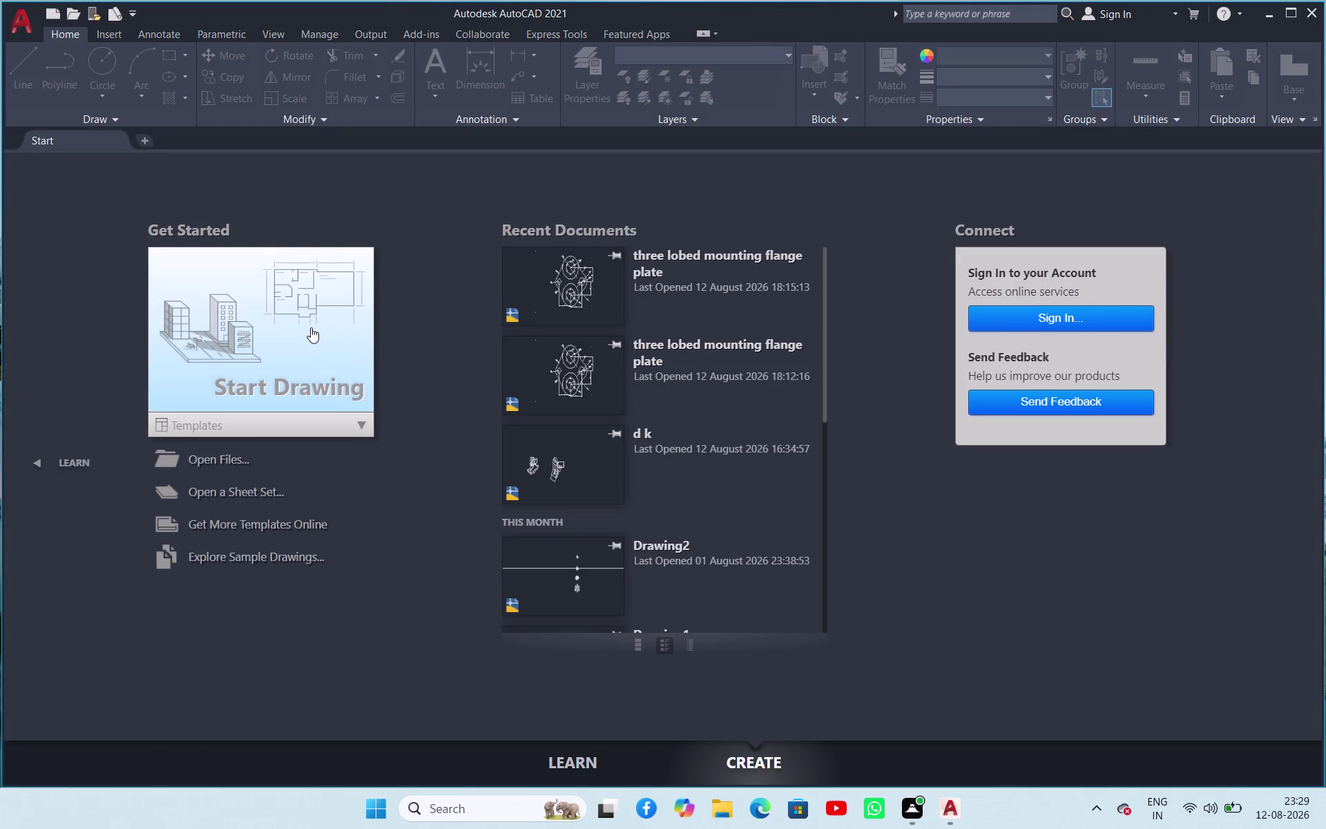
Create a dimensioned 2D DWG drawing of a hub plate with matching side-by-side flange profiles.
Create a new blank drawing, Drawing1, from the Start tab.
double_click(297, 336)
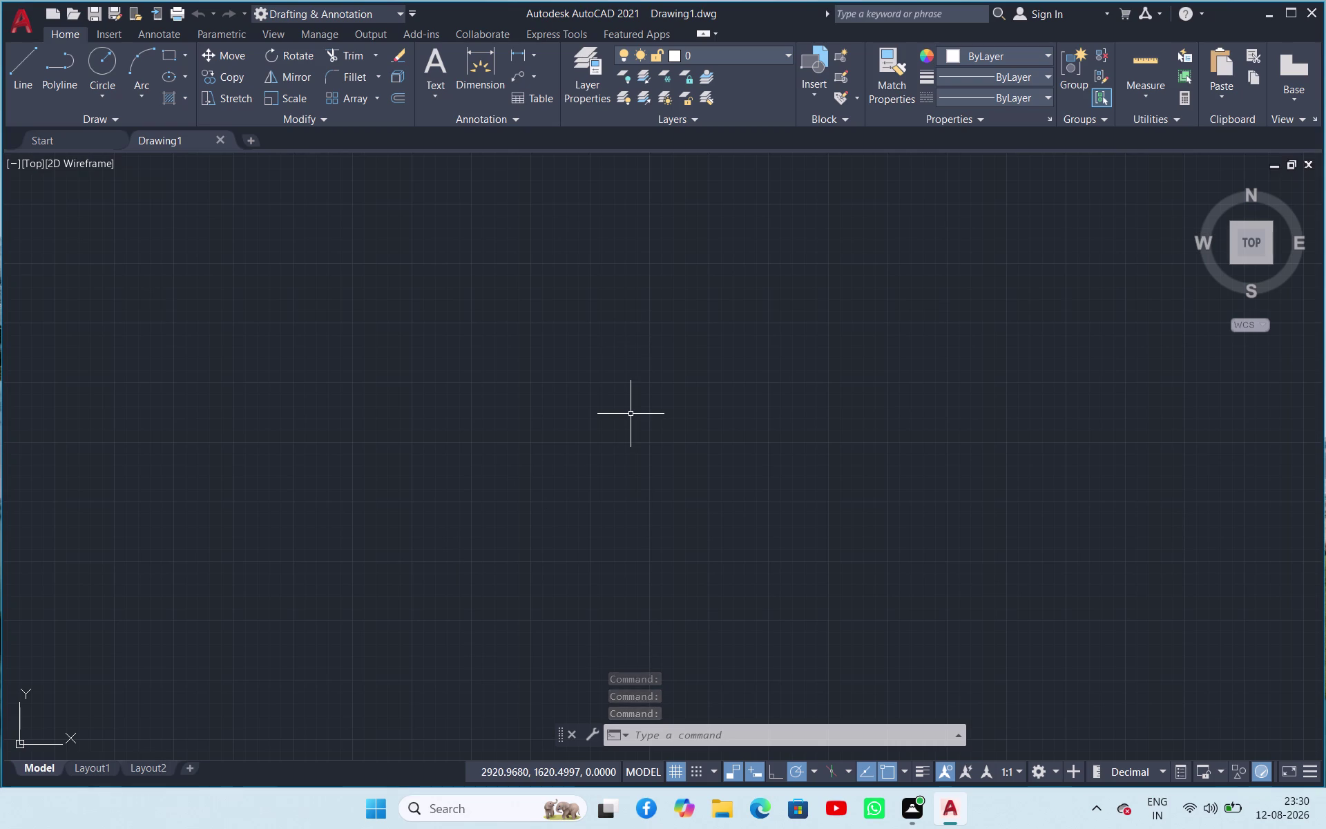
Draw crossing horizontal and vertical construction lines with XLINE.
key(x)
key(l)
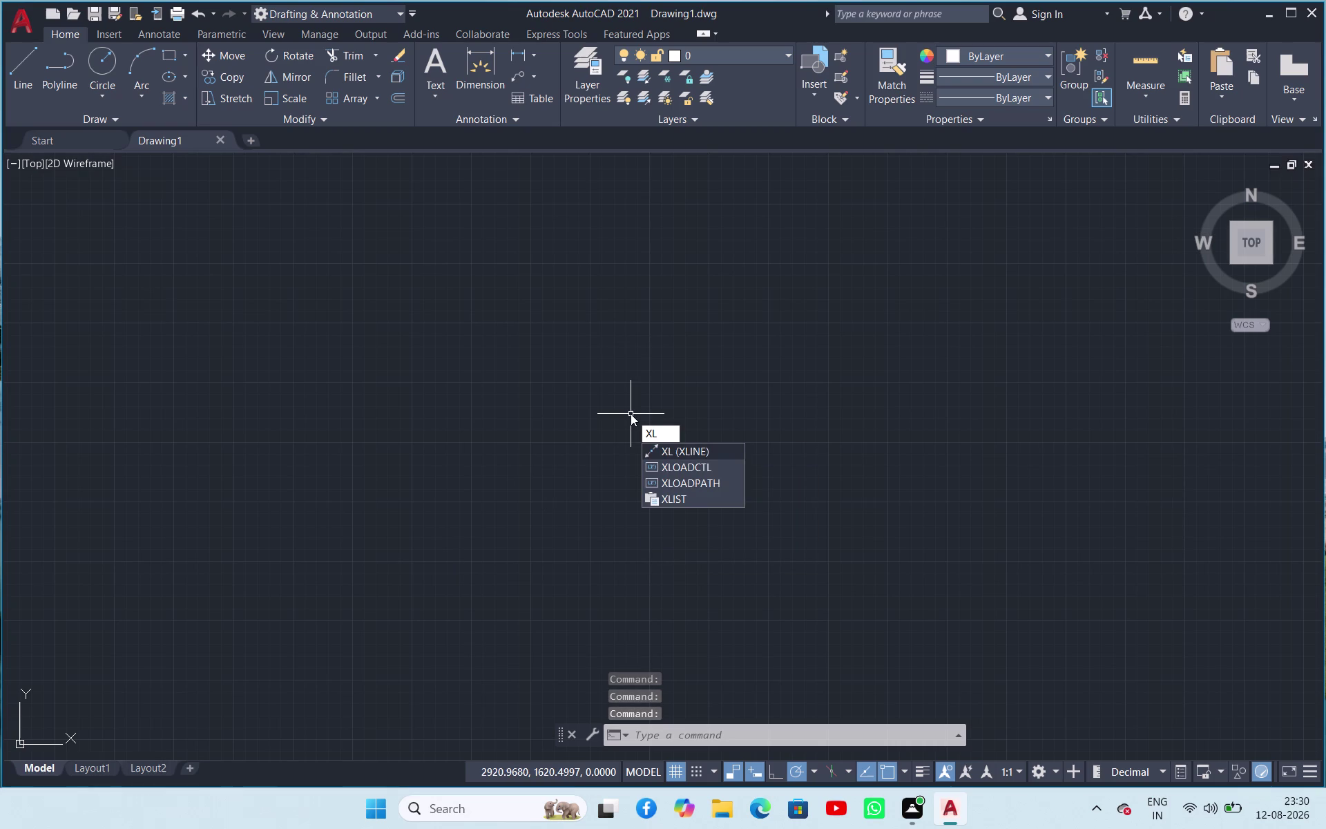
key(space)
click(631, 413)
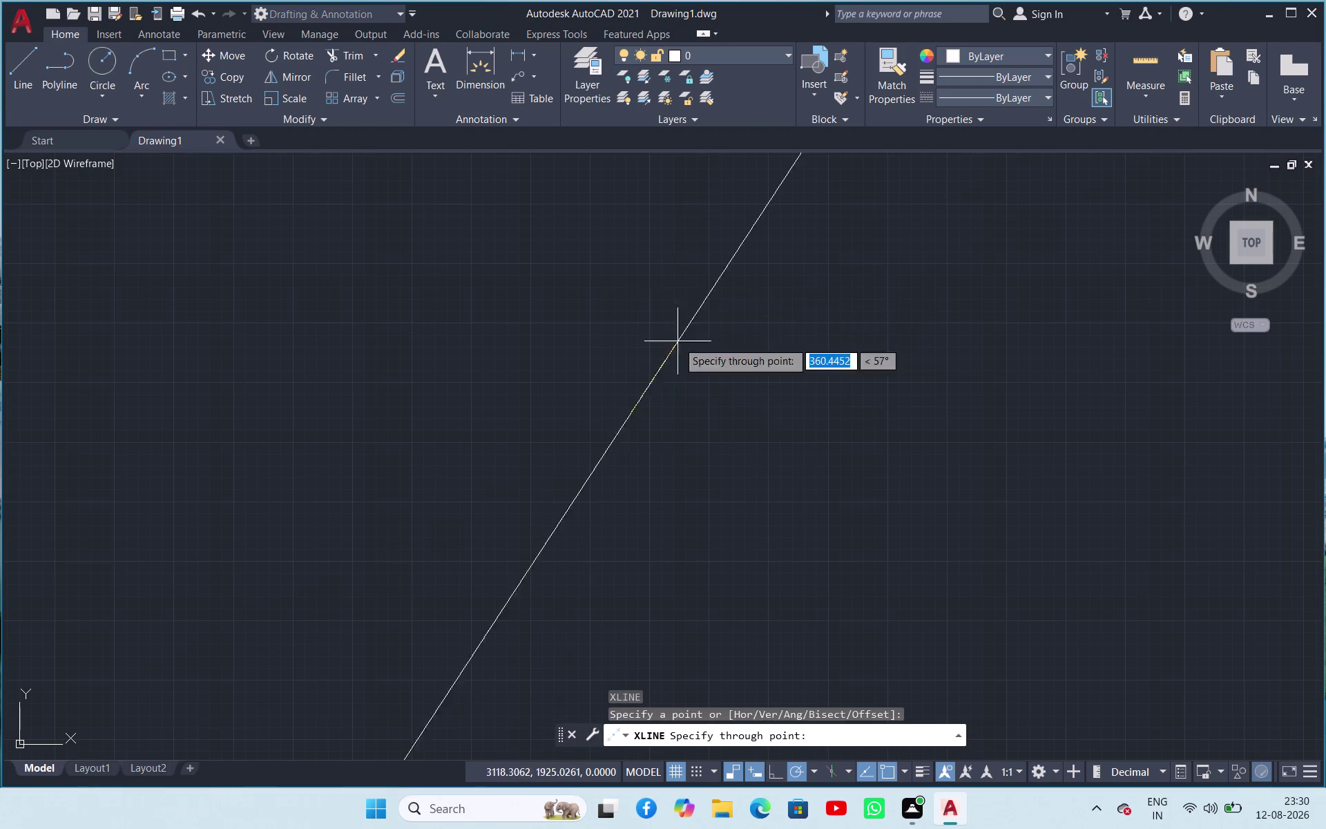
click(773, 778)
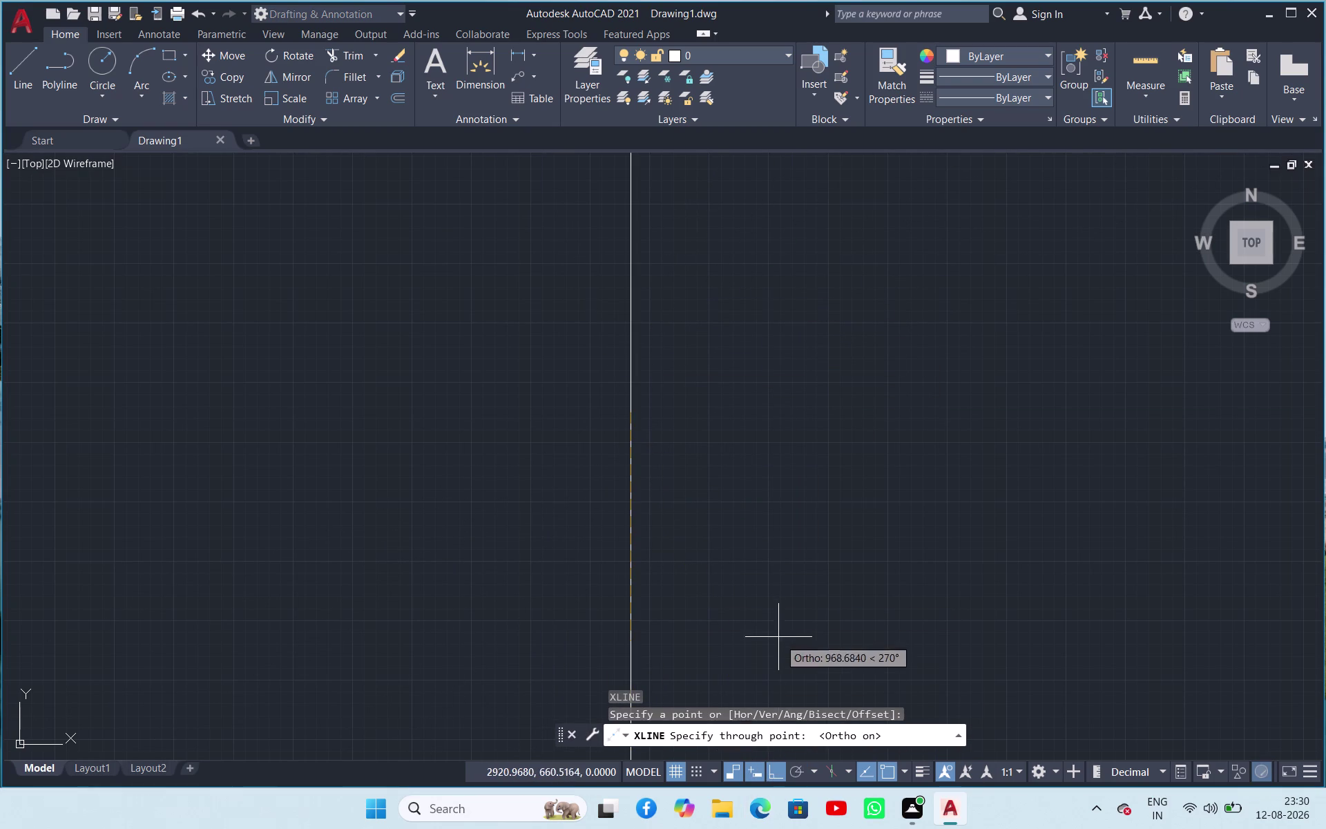
click(762, 586)
click(866, 442)
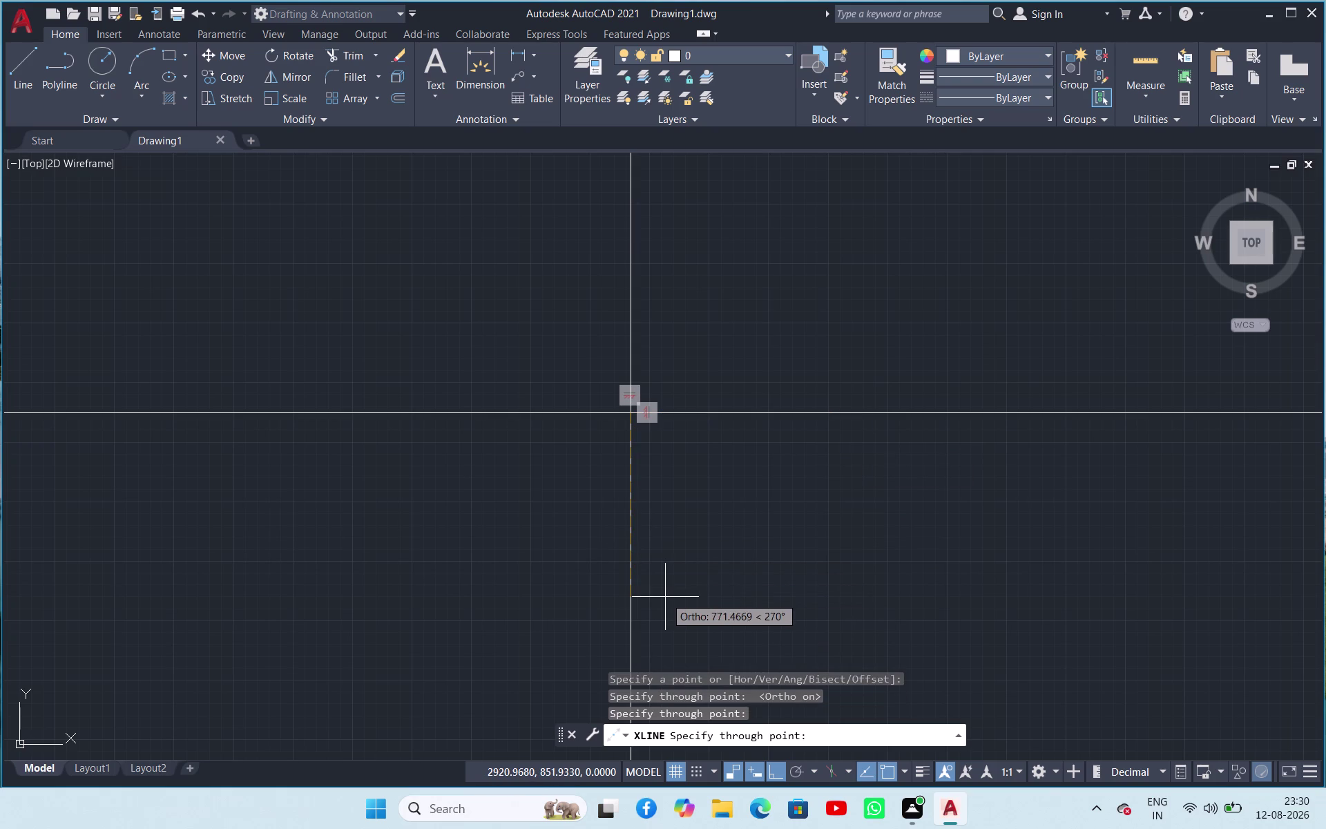
key(Escape)
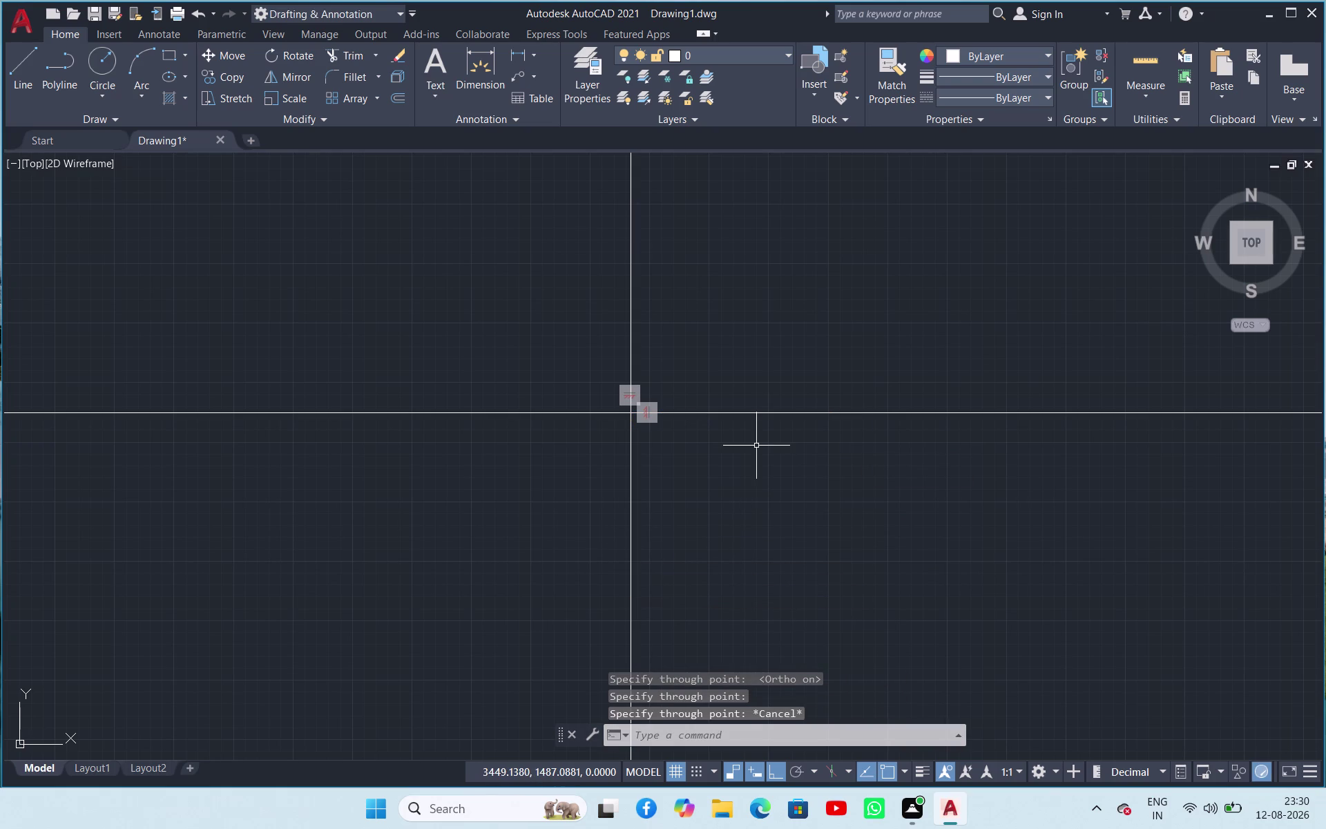
Copy the horizontal construction line 65 units upward.
click(866, 415)
right_click(866, 415)
click(904, 506)
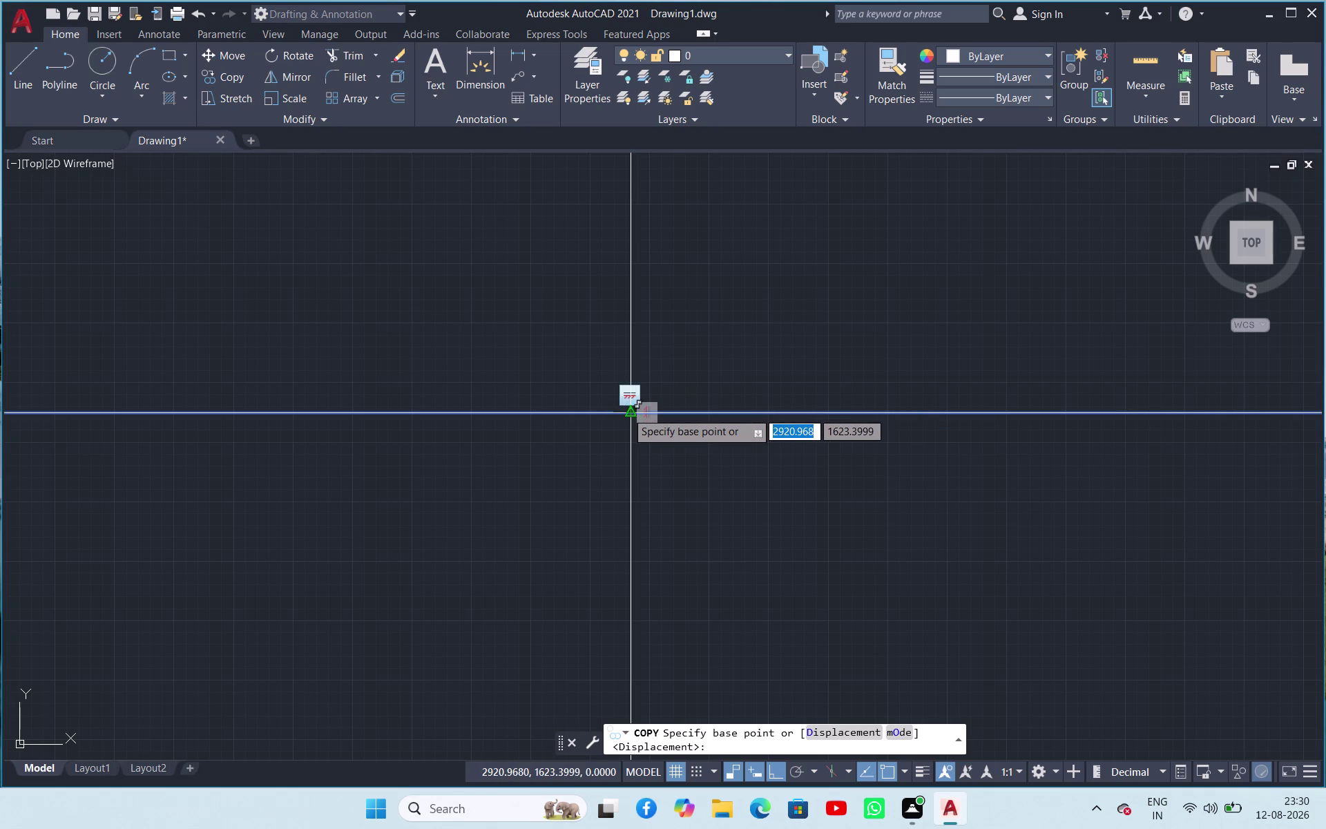
click(633, 415)
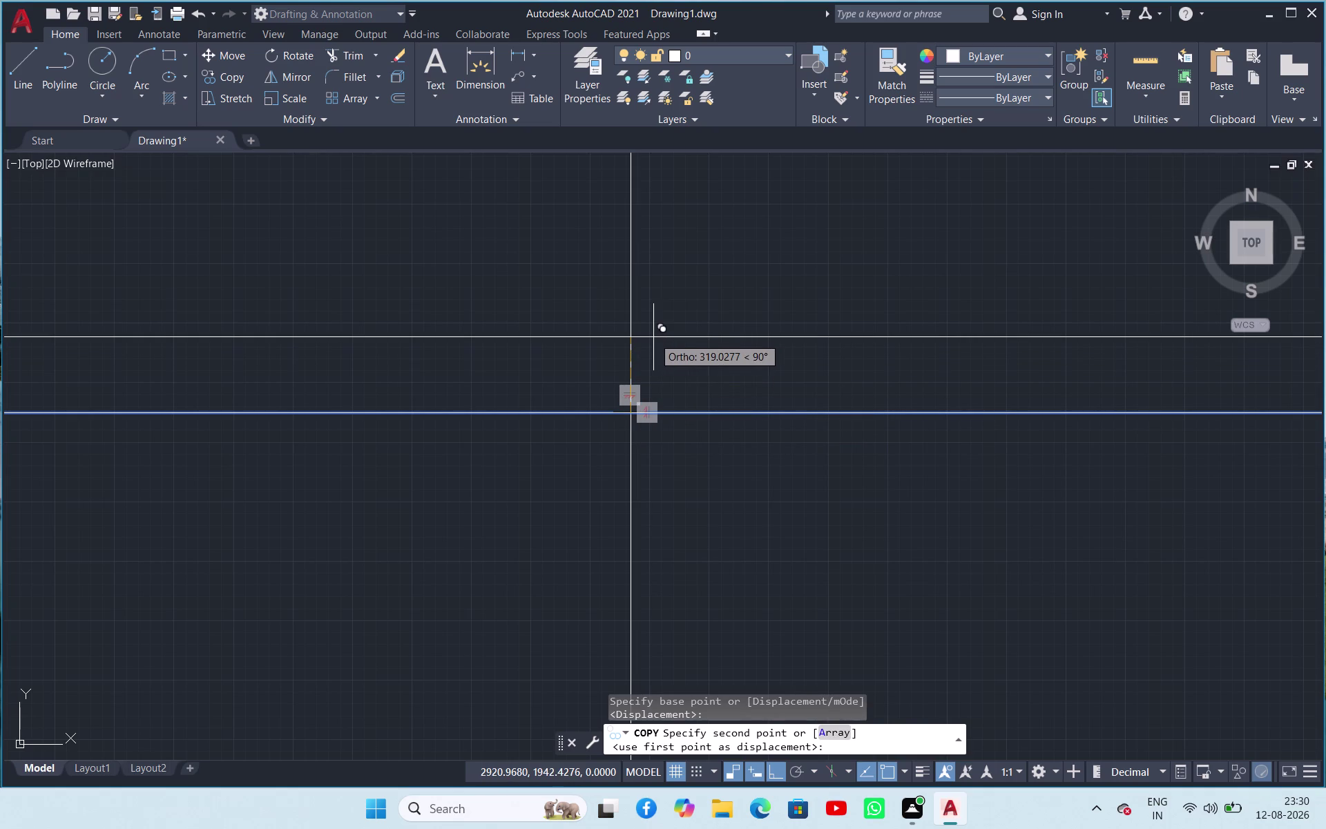
text(65)
key(Return)
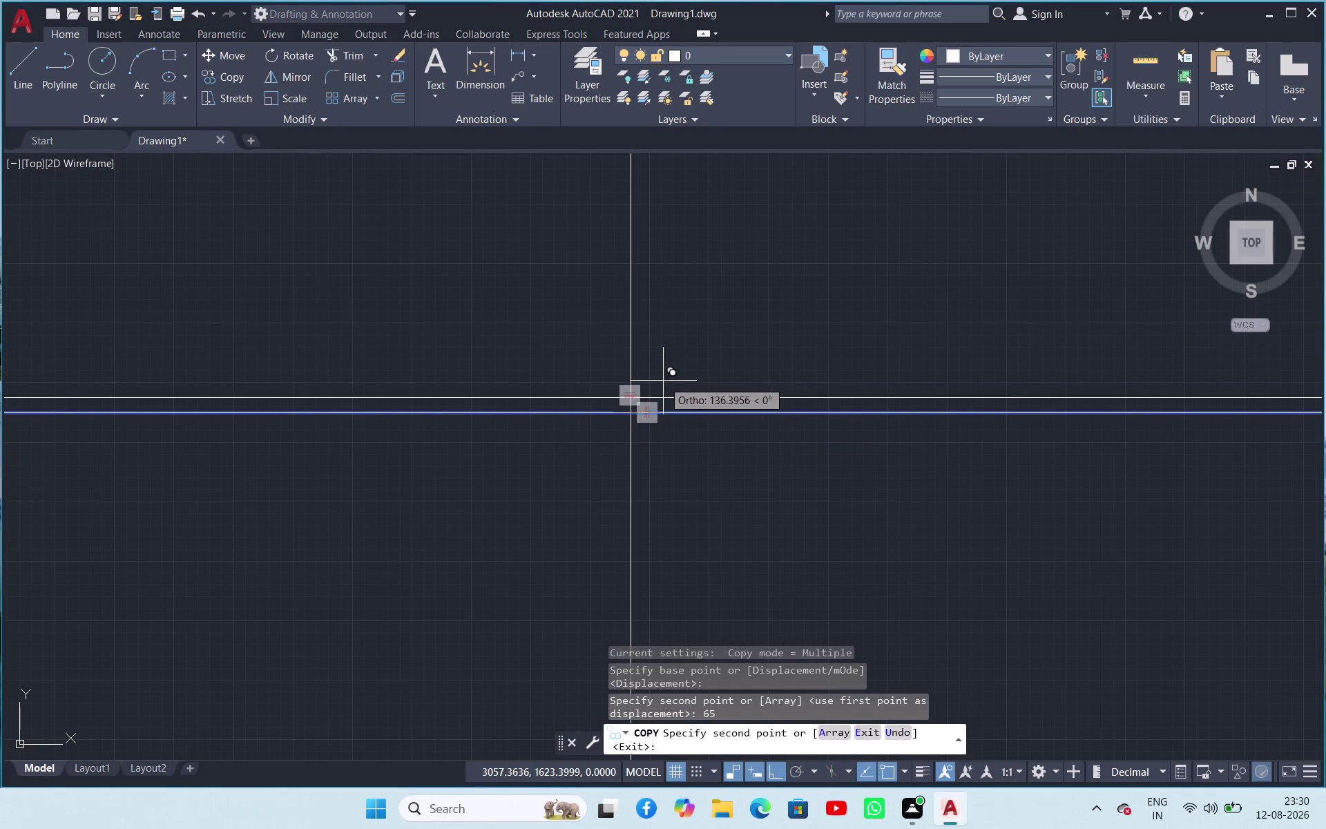
key(Escape)
Copy the vertical construction line 50 units to the right and 50 to the left.
scroll(down, 3)
scroll(up, 3)
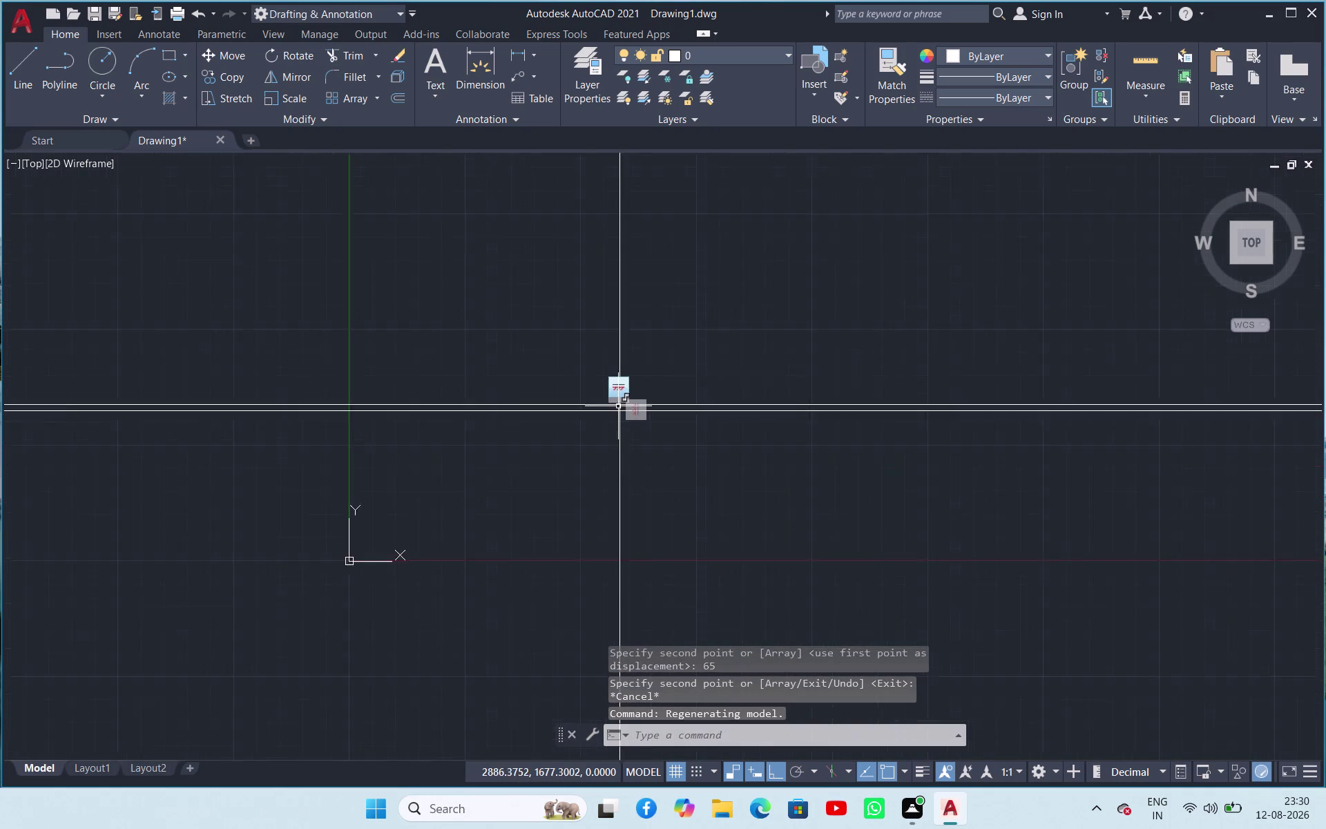
scroll(up, 3)
scroll(up, 3)
scroll(down, 3)
scroll(down, 3)
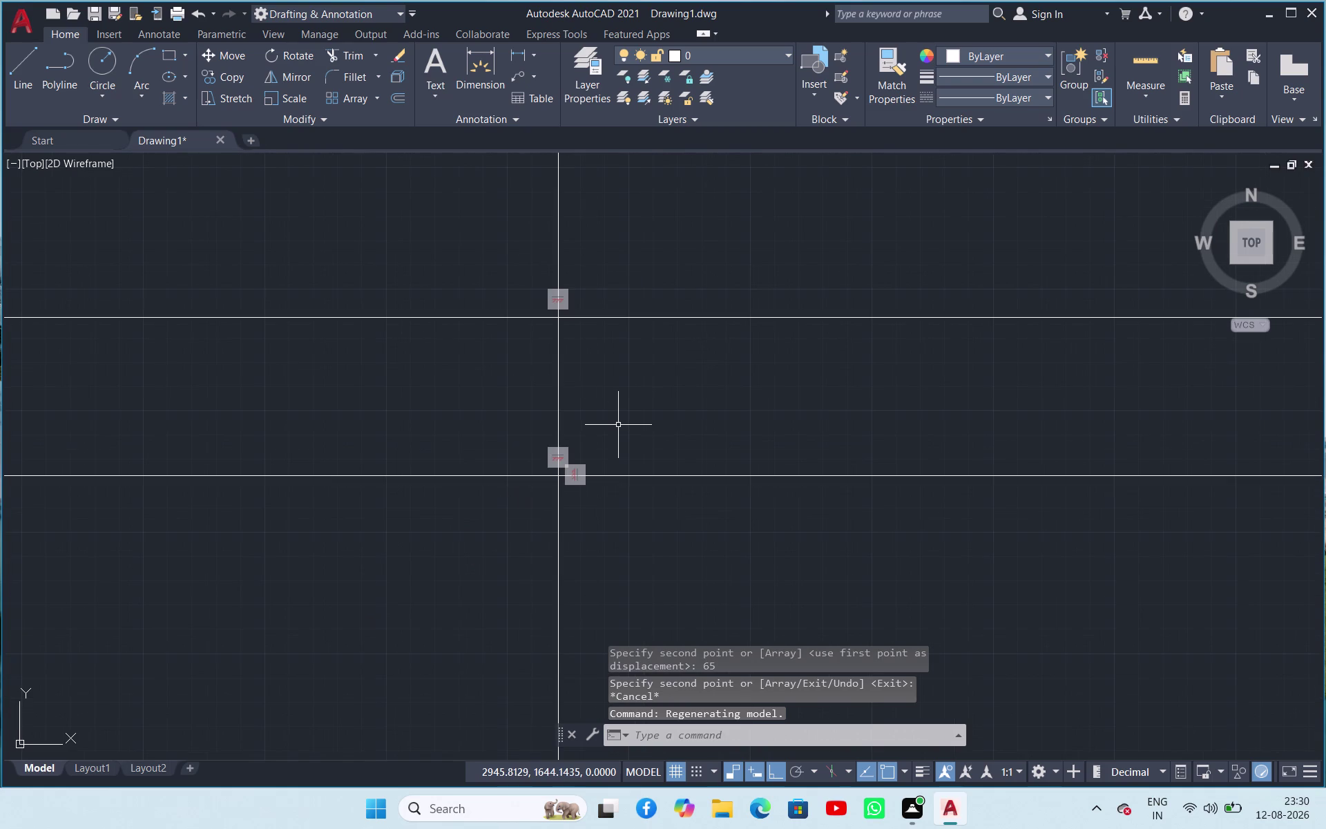
click(559, 387)
right_click(559, 386)
click(599, 508)
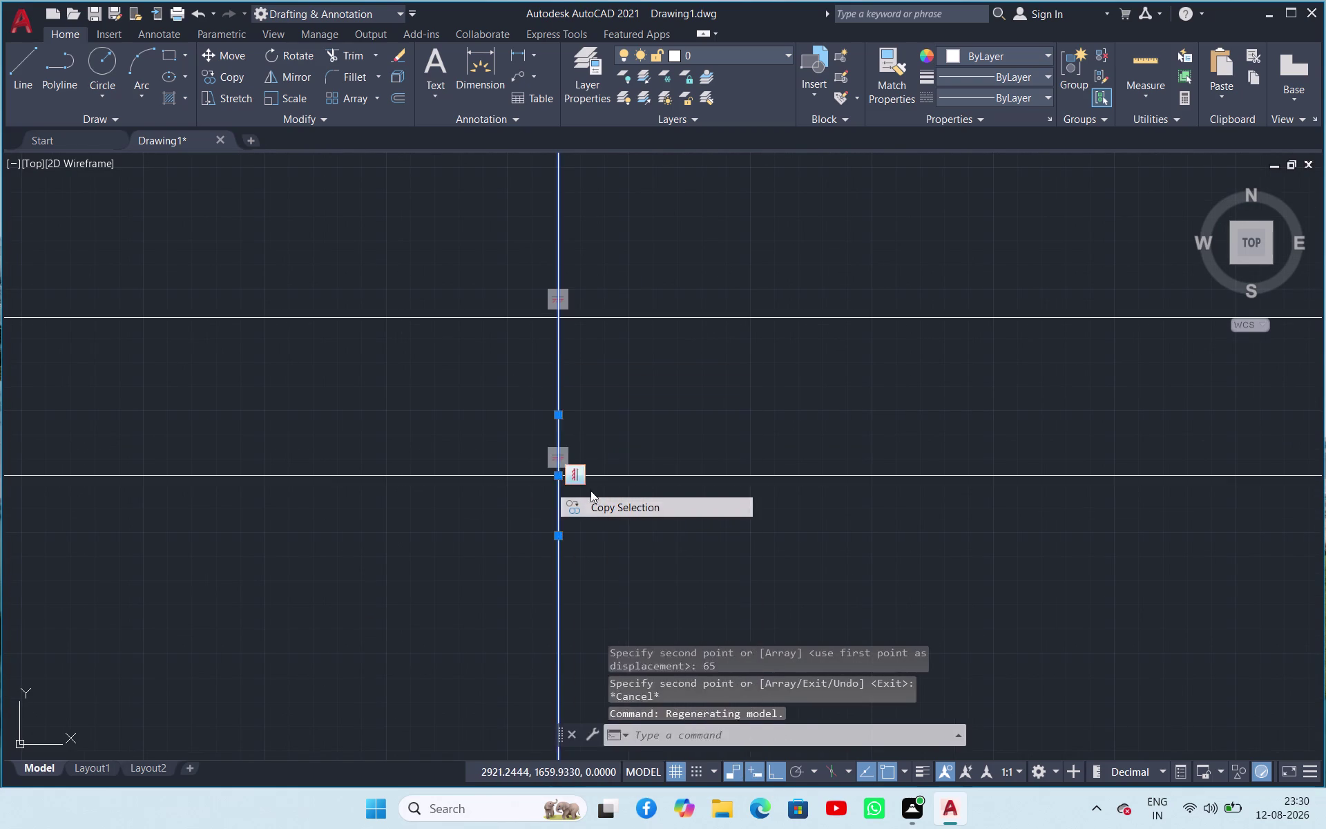
click(553, 475)
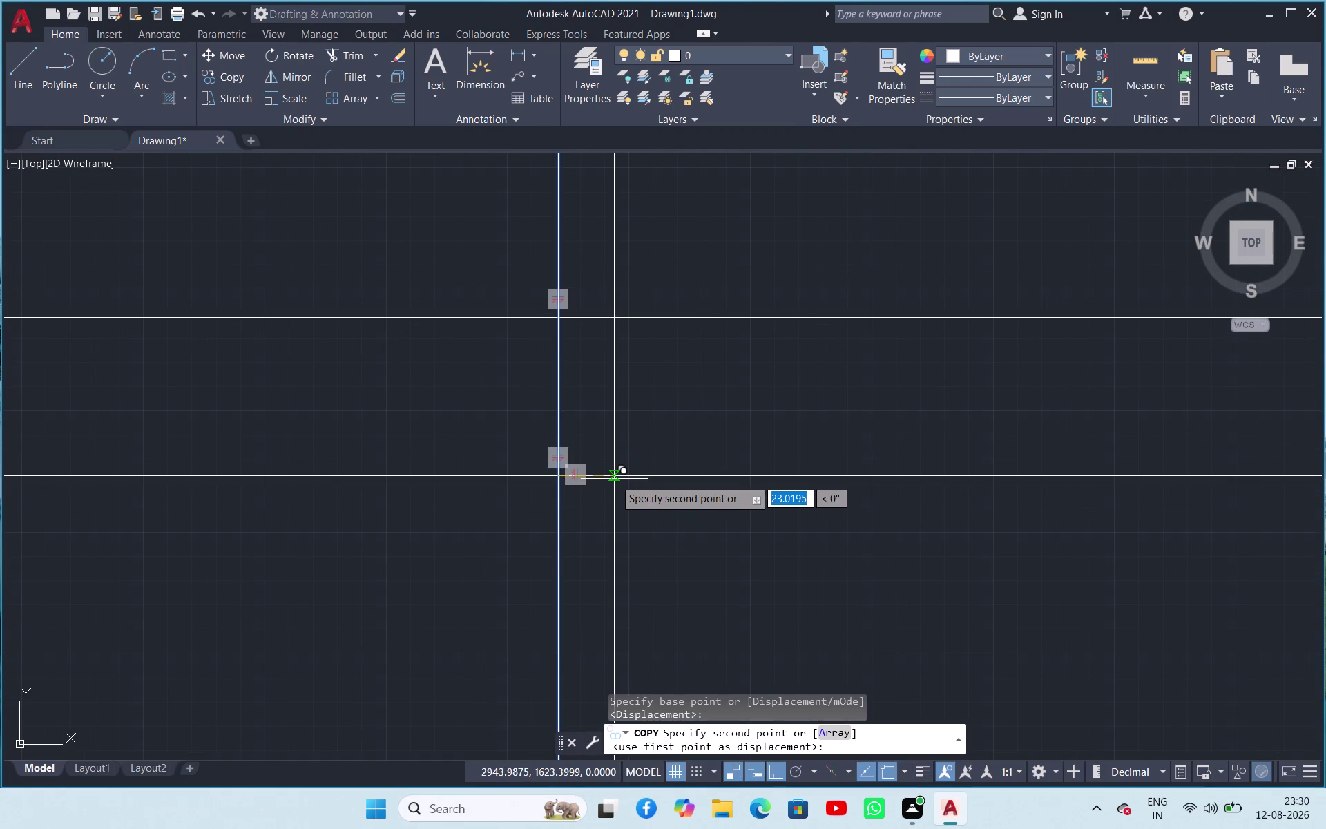
text(50)
key(Return)
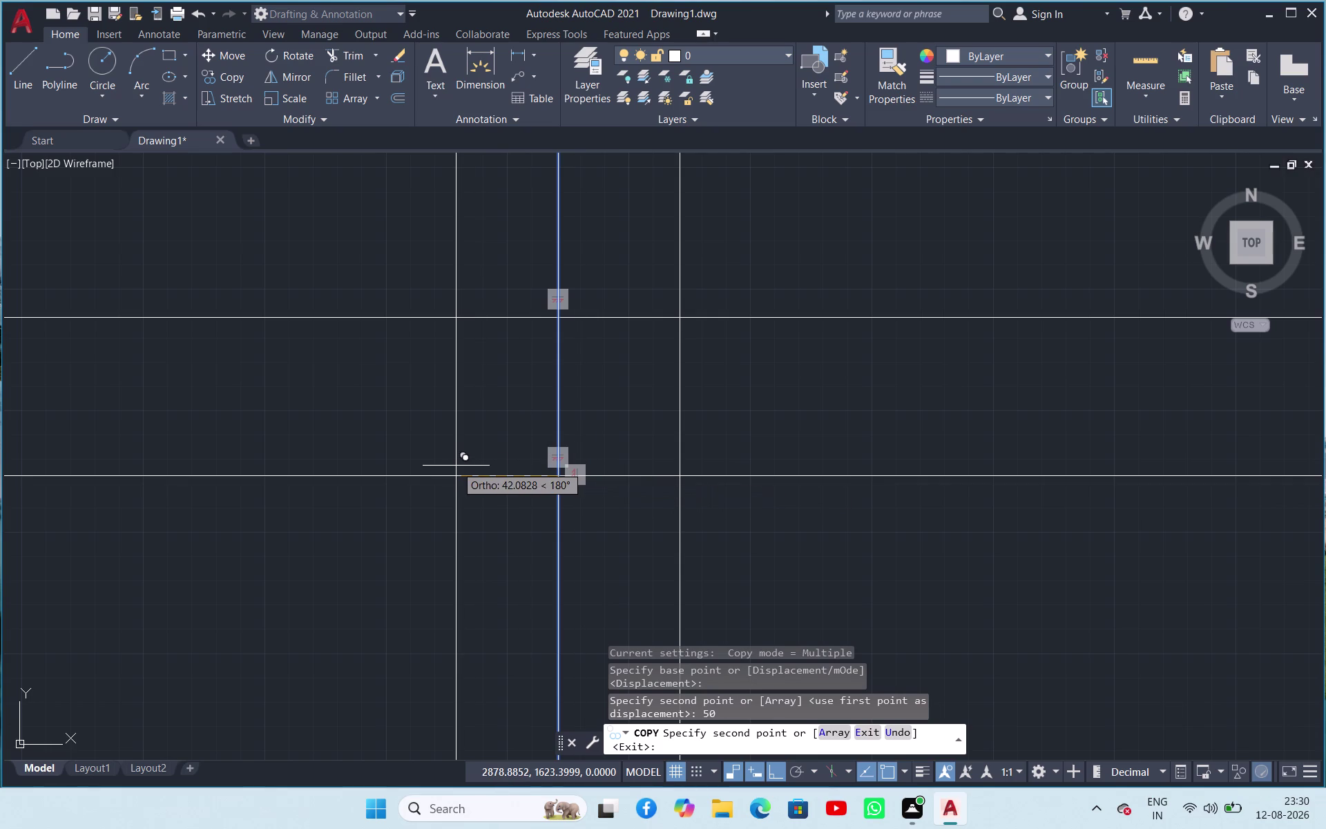
text(50)
key(Return)
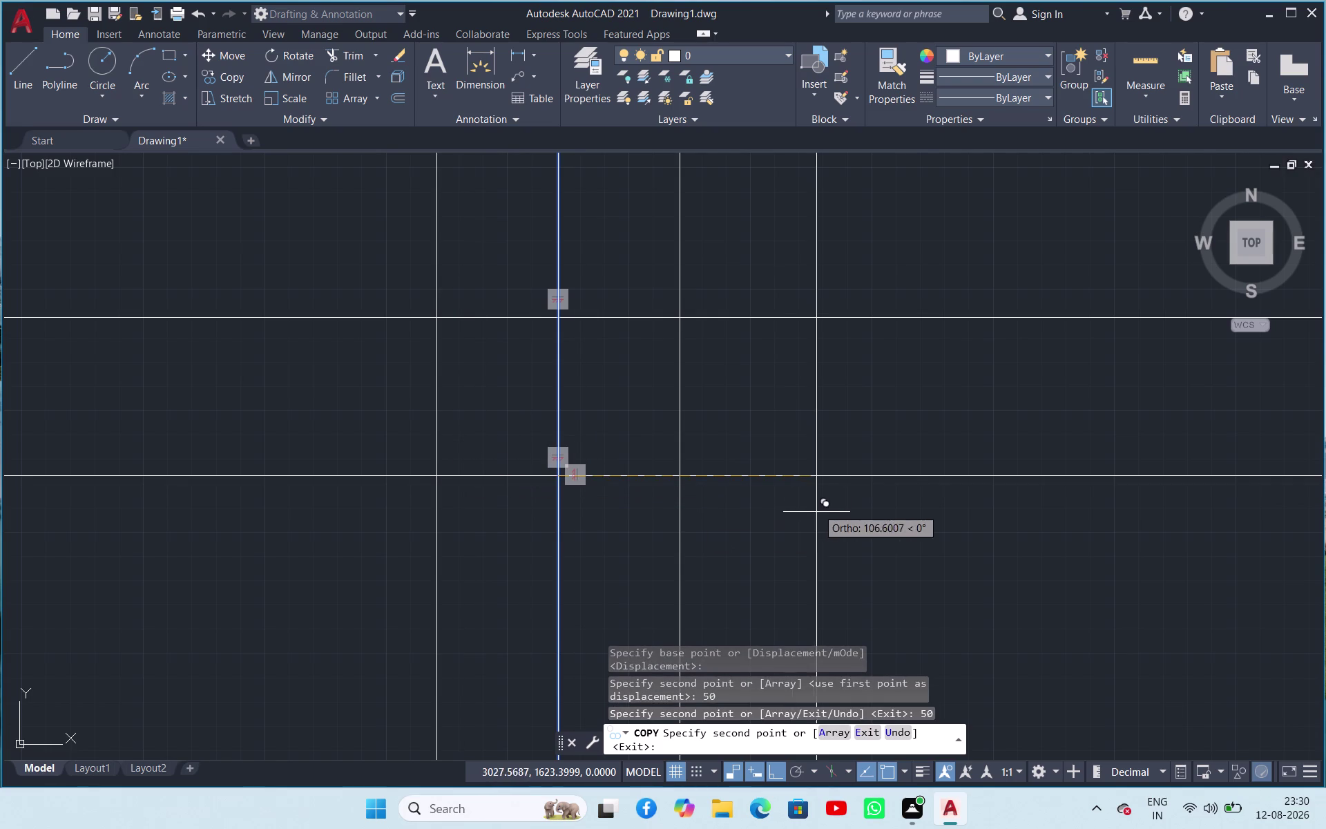
key(Escape)
scroll(down, 3)
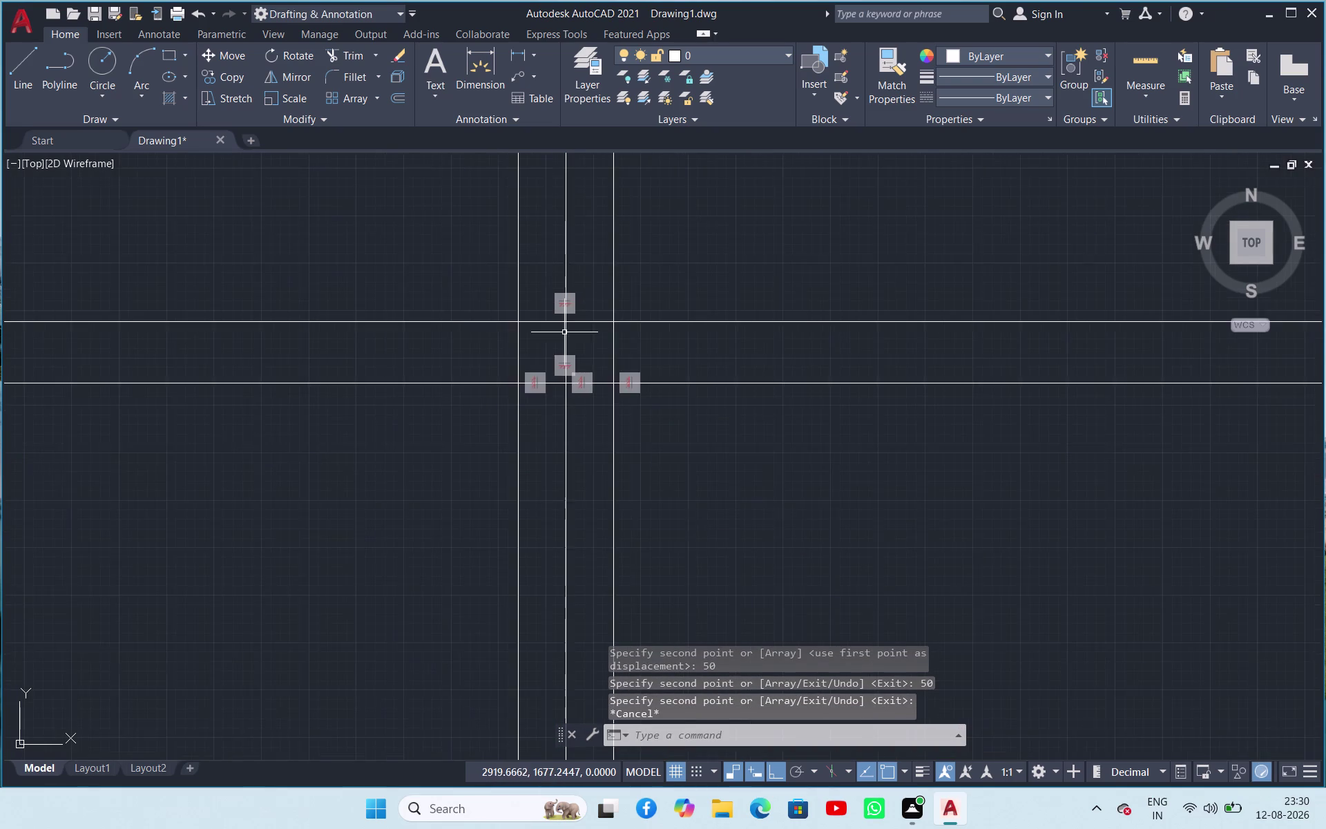
scroll(up, 3)
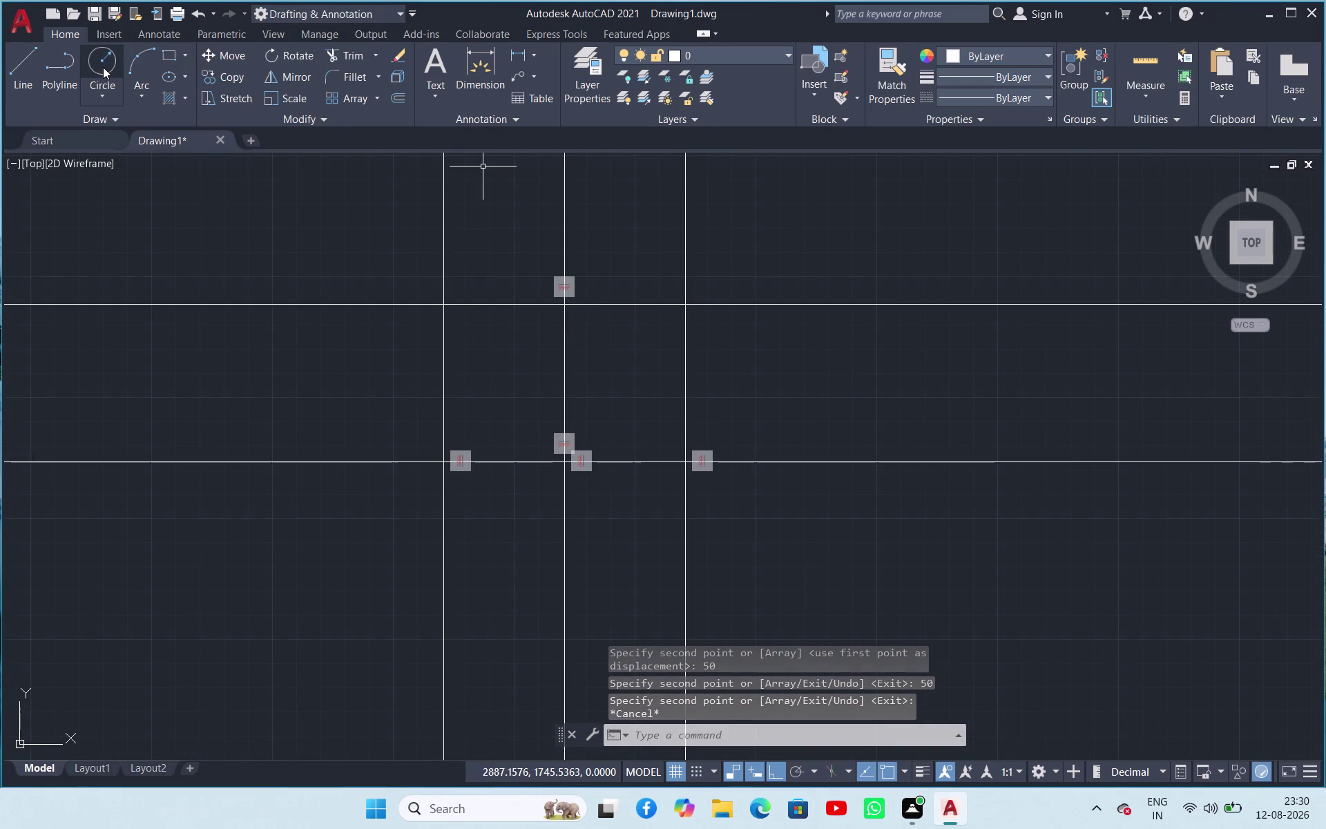
Draw concentric circles of radius 8.5 and 15 at the upper centre-line crossing.
click(103, 67)
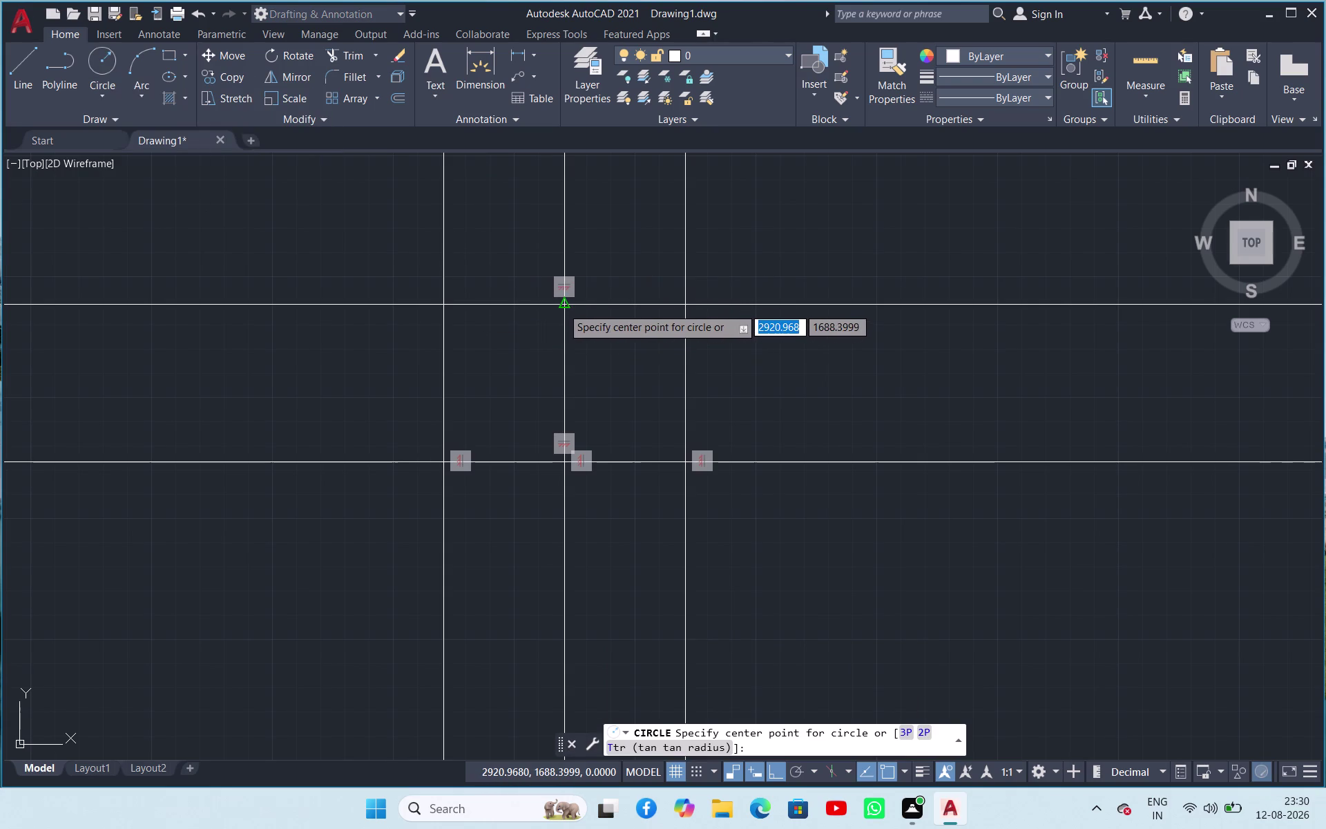
click(562, 307)
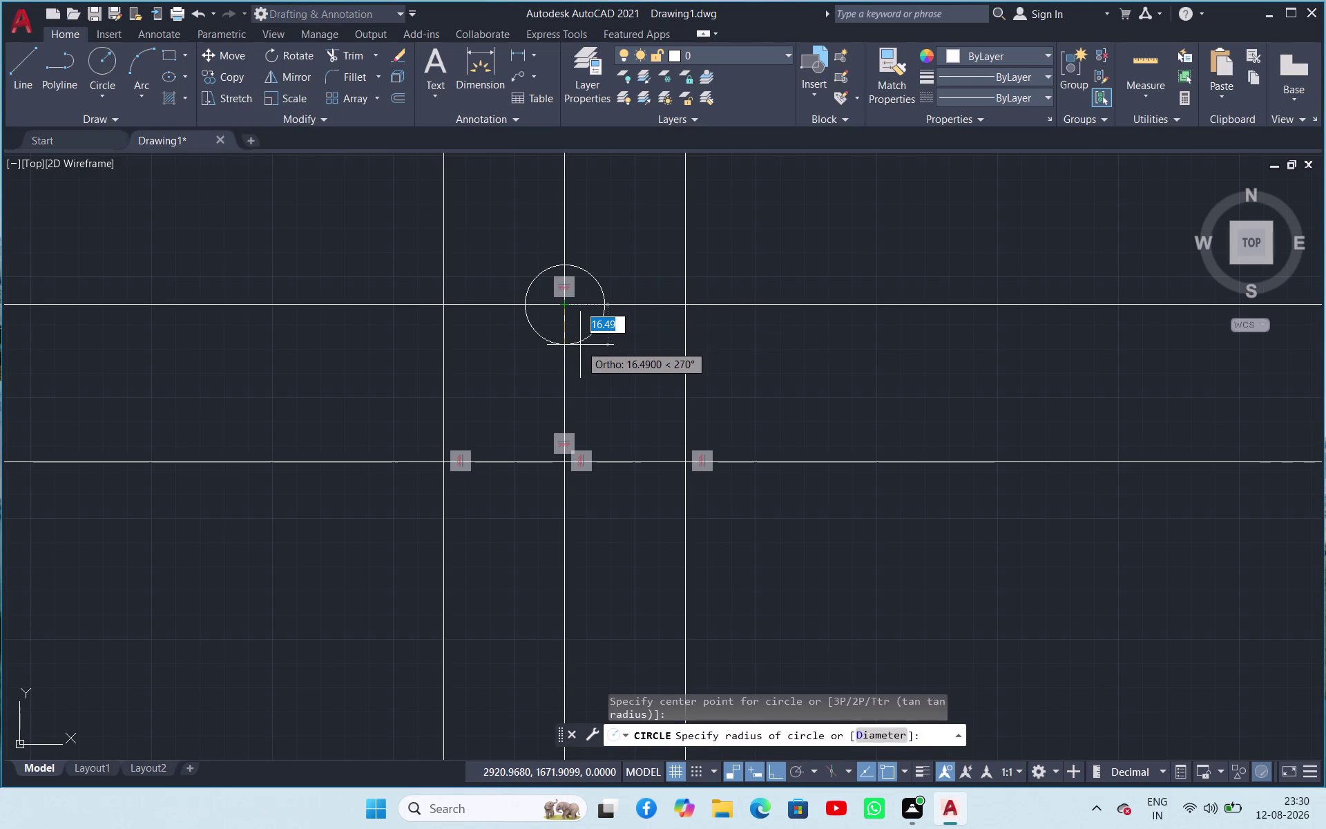
text(85)
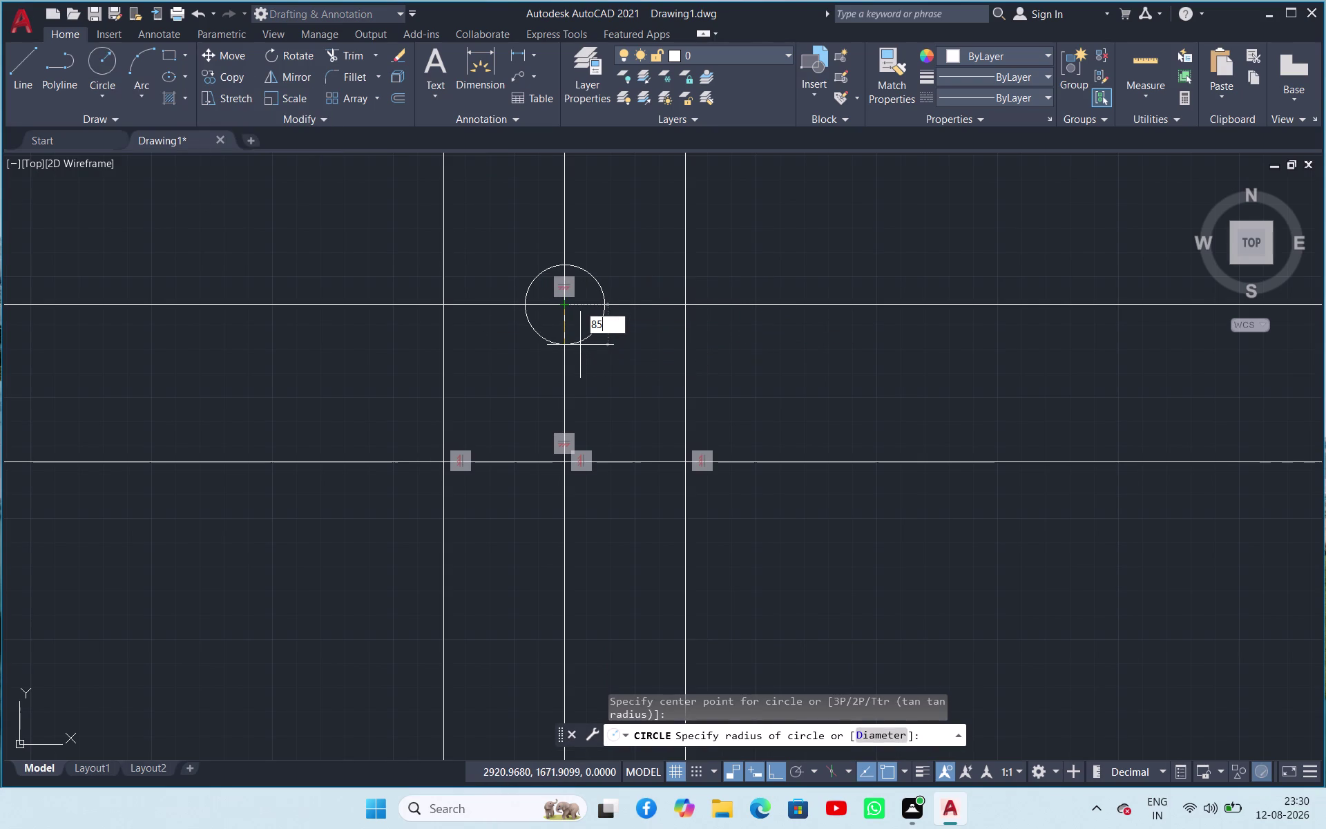
key(BackSpace)
text(.5)
key(Return)
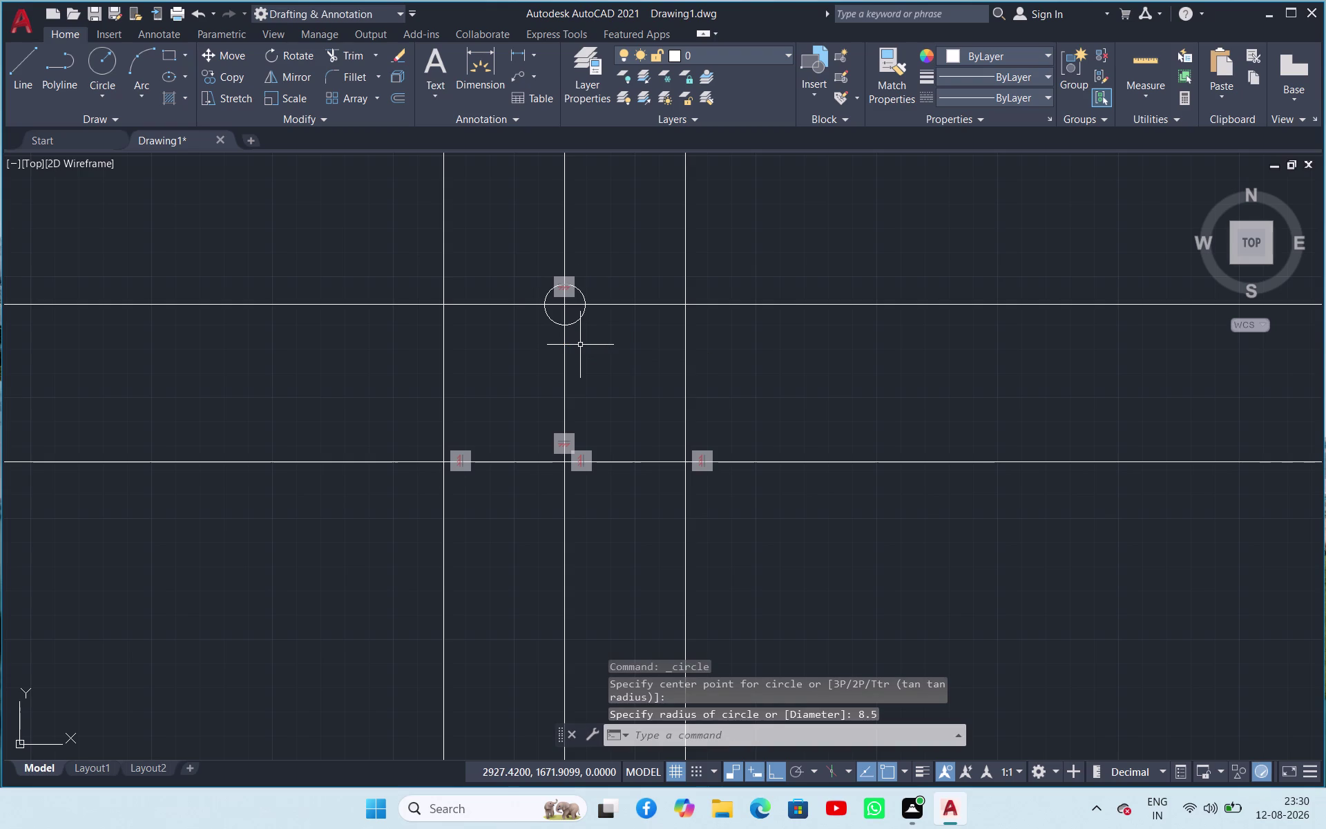
click(99, 58)
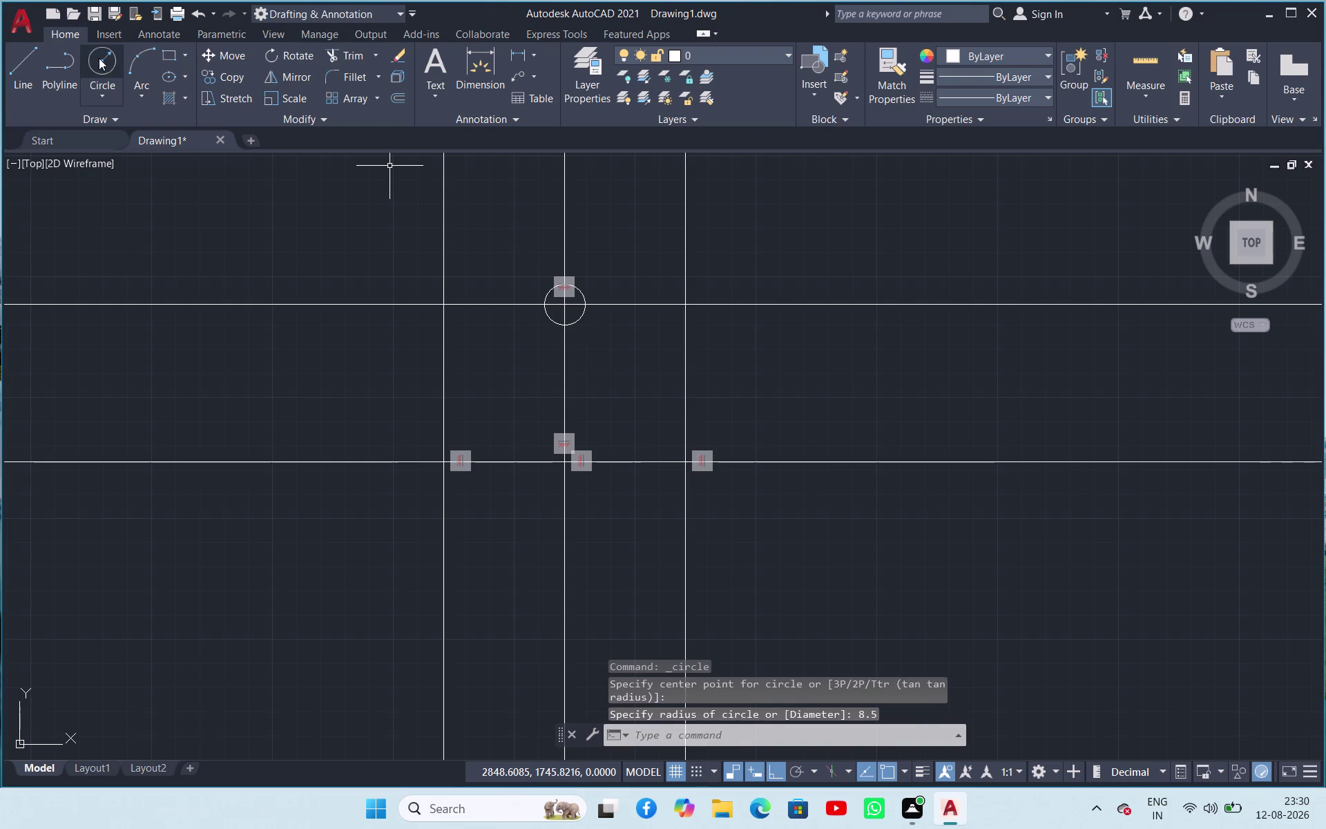
click(565, 306)
text(15)
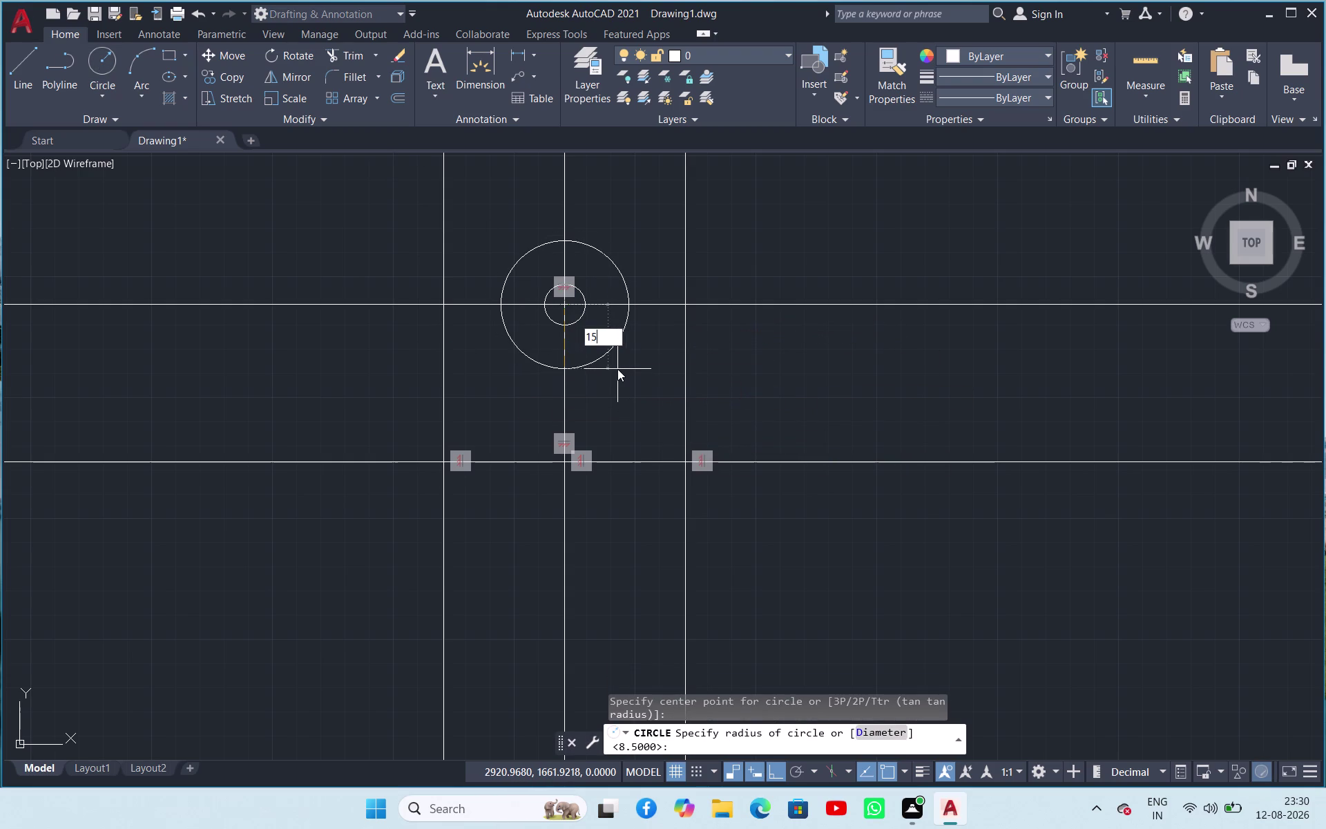
key(Return)
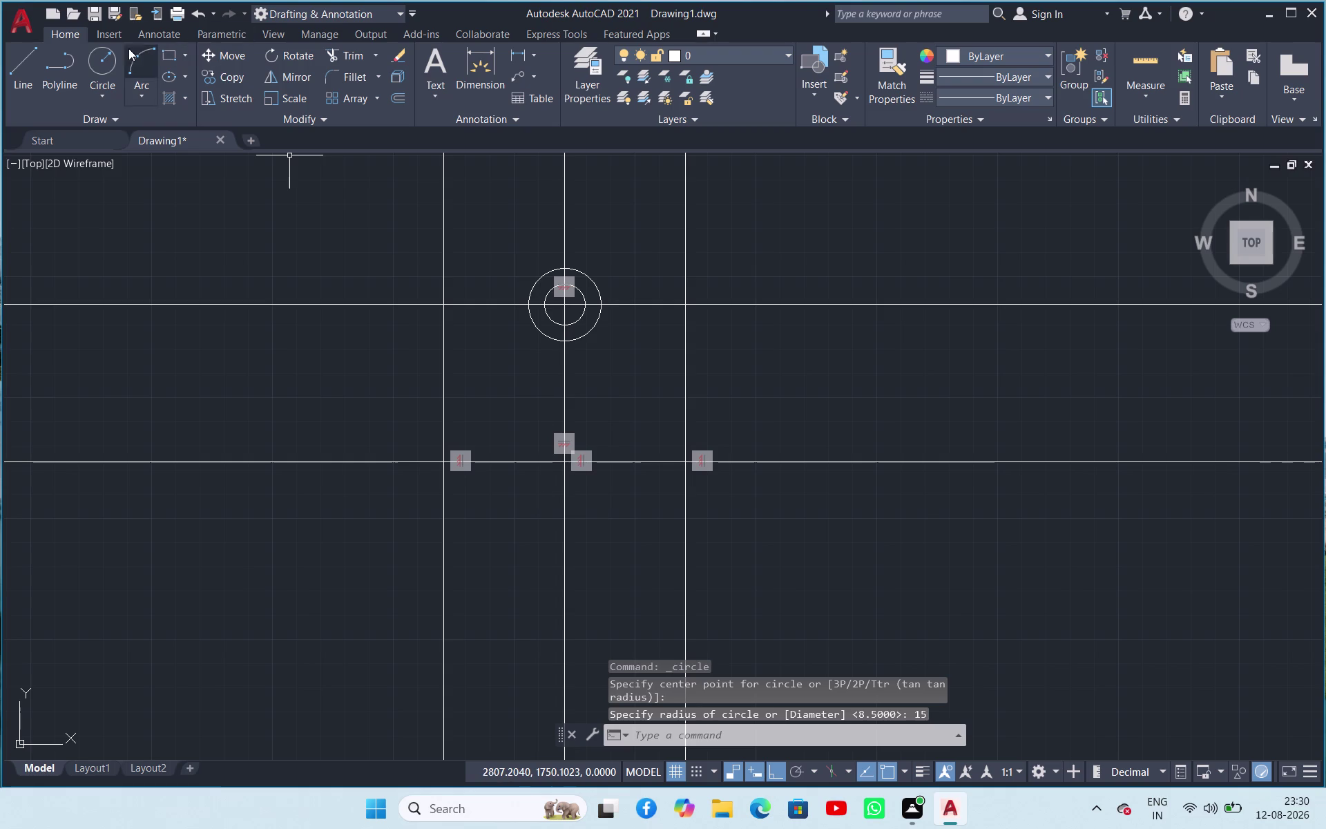
Draw concentric circles of radius 32 and 20 at the lower centre-line crossing.
click(105, 58)
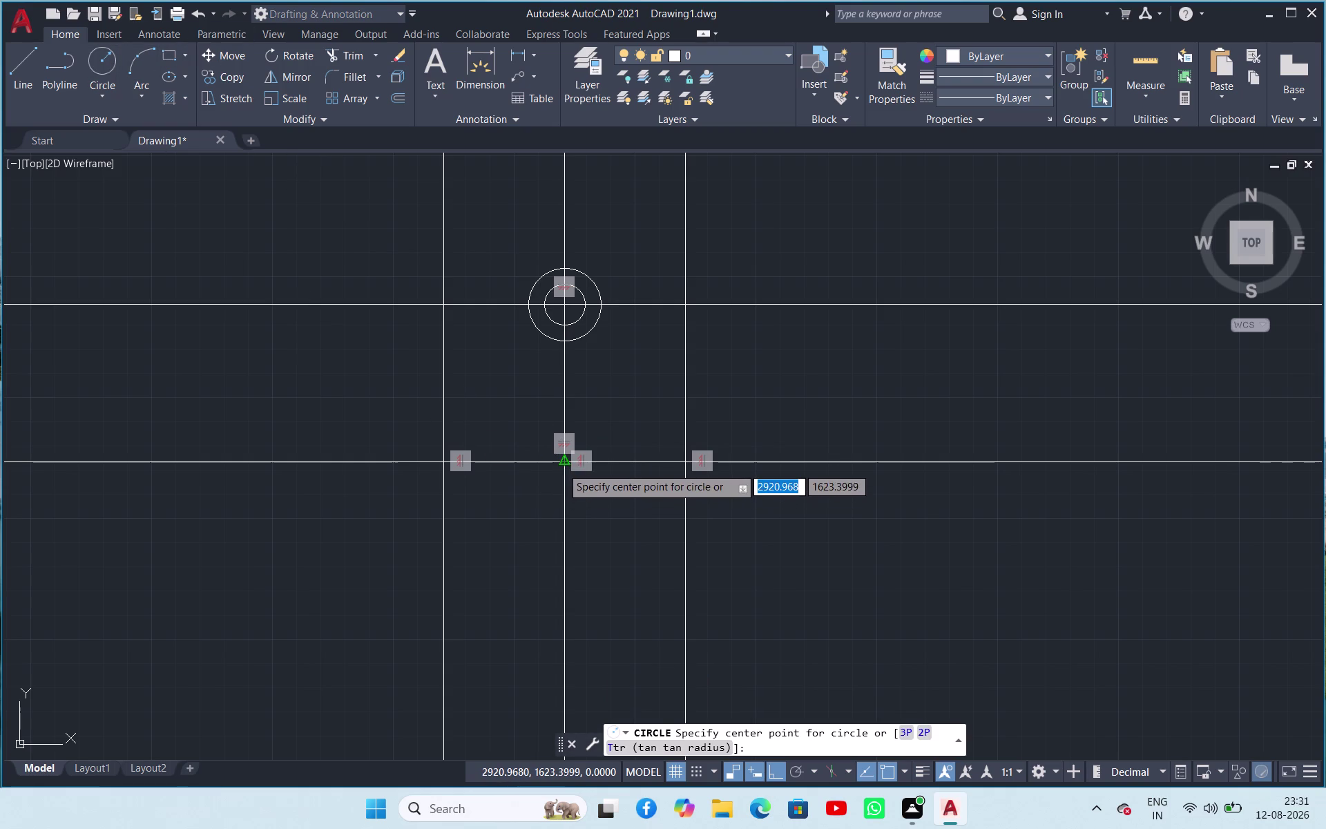
click(562, 467)
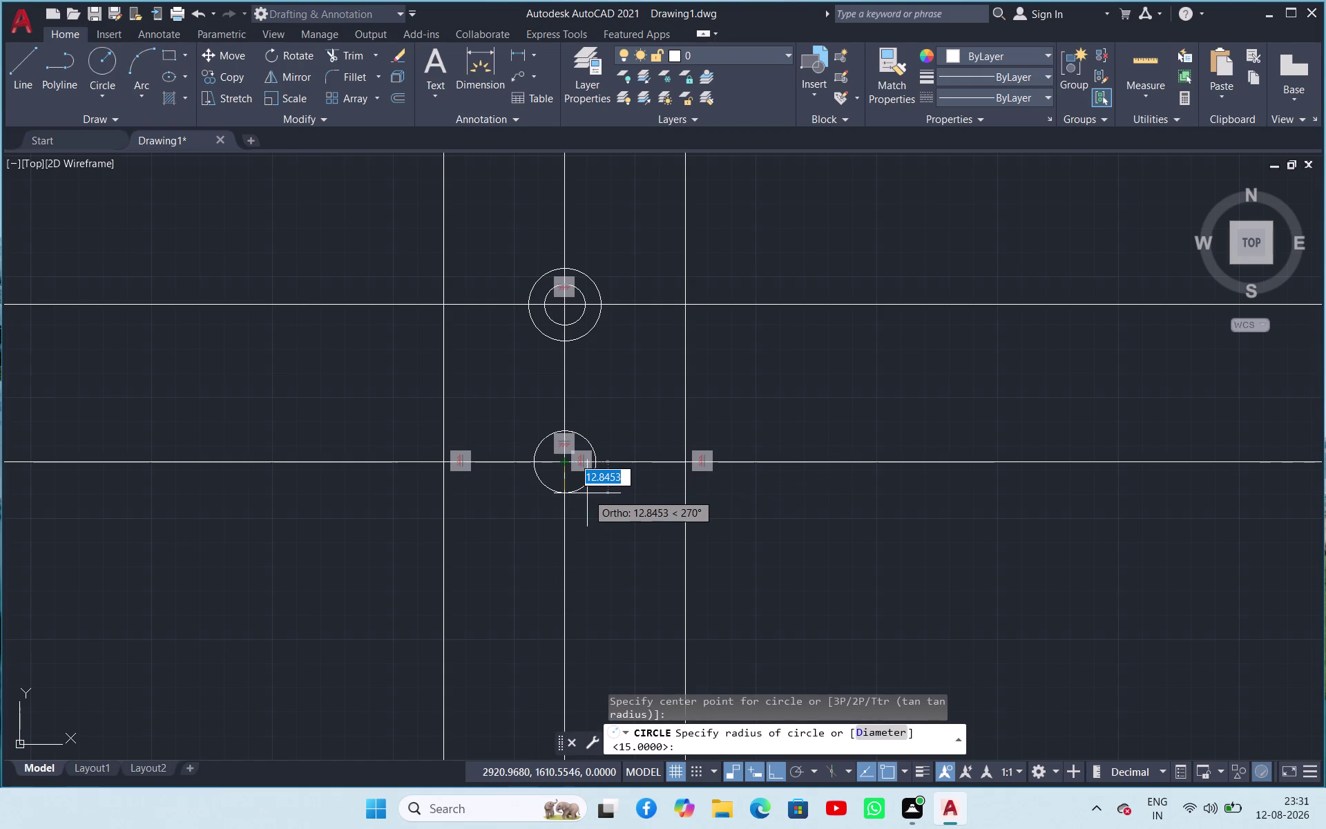
text(32)
key(Return)
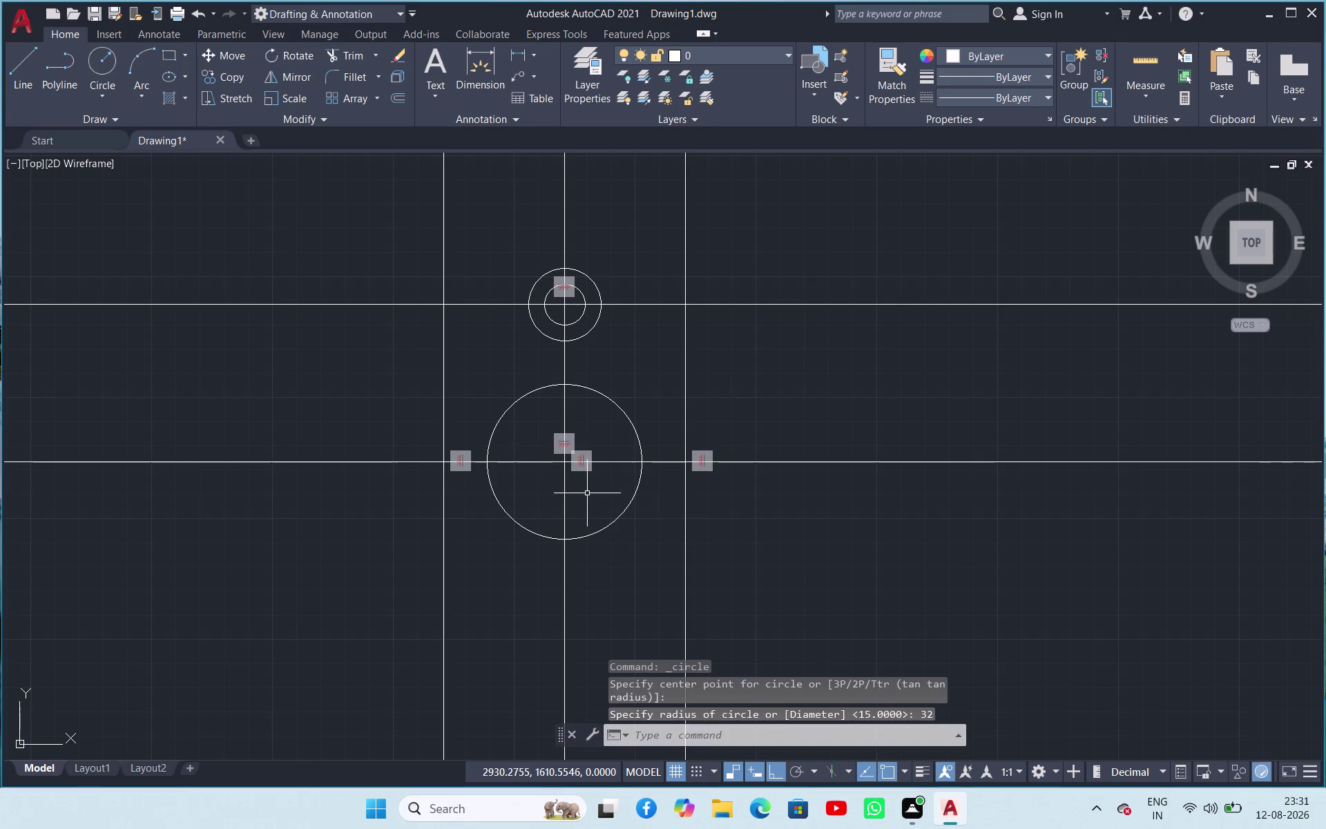
click(114, 70)
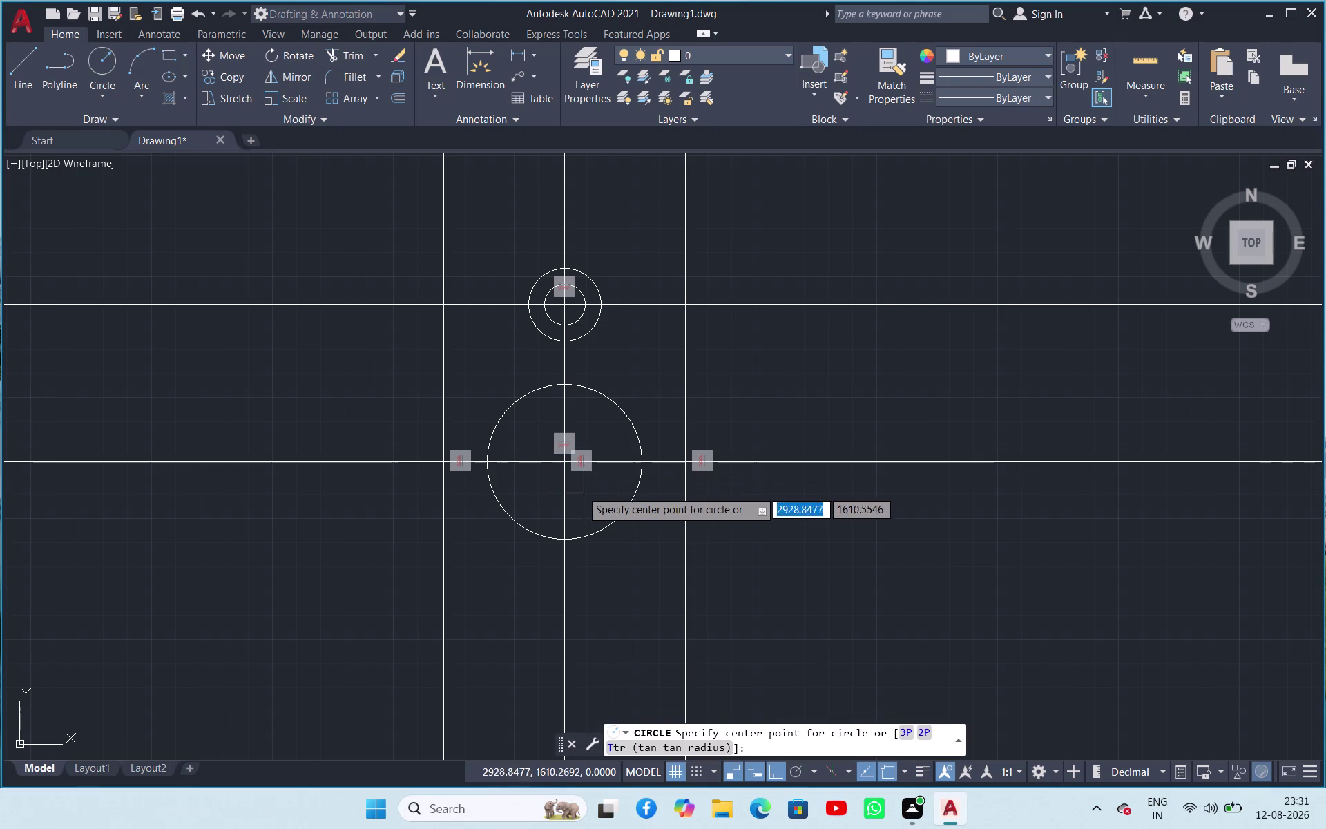
click(563, 465)
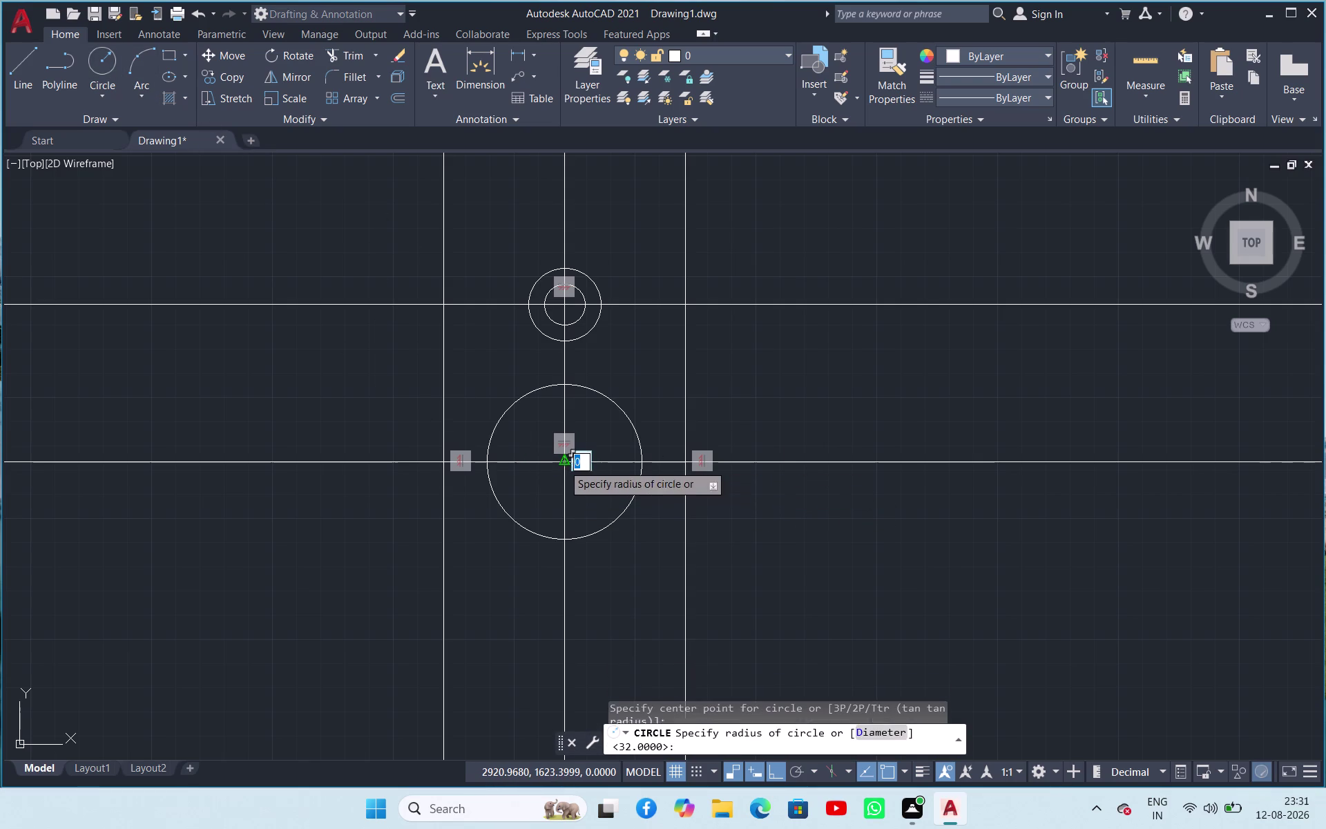
text(20)
key(Return)
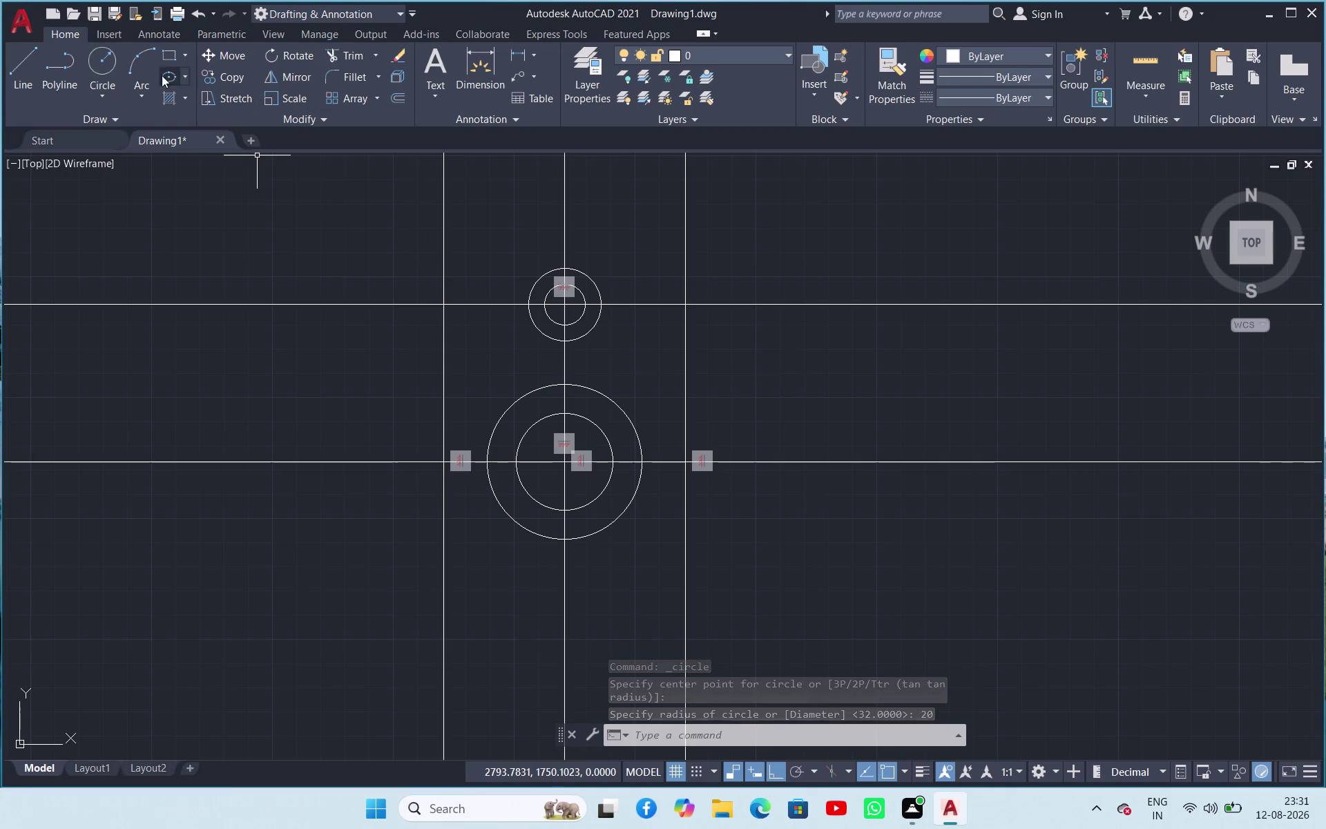
click(14, 65)
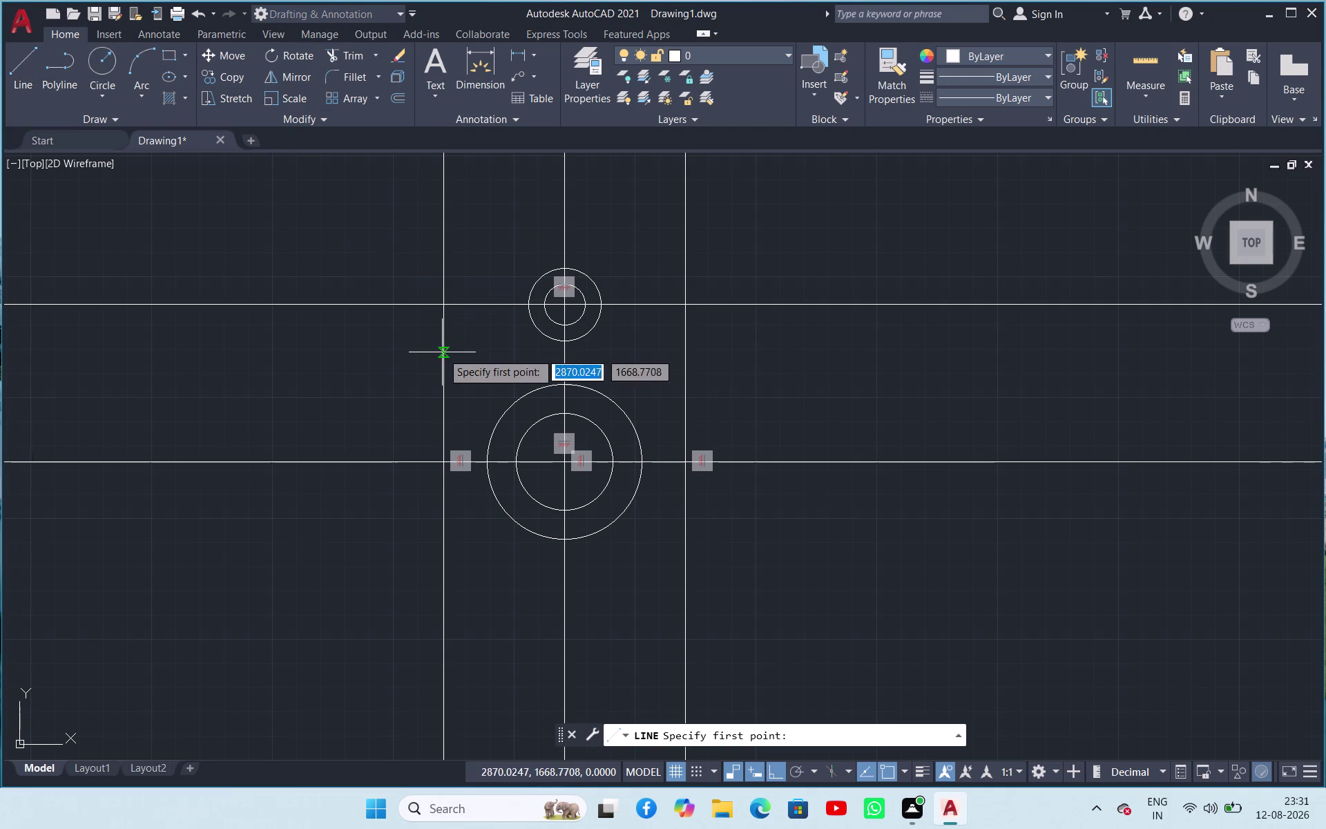
Draw a line tangent to the upper and lower outer circles on the left side.
right_click(497, 354)
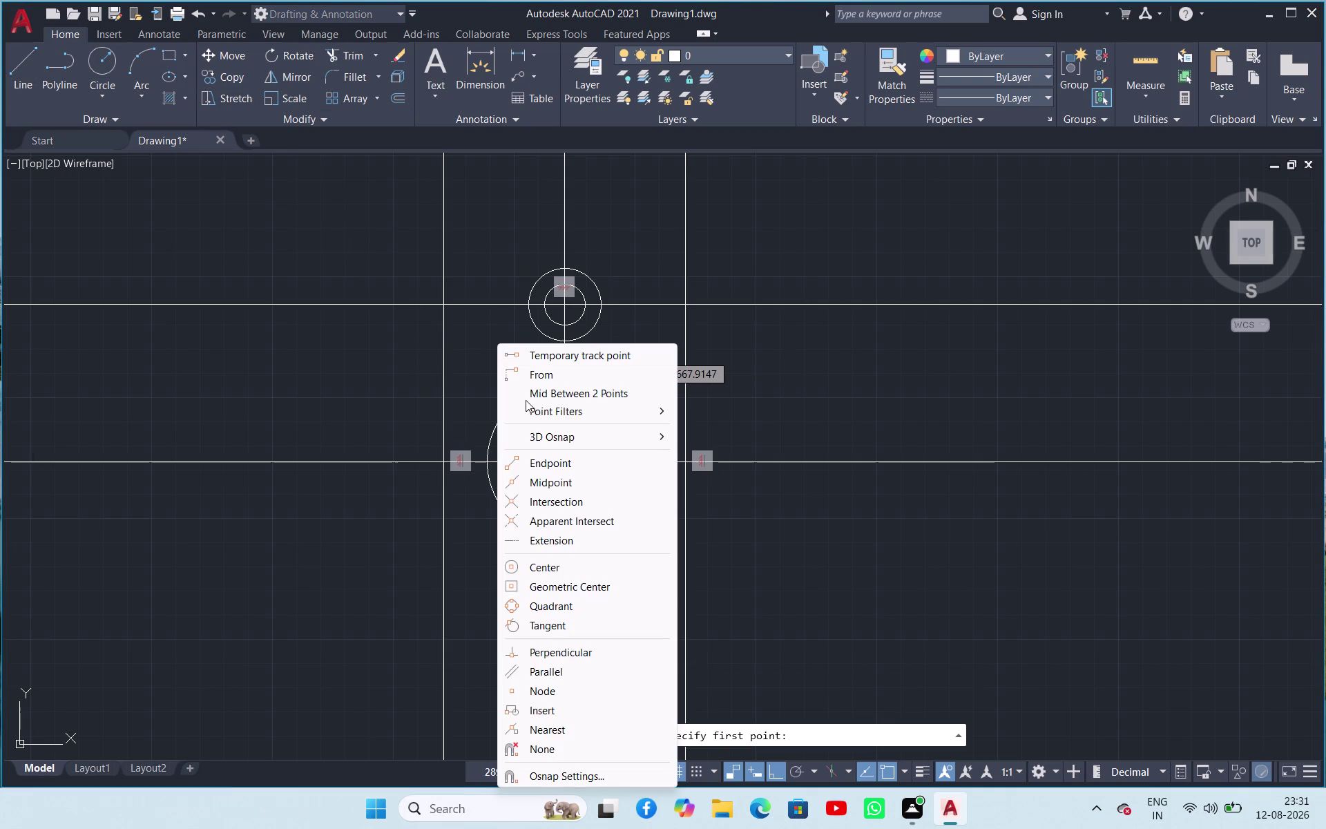
click(525, 627)
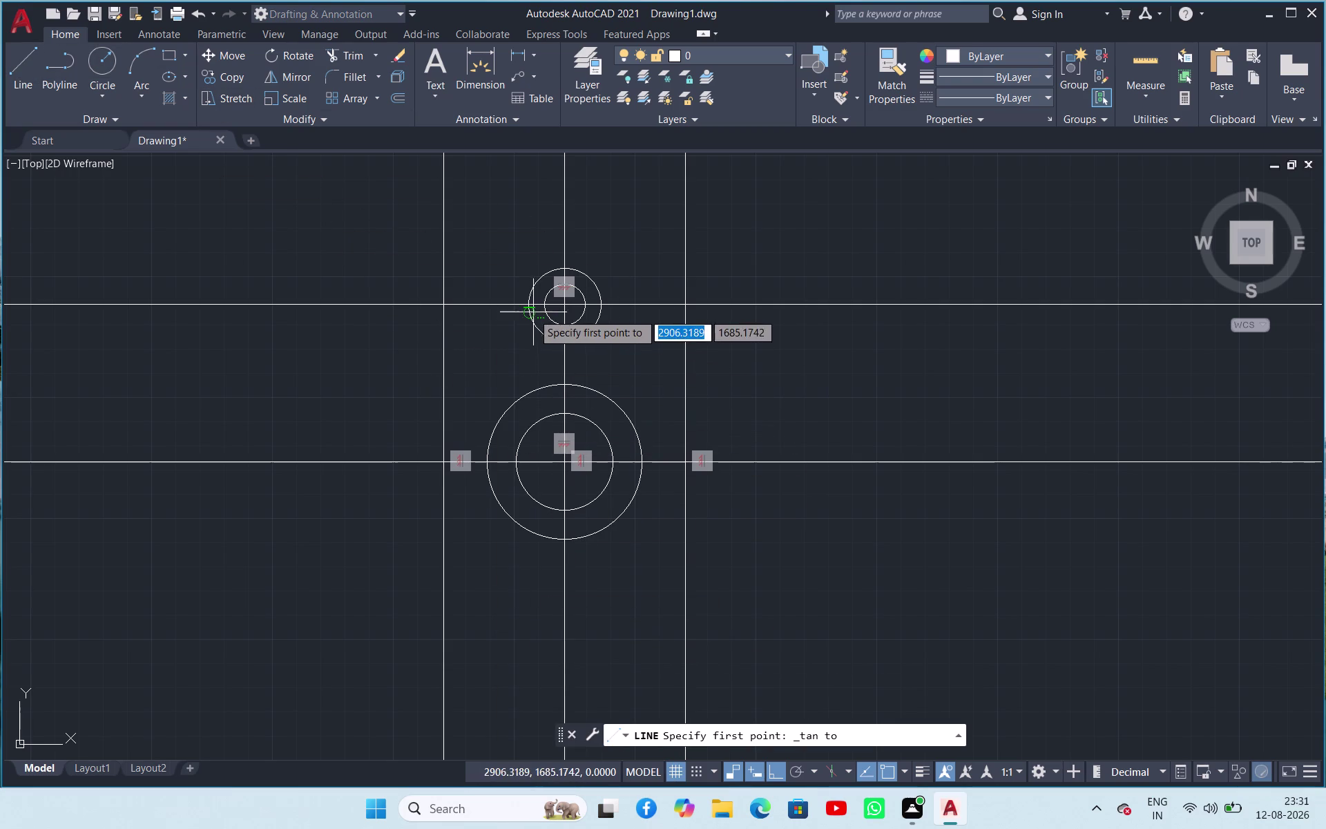
click(531, 317)
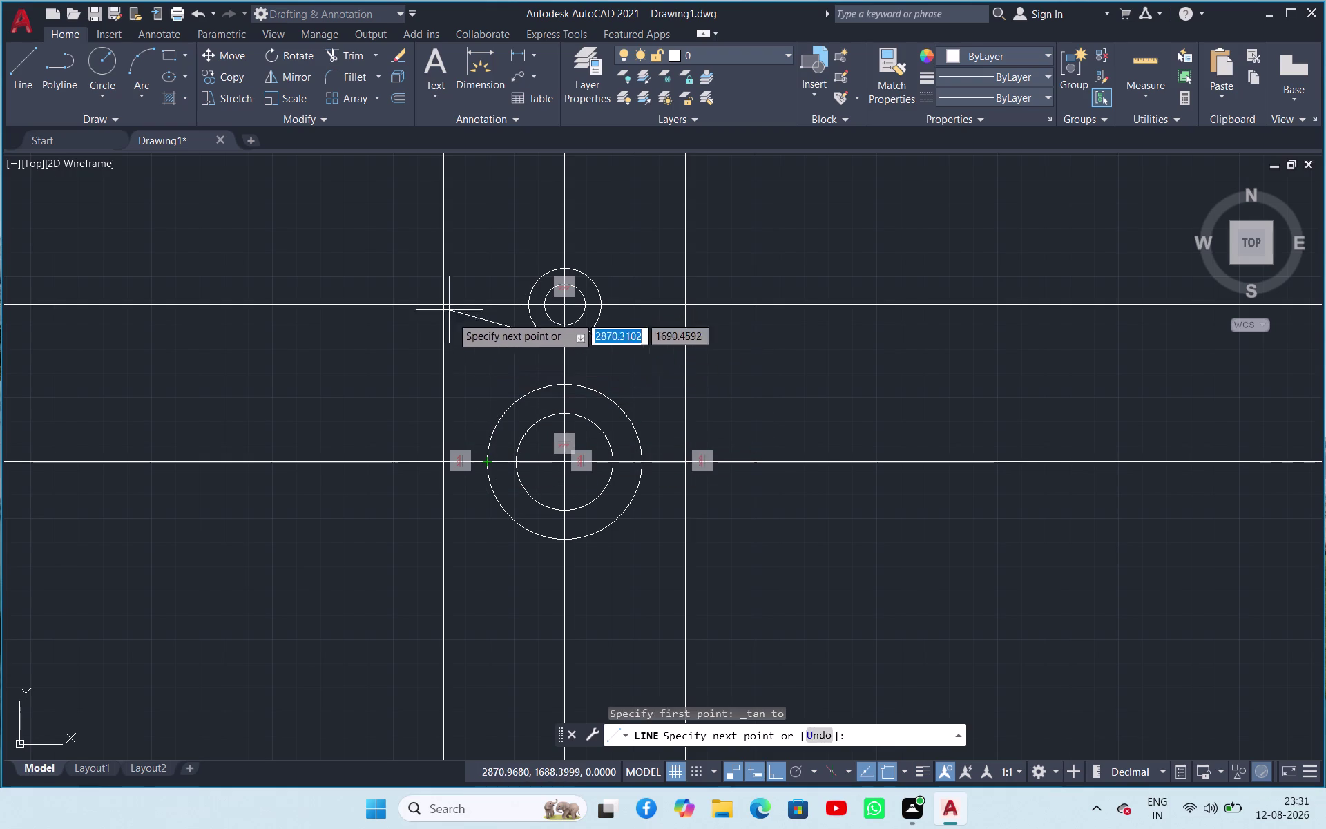
right_click(492, 482)
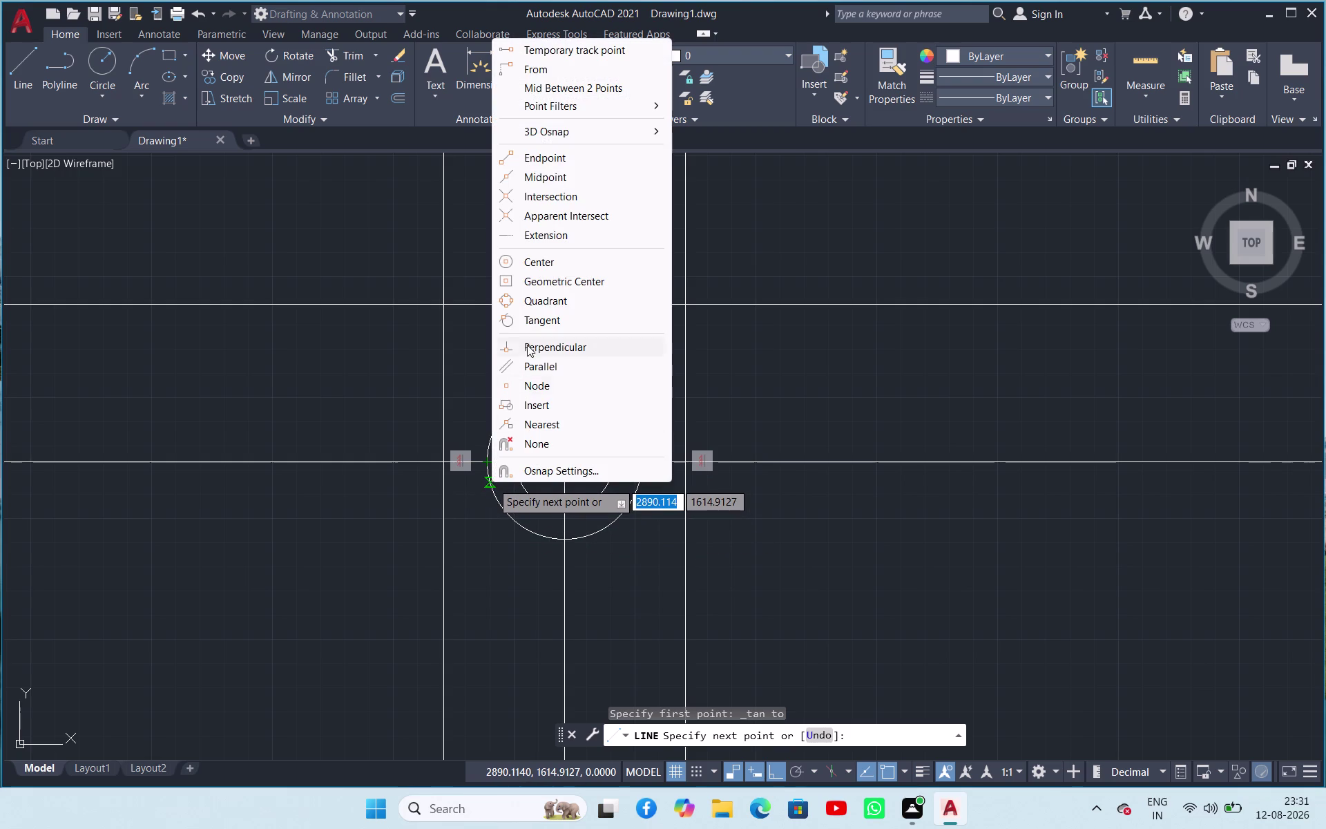
click(528, 325)
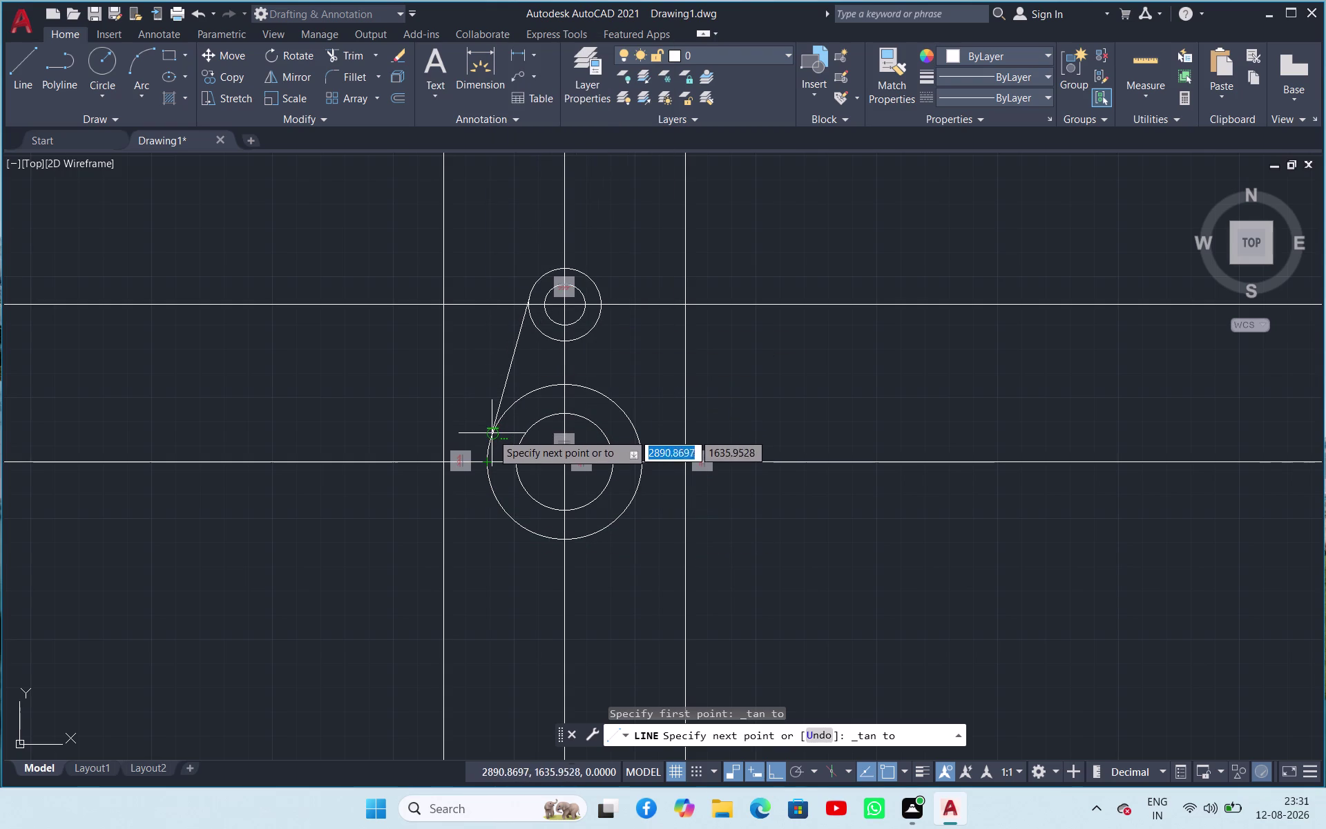
click(491, 436)
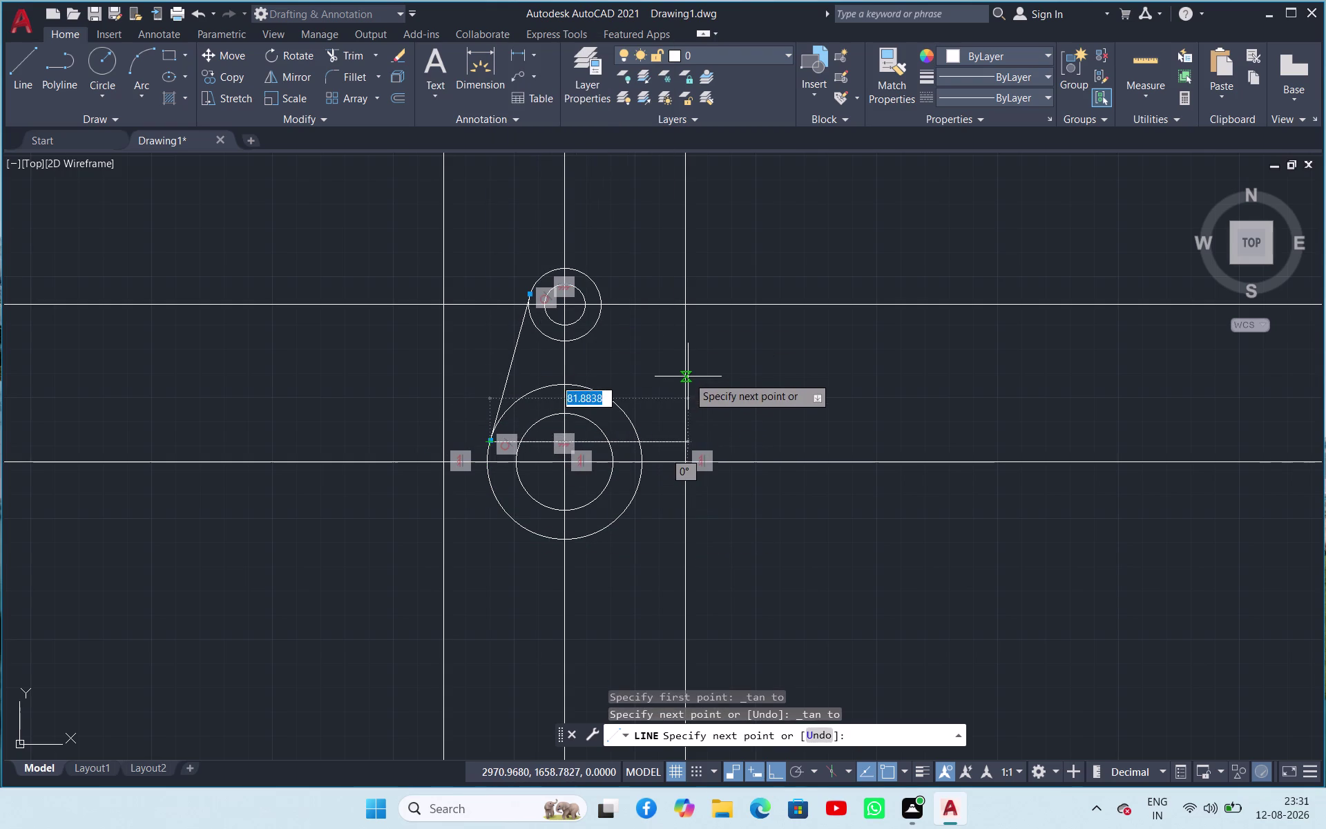
key(Escape)
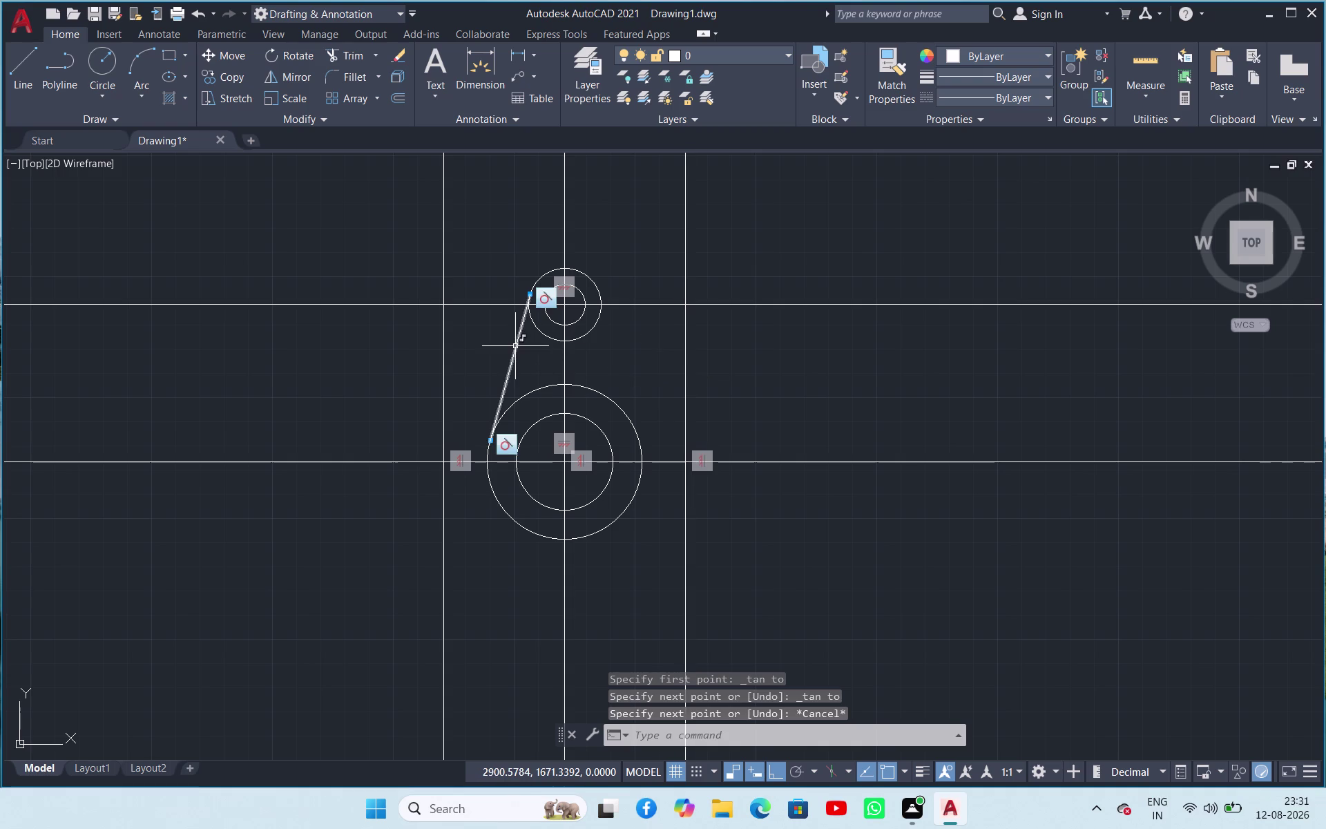
Mirror the tangent line about the vertical centre line, keeping the original.
click(515, 346)
right_click(515, 346)
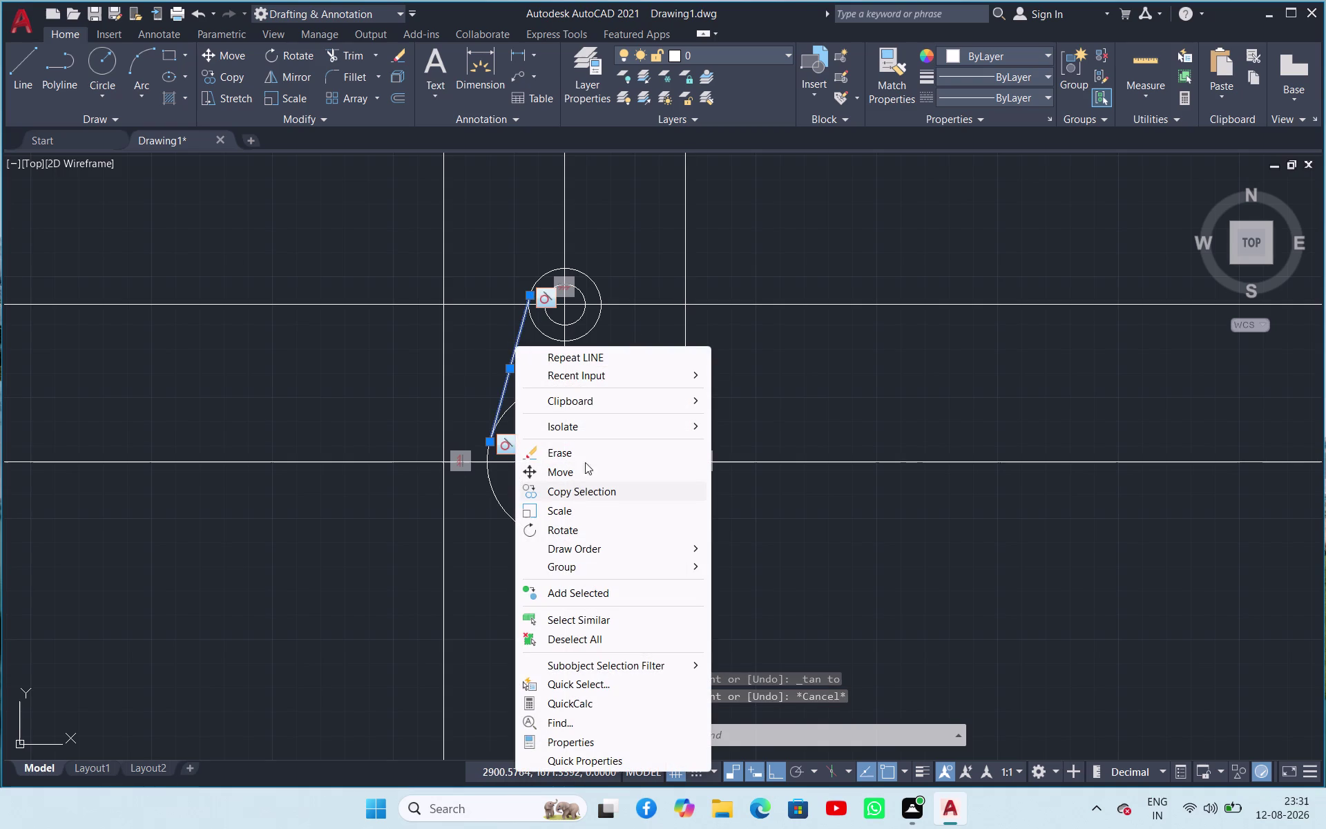
click(508, 221)
click(516, 250)
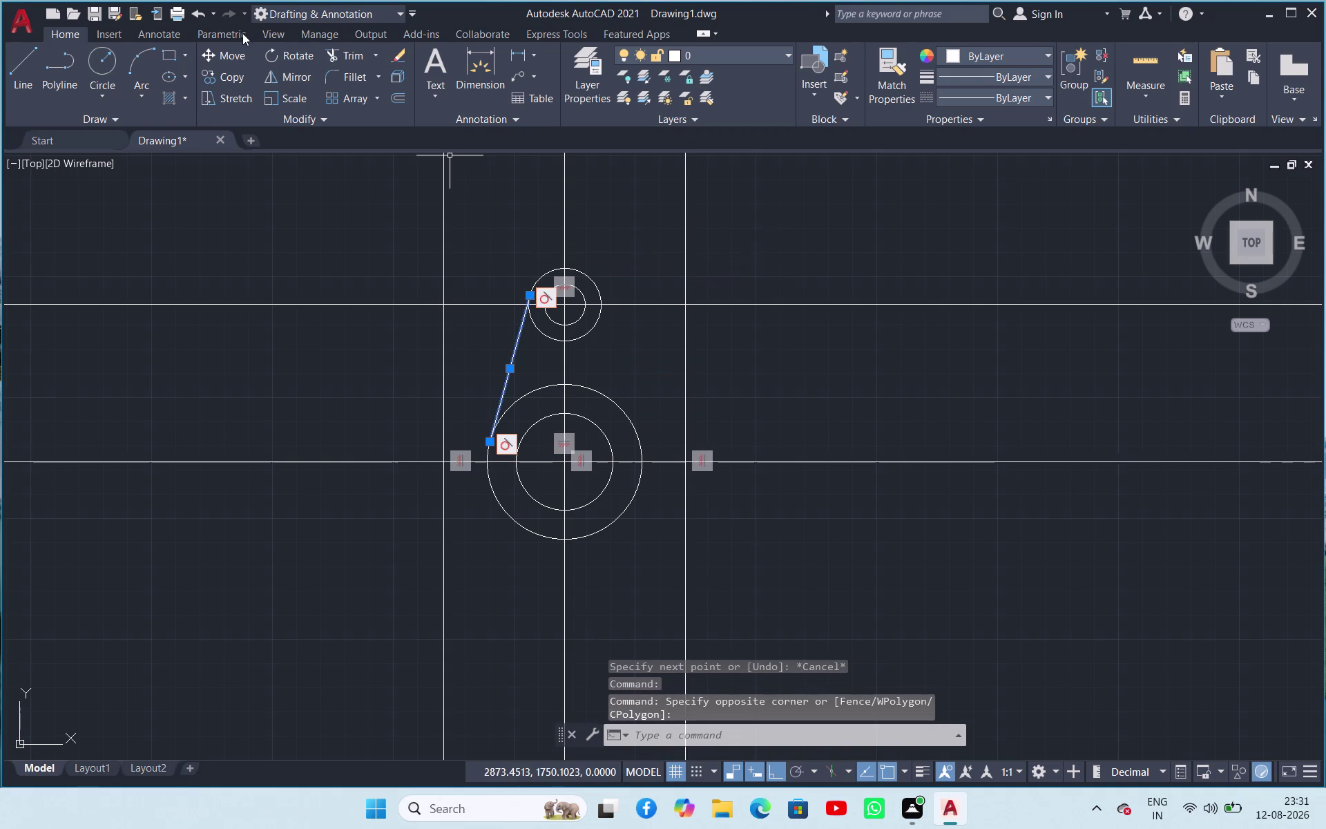
click(285, 77)
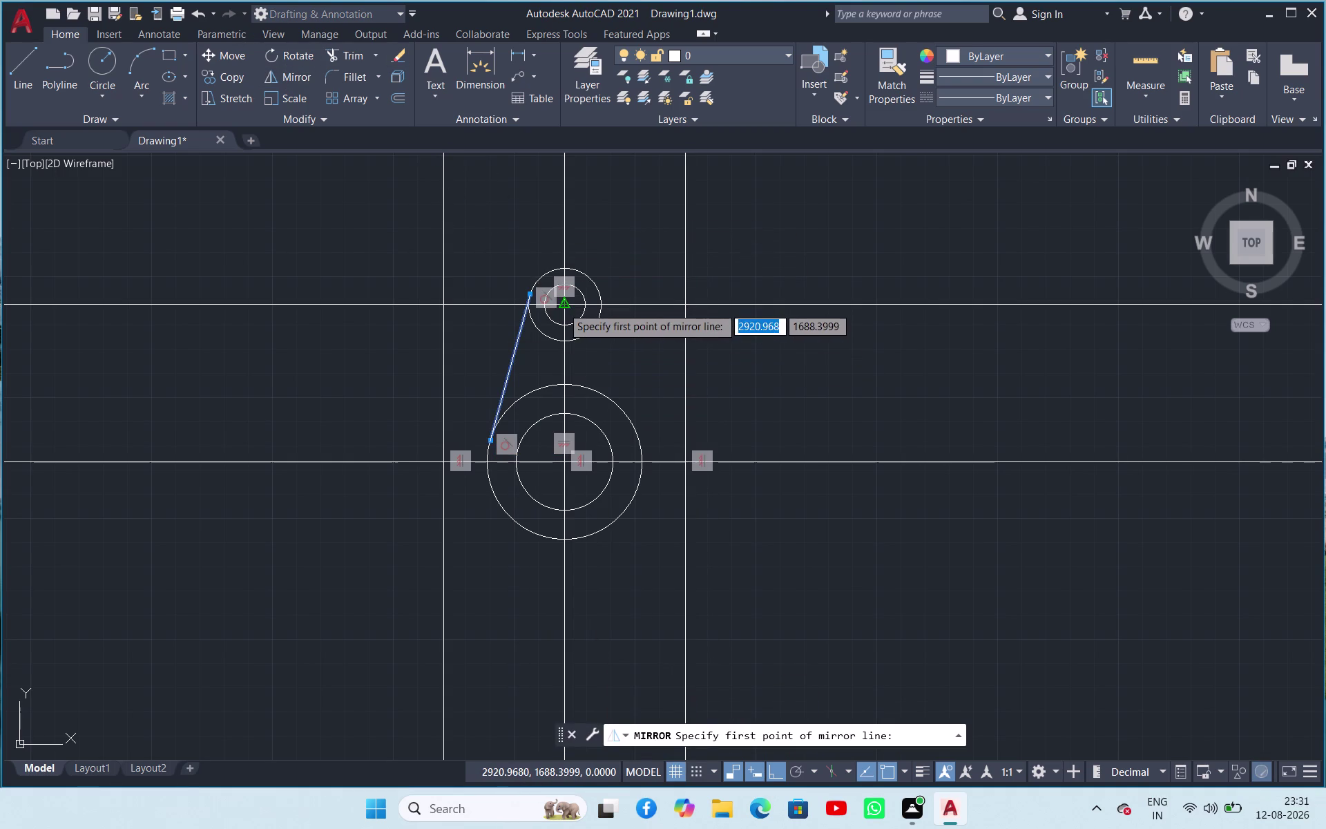
click(562, 306)
click(562, 462)
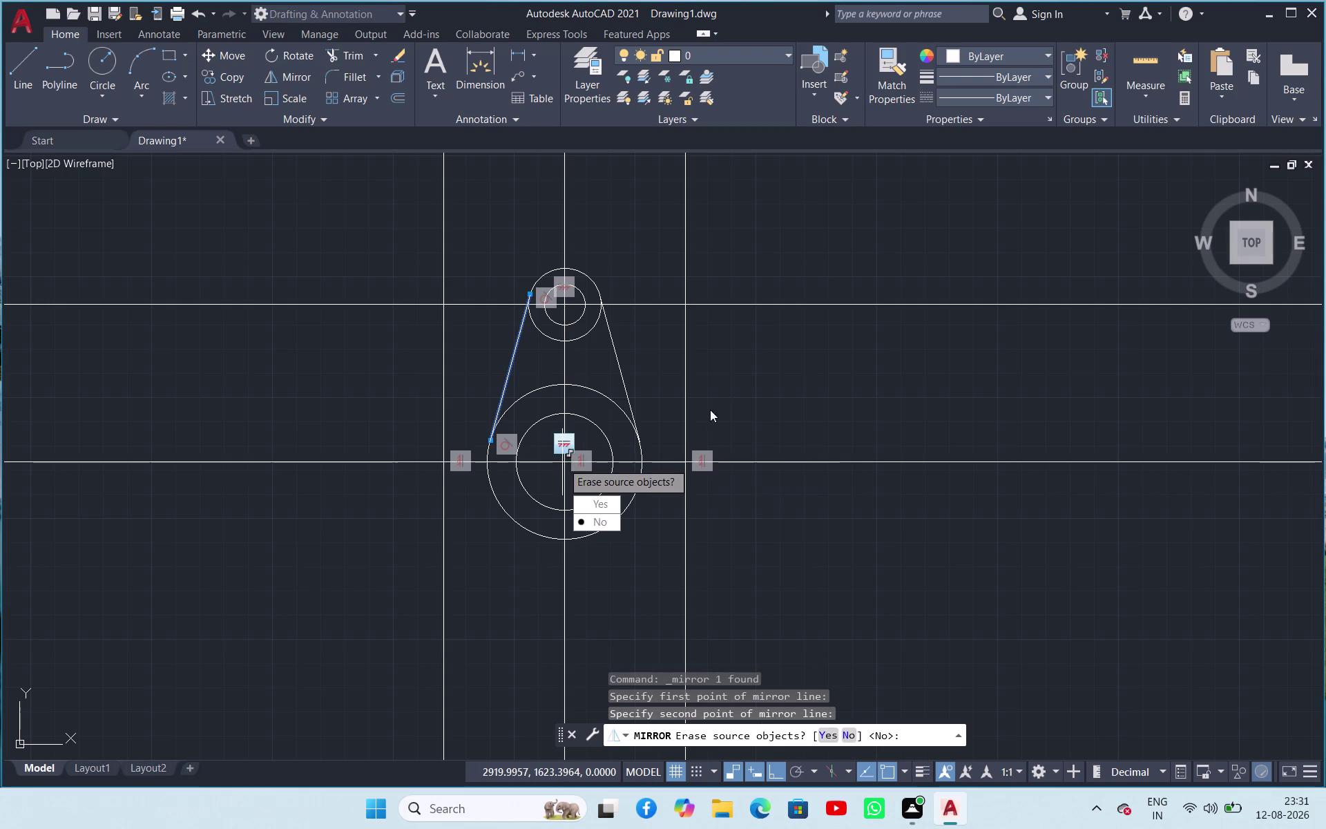
drag(608, 519, 733, 290)
click(346, 45)
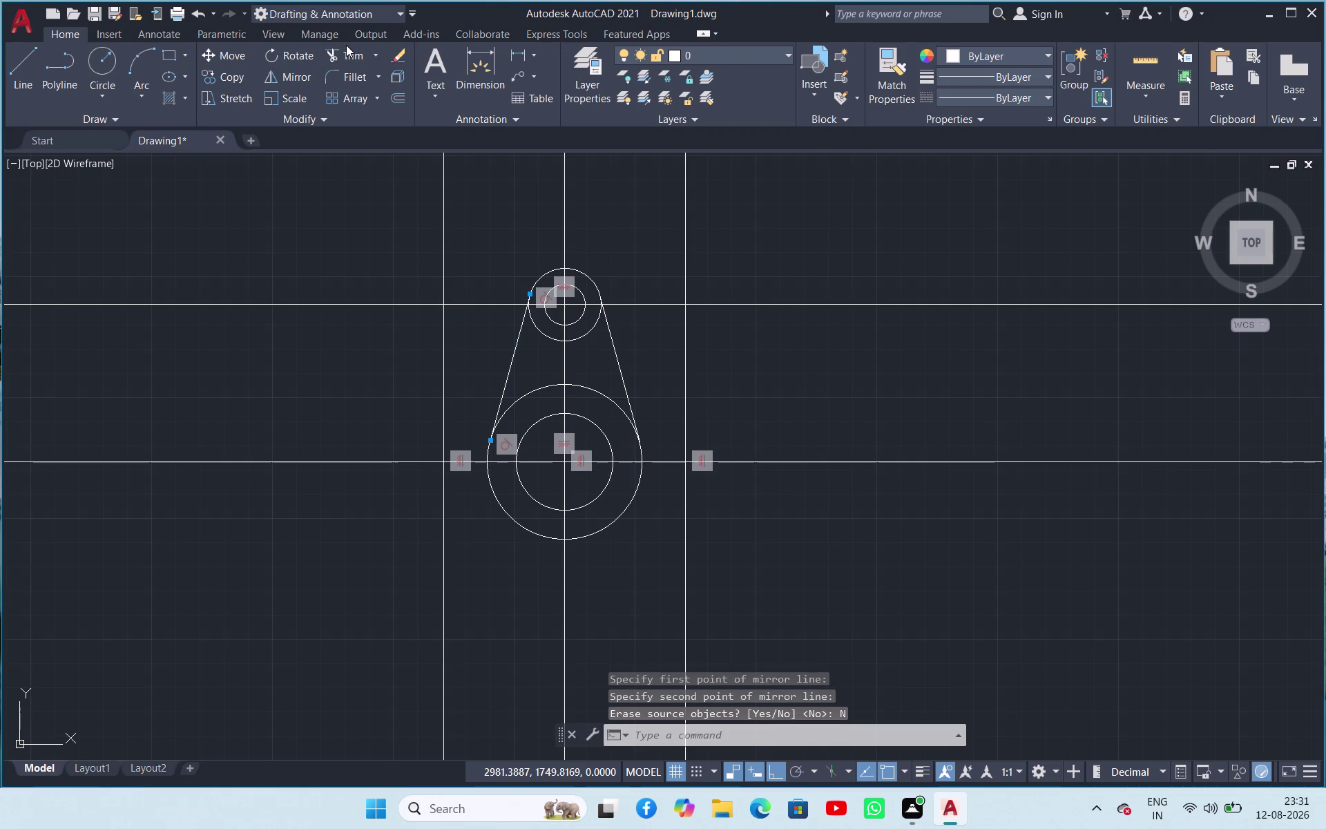
Trim away the inner arc of the upper outer circle between the tangent lines.
click(358, 55)
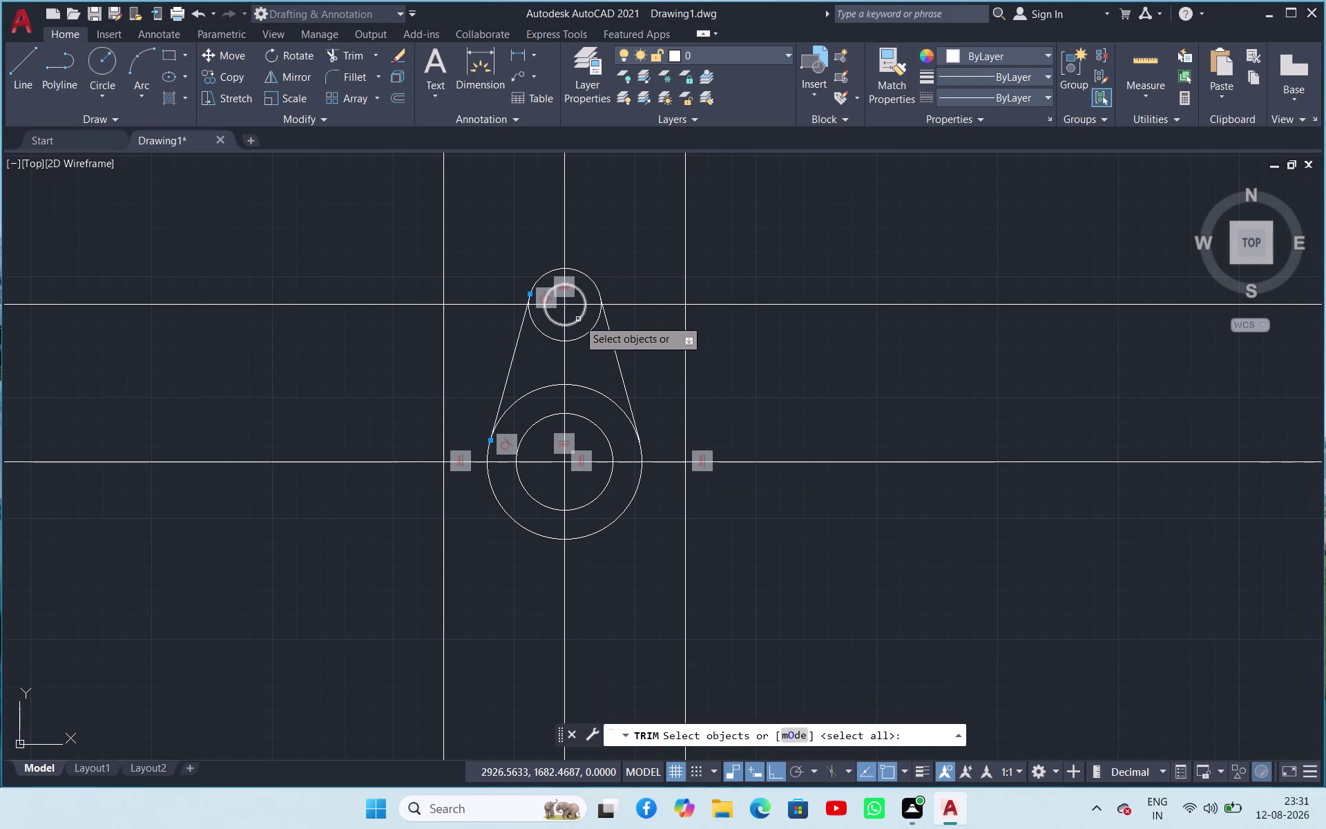
key(space)
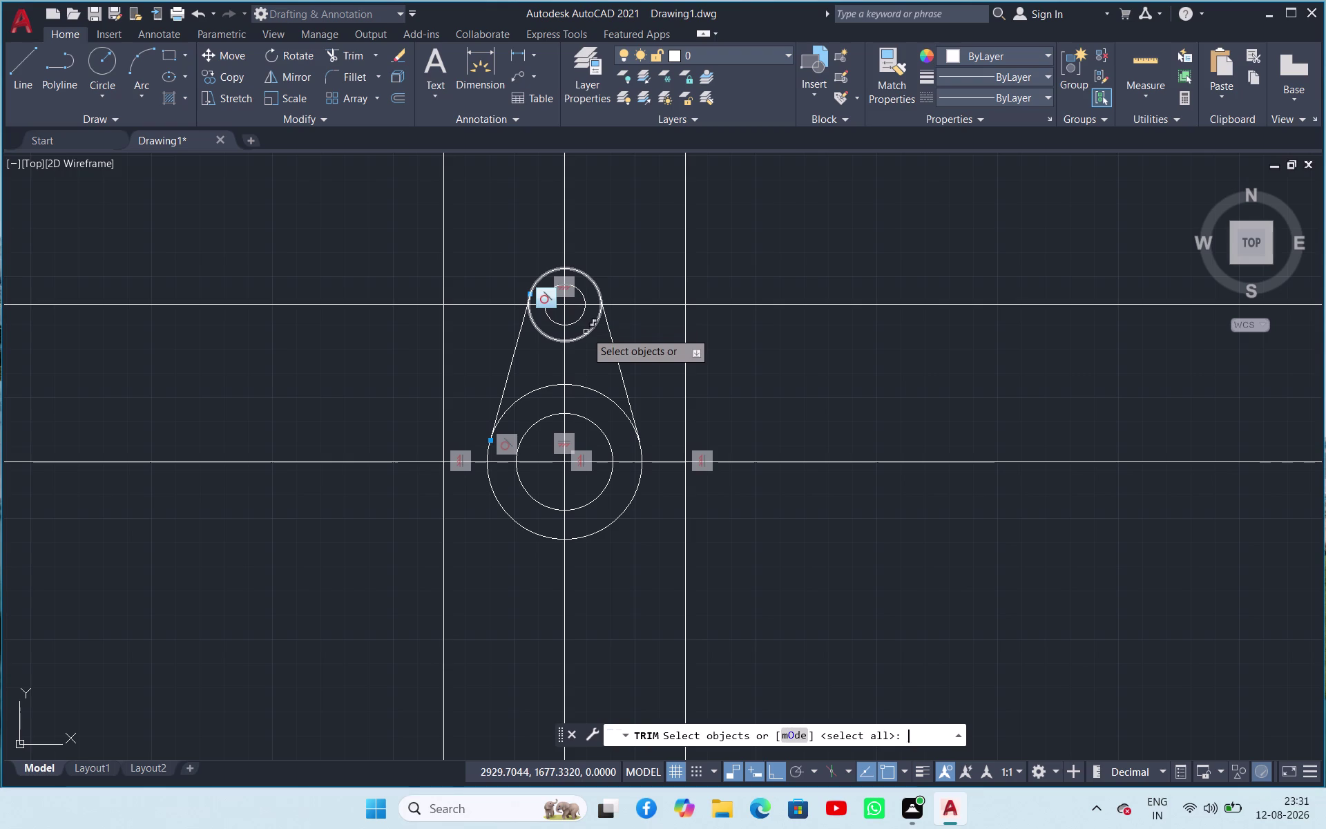
click(587, 337)
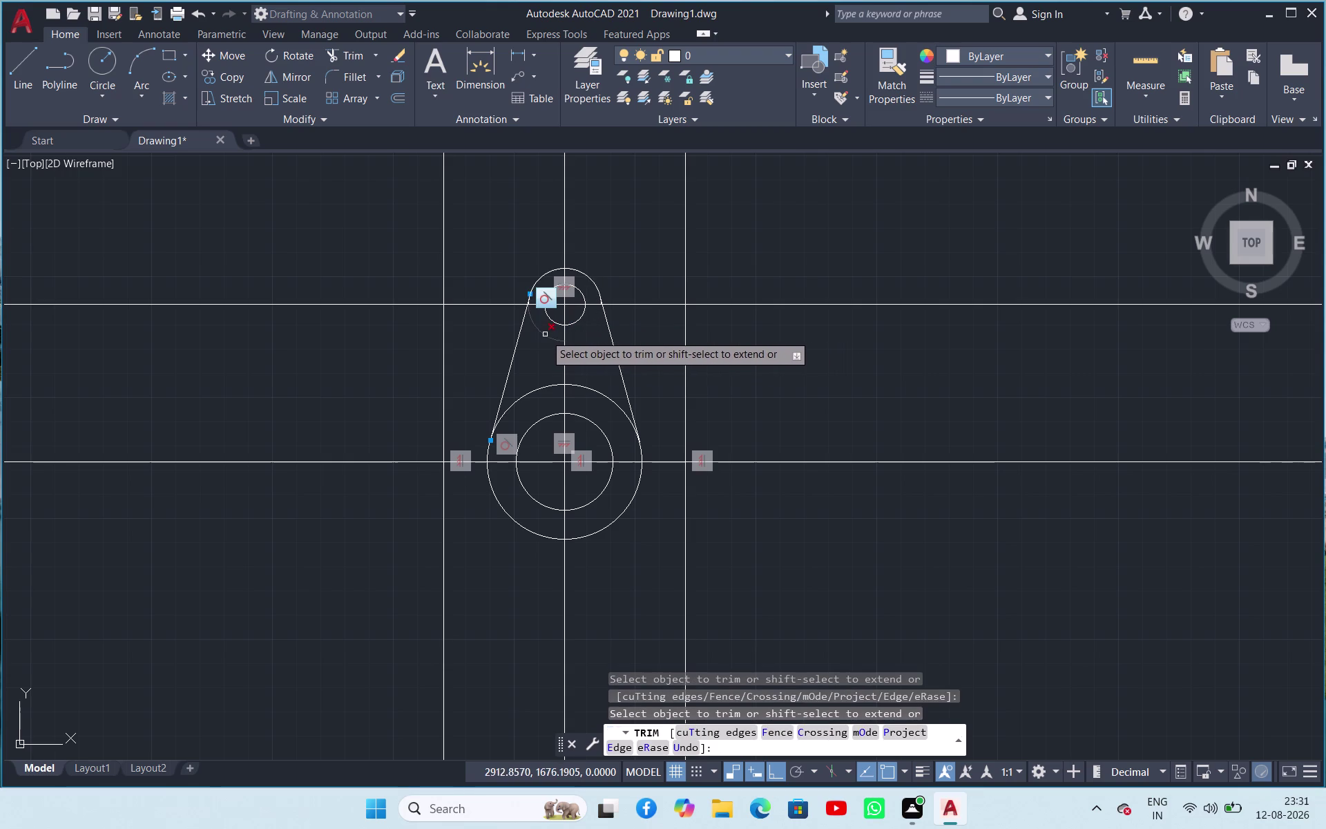
click(544, 334)
scroll(down, 3)
scroll(up, 3)
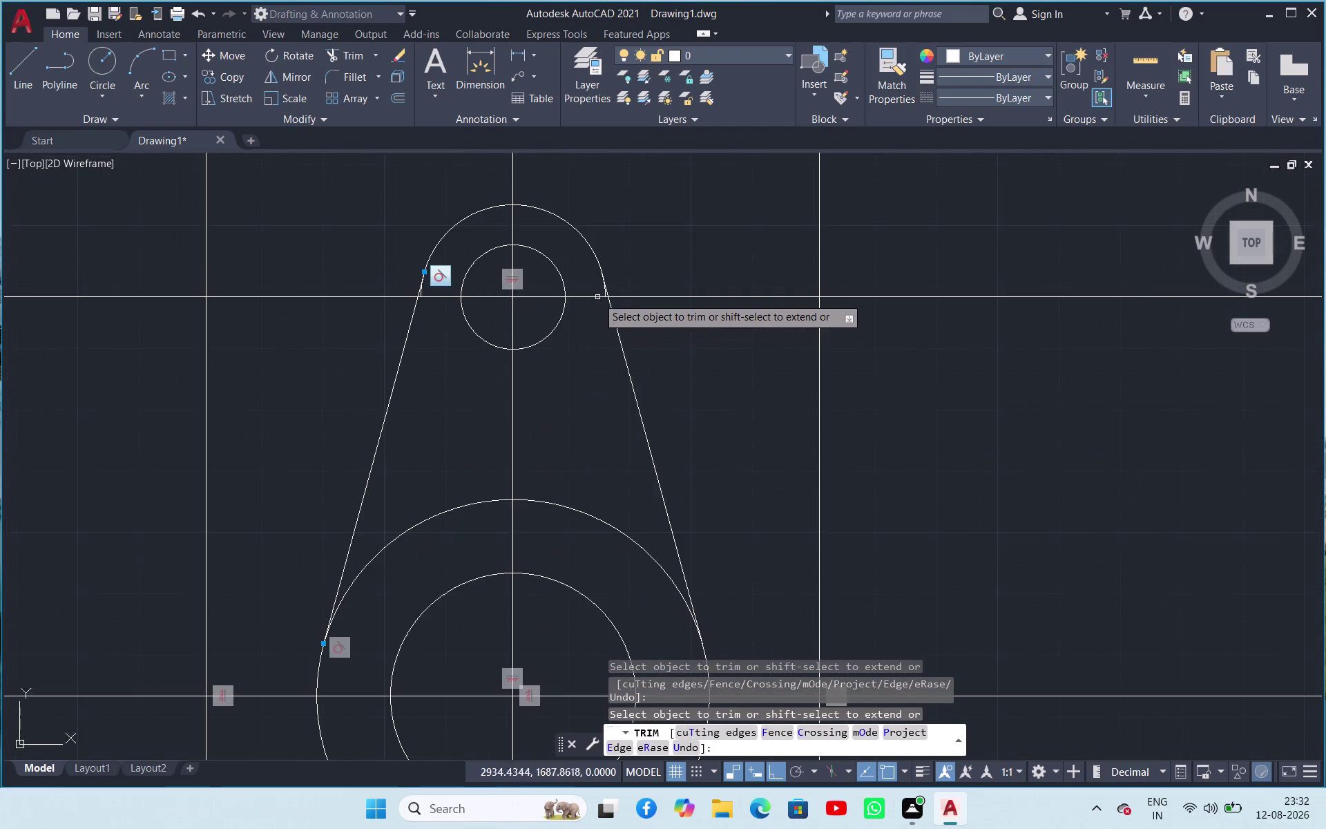
scroll(up, 3)
click(614, 293)
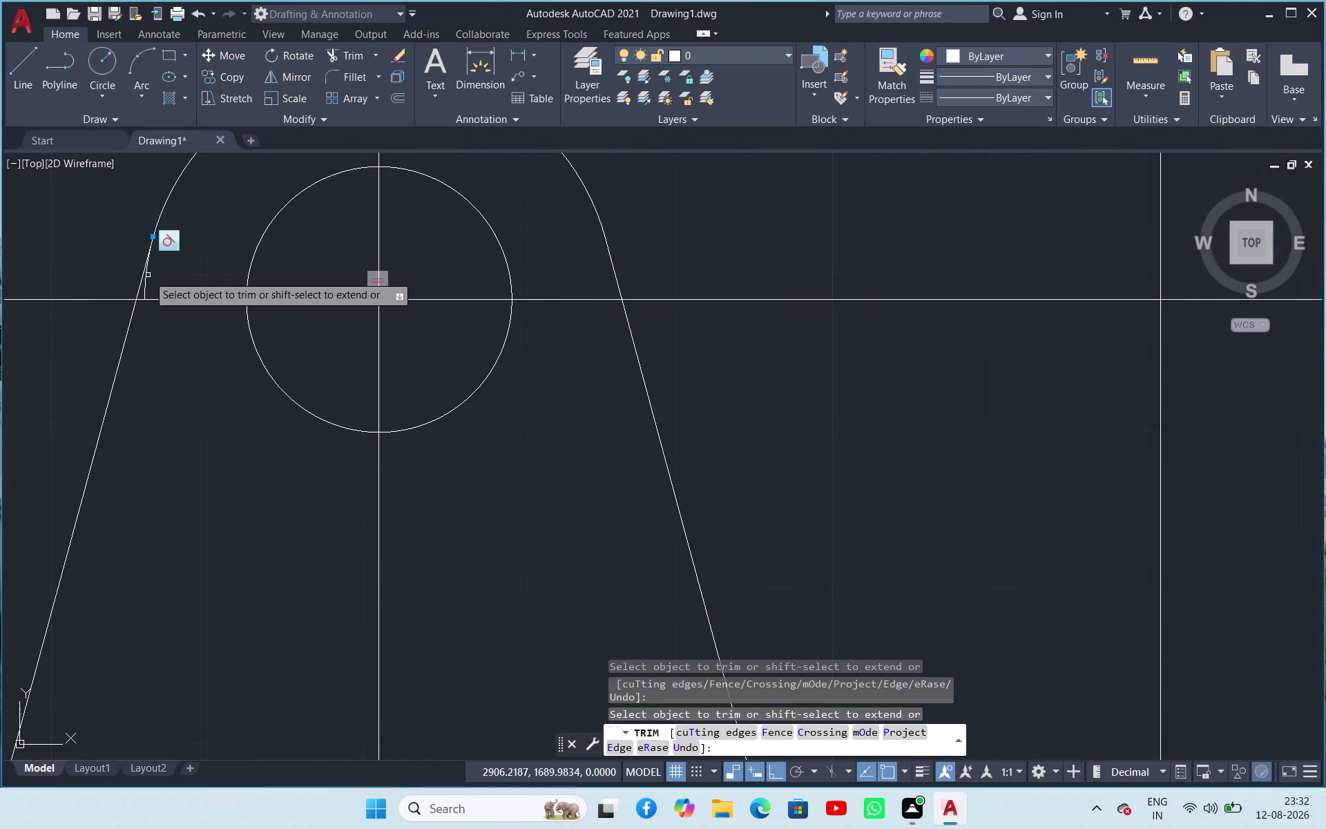
click(148, 275)
scroll(up, 3)
scroll(down, 3)
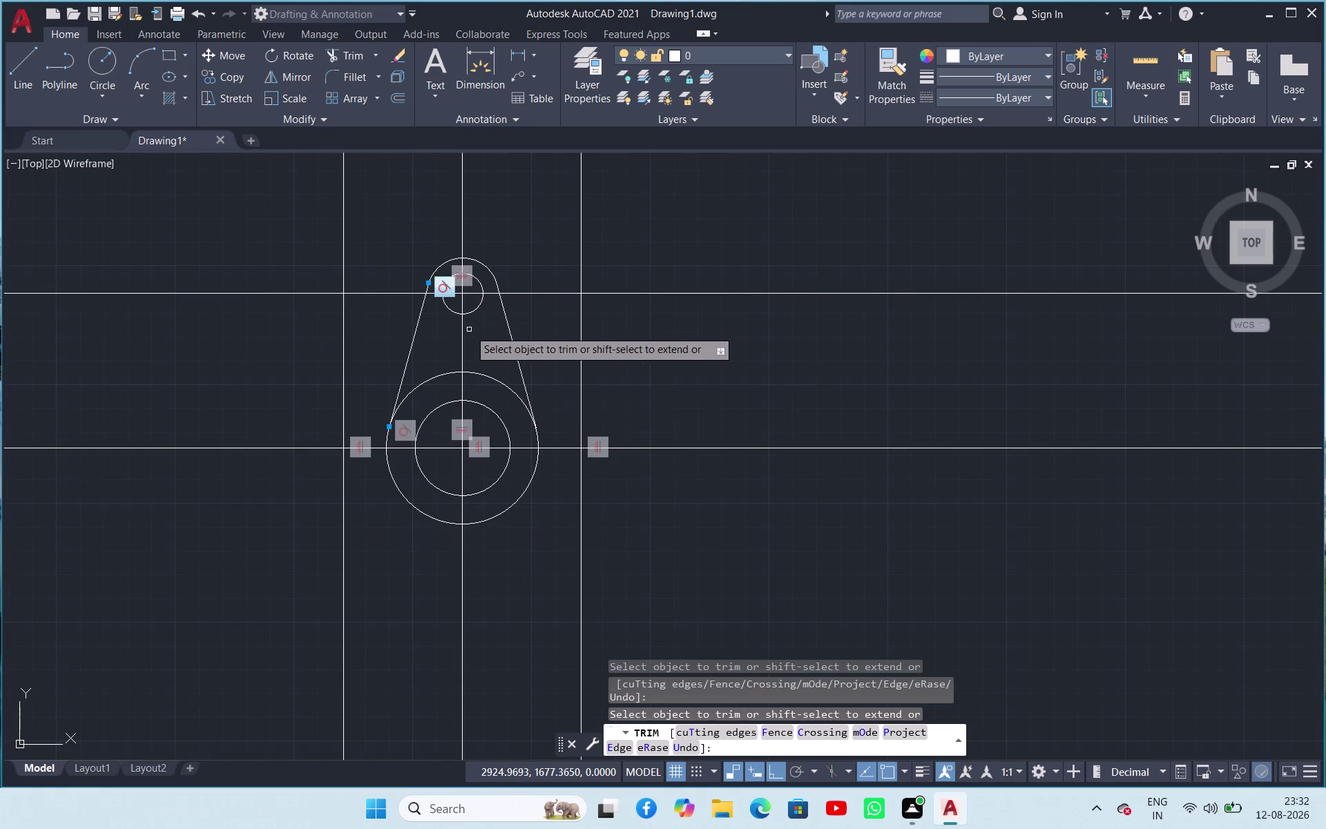
Trim away the upper arc of the lower outer circle between the tangent lines.
click(437, 379)
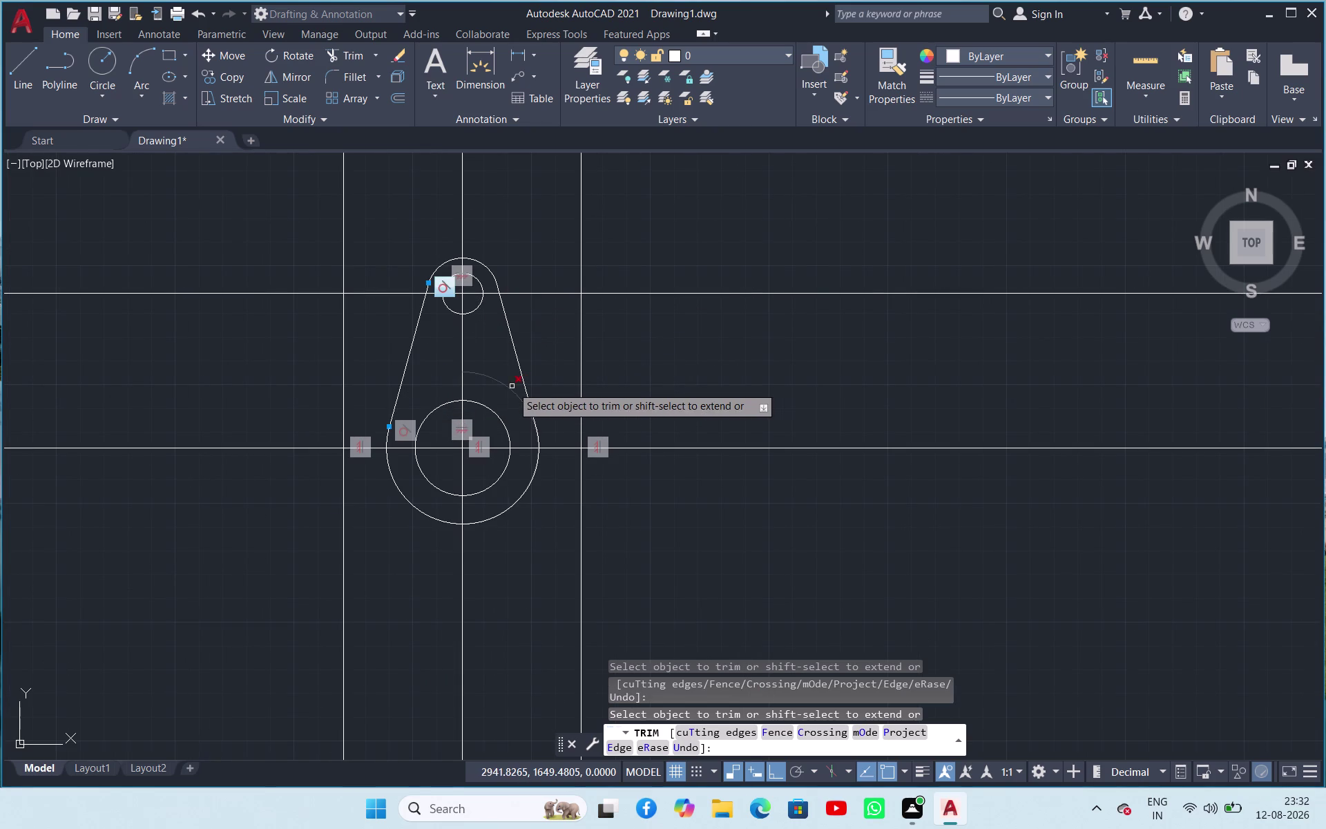
click(510, 385)
scroll(down, 3)
scroll(up, 3)
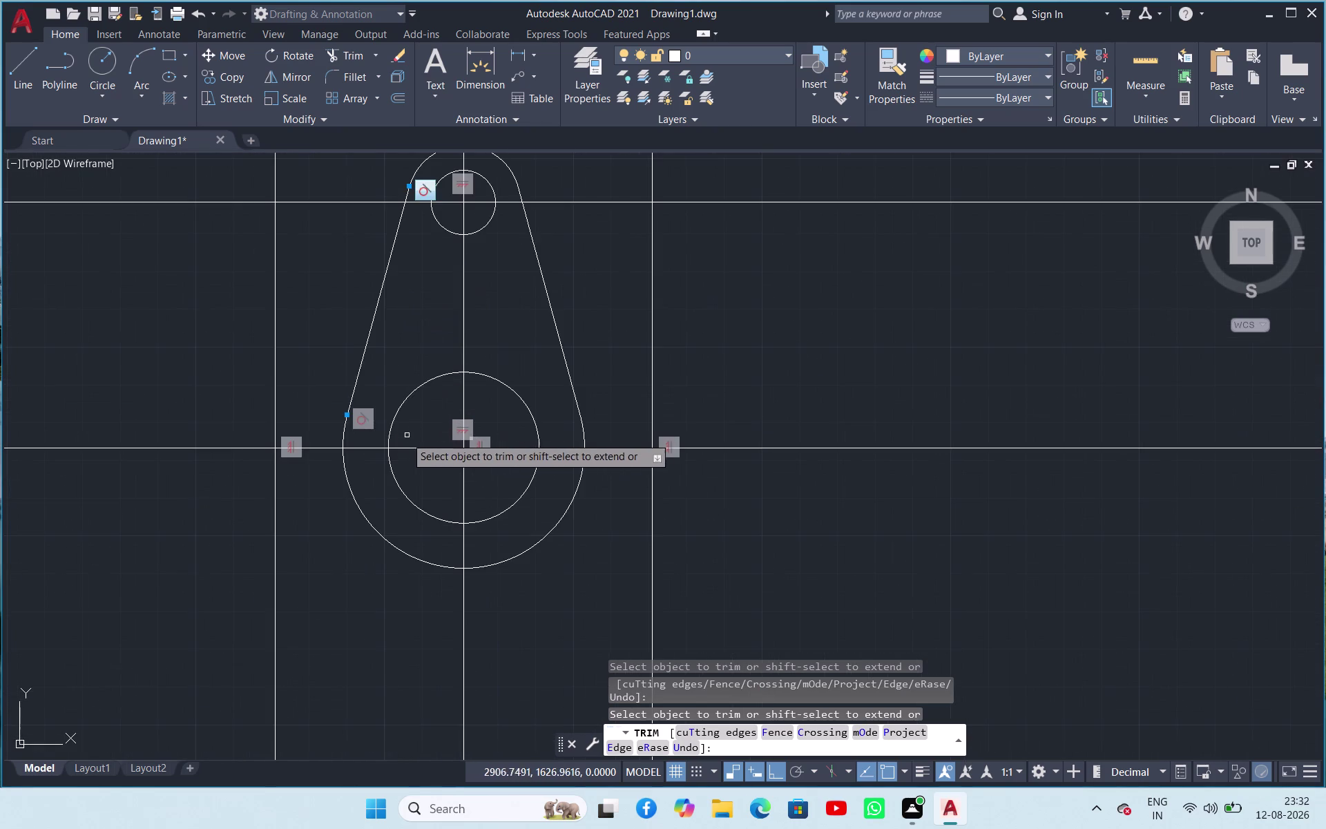
scroll(up, 3)
scroll(up, 3)
scroll(up, 3)
scroll(down, 3)
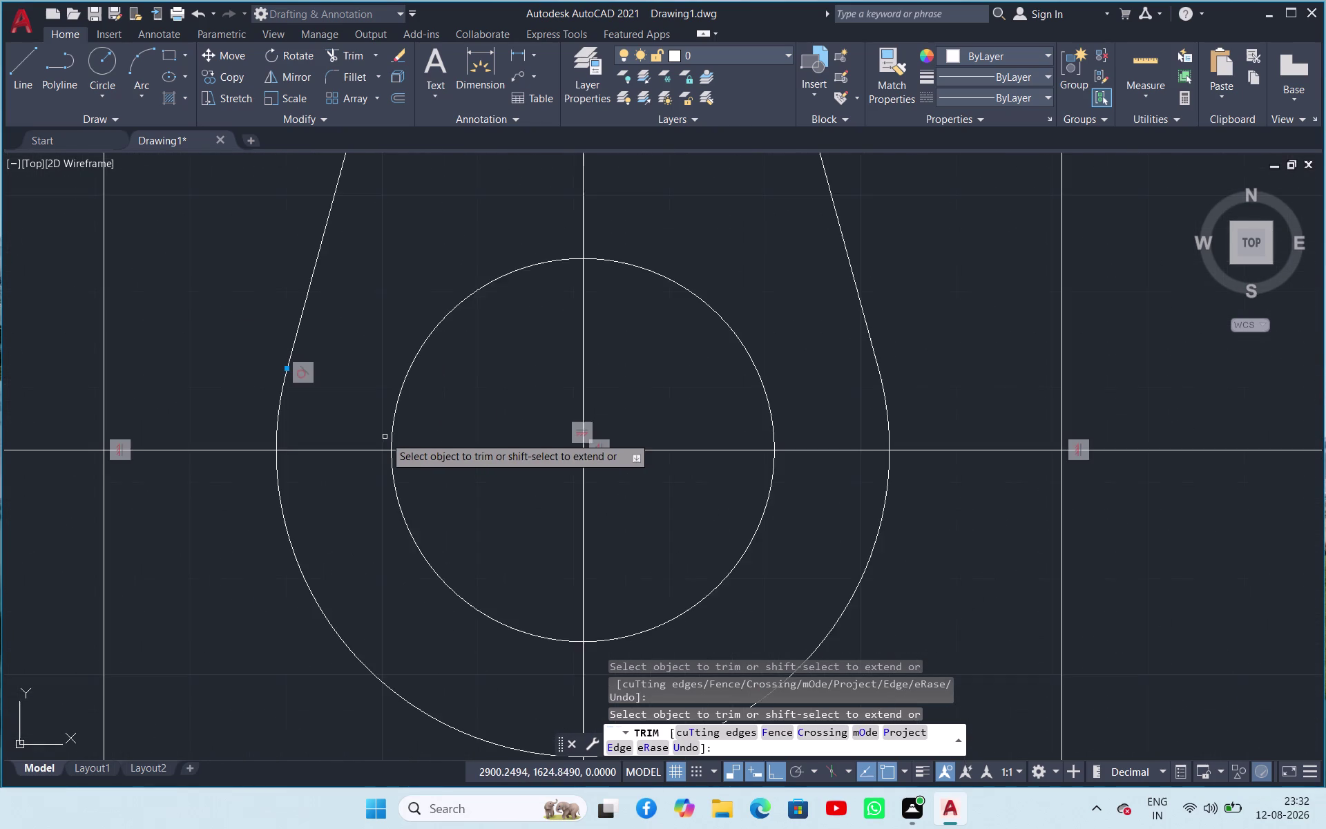
scroll(down, 3)
key(Escape)
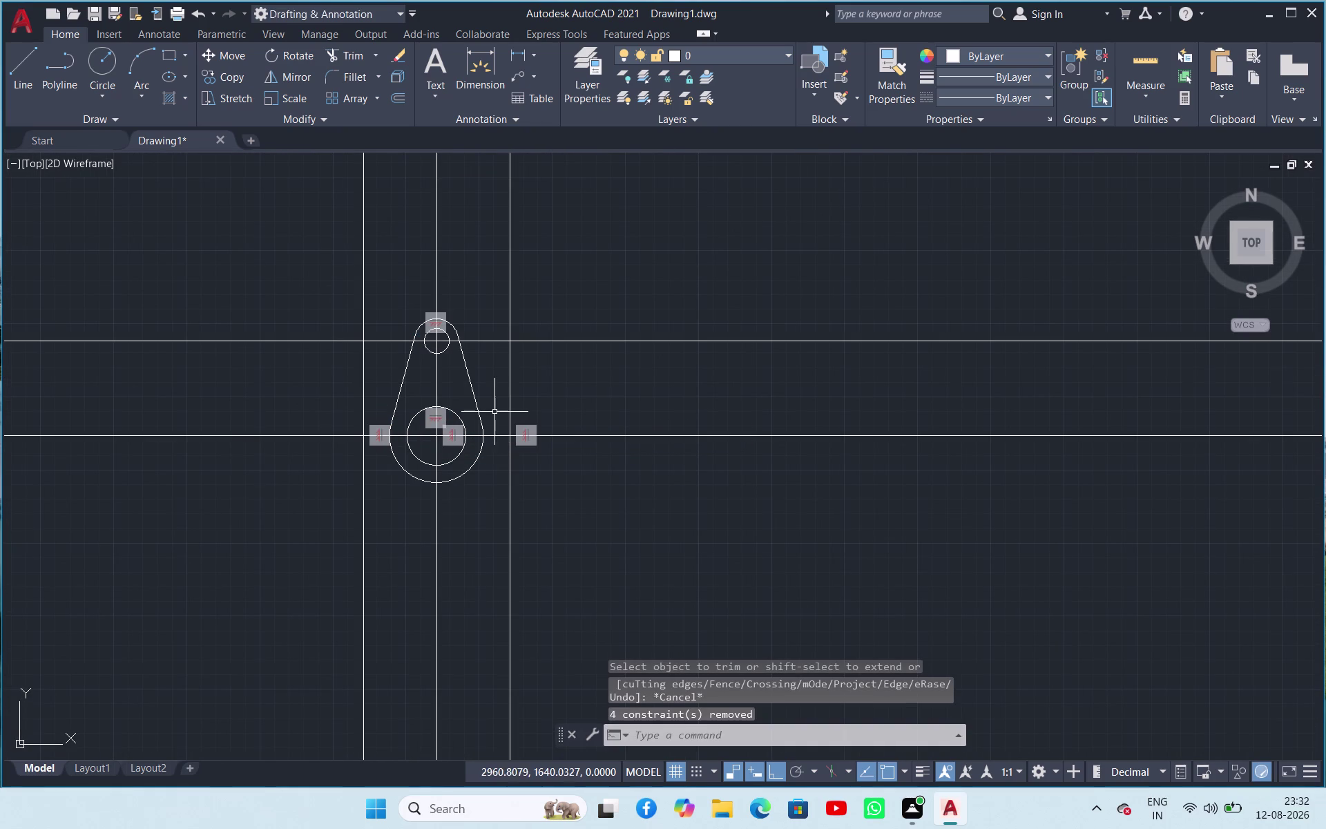
scroll(down, 3)
scroll(up, 3)
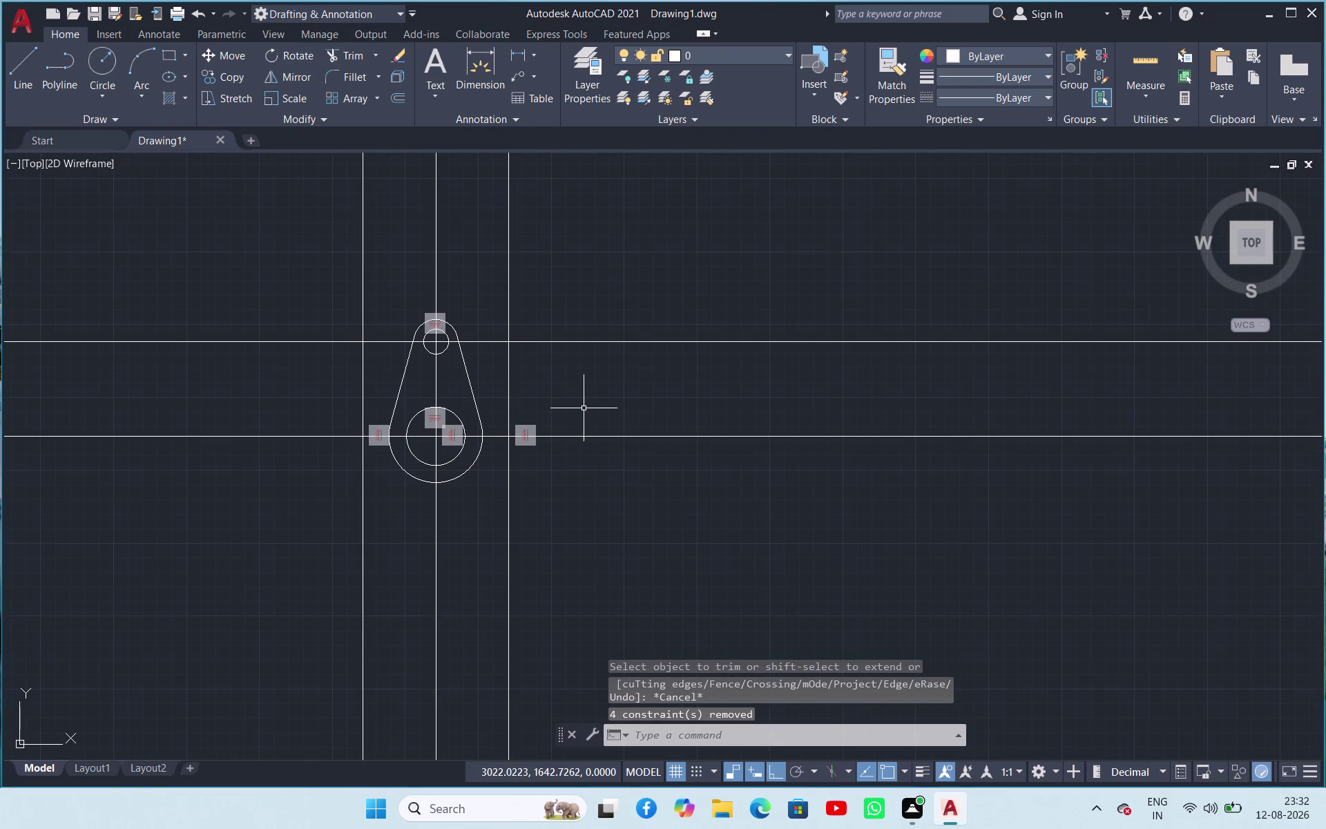
click(632, 395)
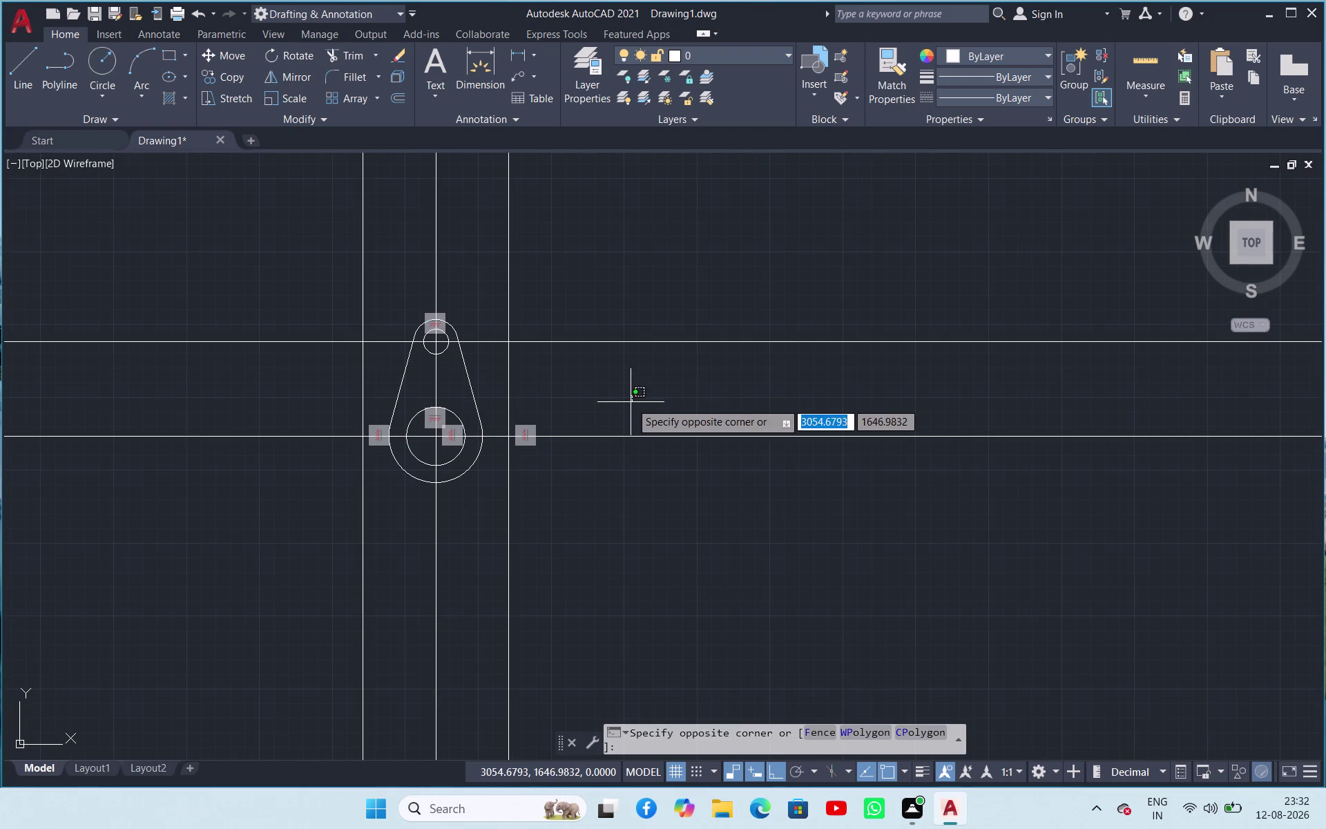
click(631, 402)
scroll(down, 3)
scroll(up, 3)
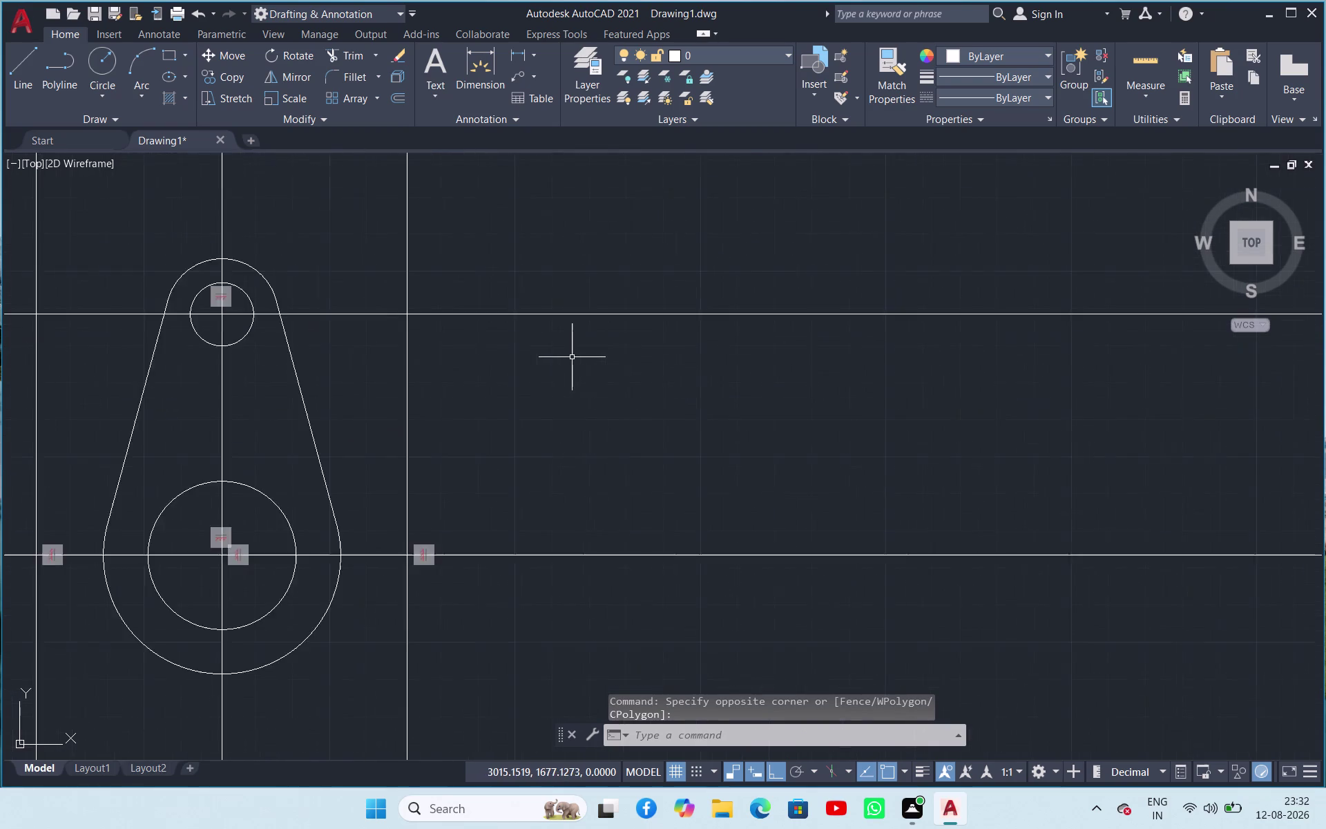
scroll(down, 3)
scroll(up, 3)
scroll(up, 3)
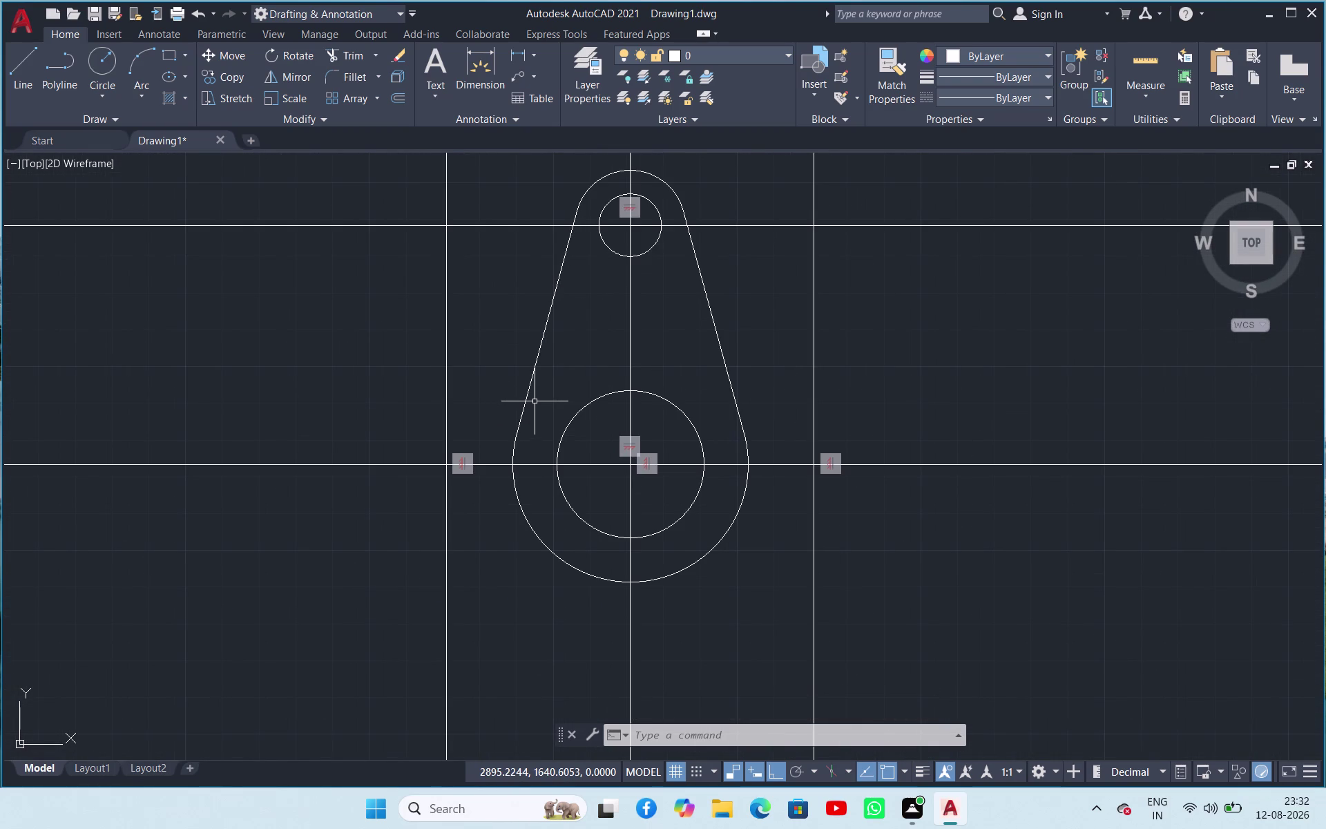
click(722, 464)
Copy the lower horizontal centre line 18 units above and 18 units below.
right_click(722, 465)
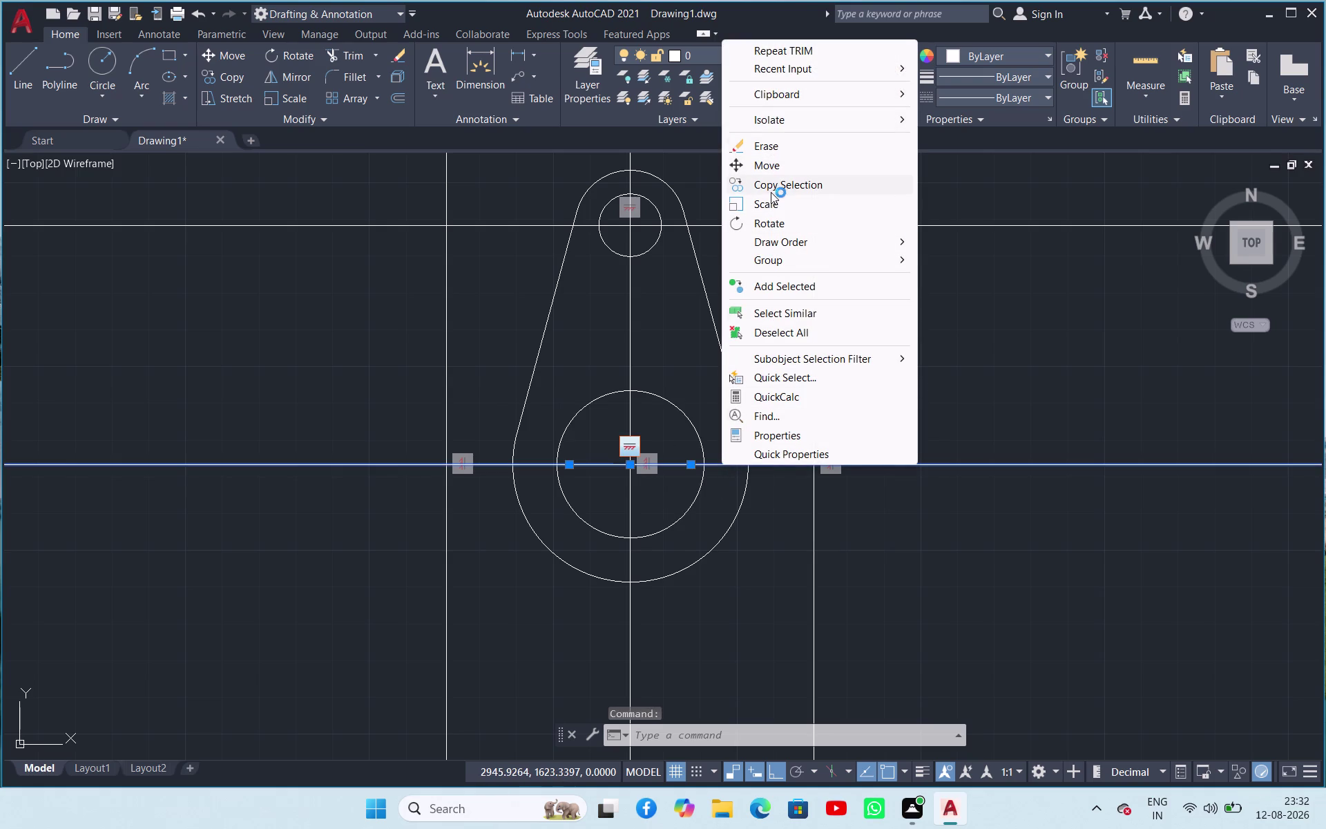
click(770, 191)
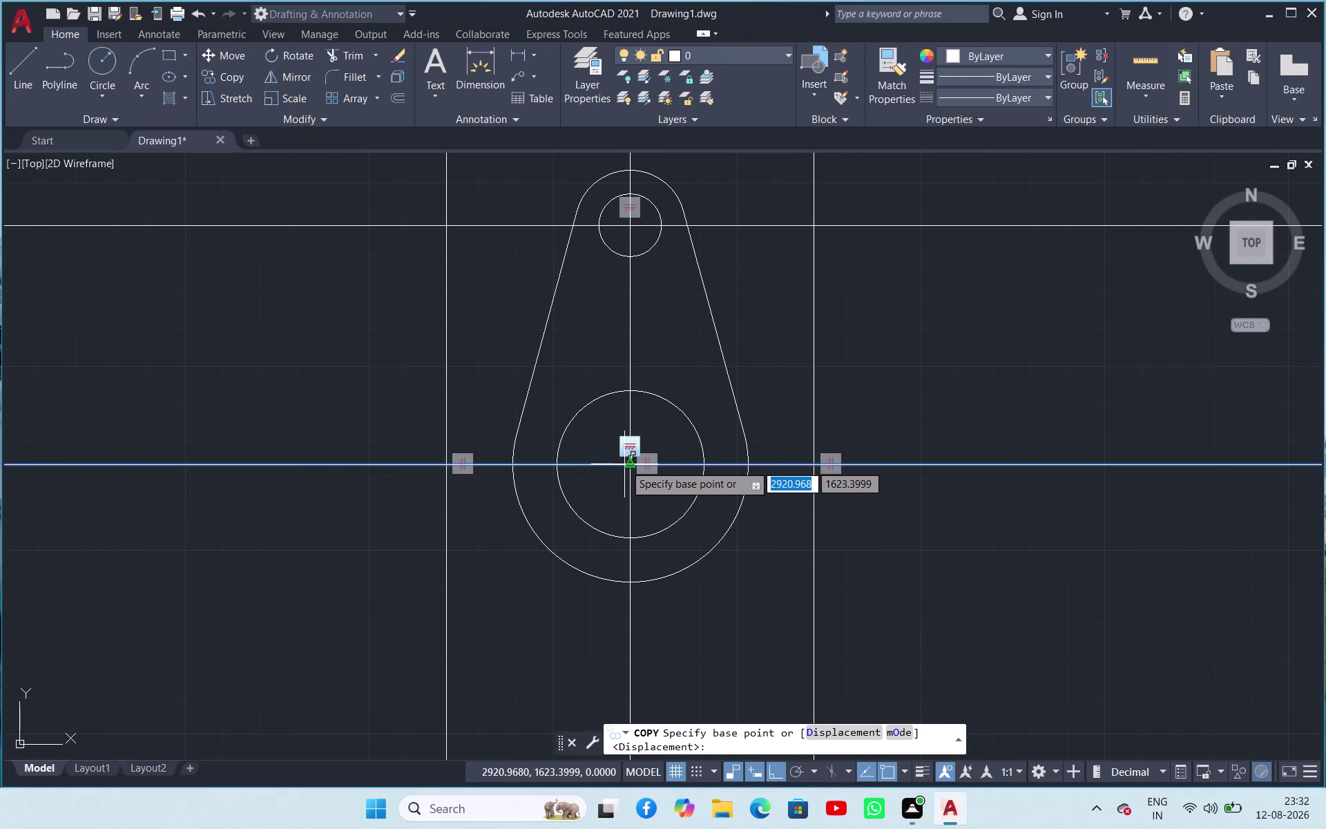
click(624, 464)
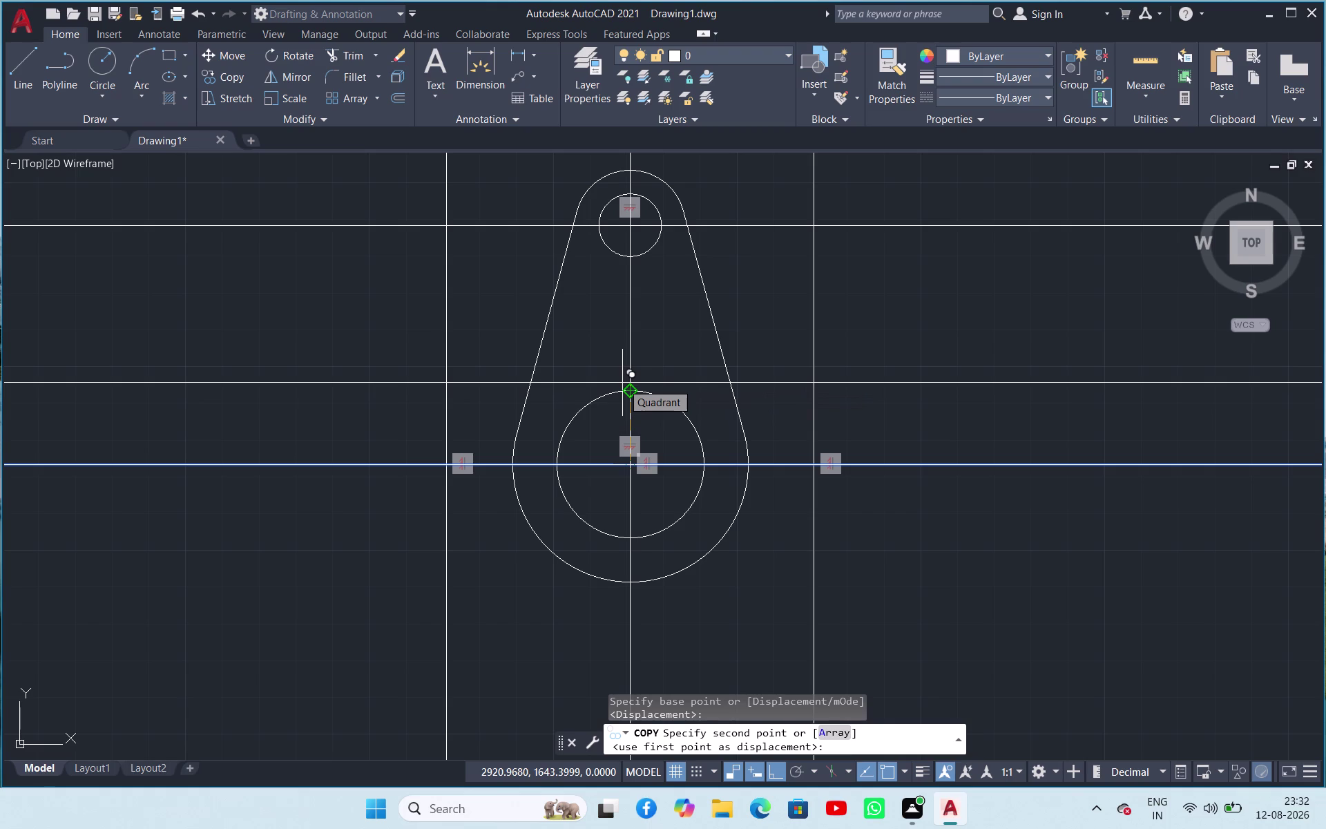
text(18)
key(Return)
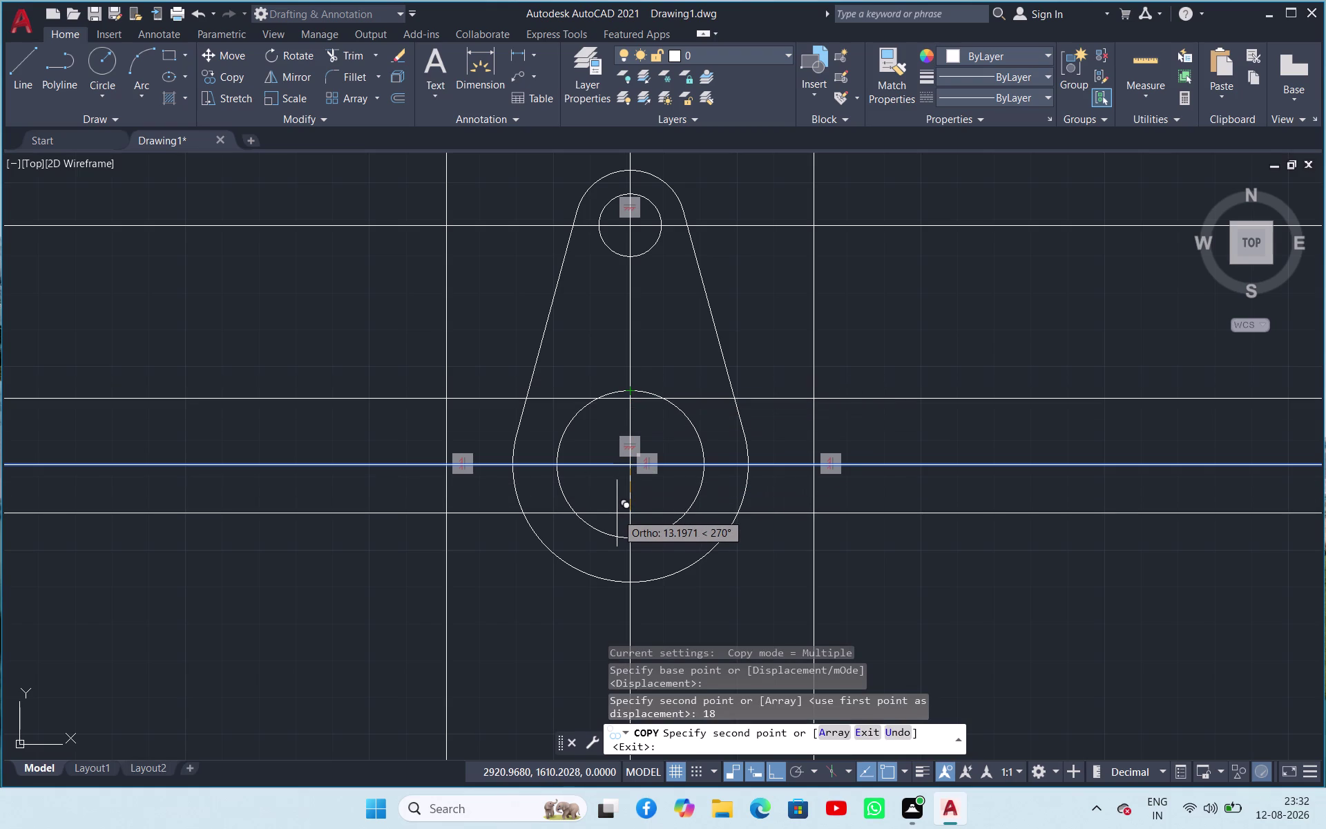
text(18)
key(Return)
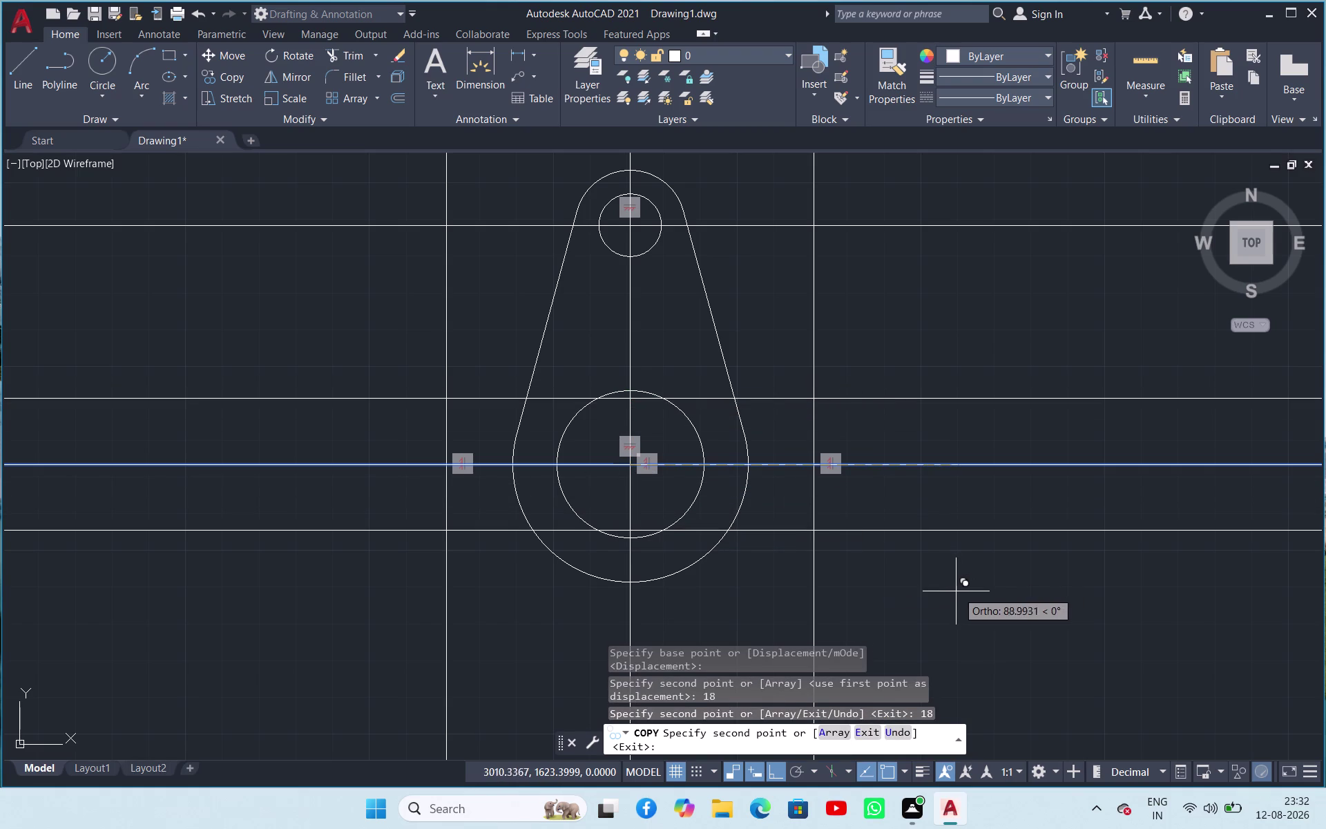
key(grave)
key(Escape)
key(Escape)
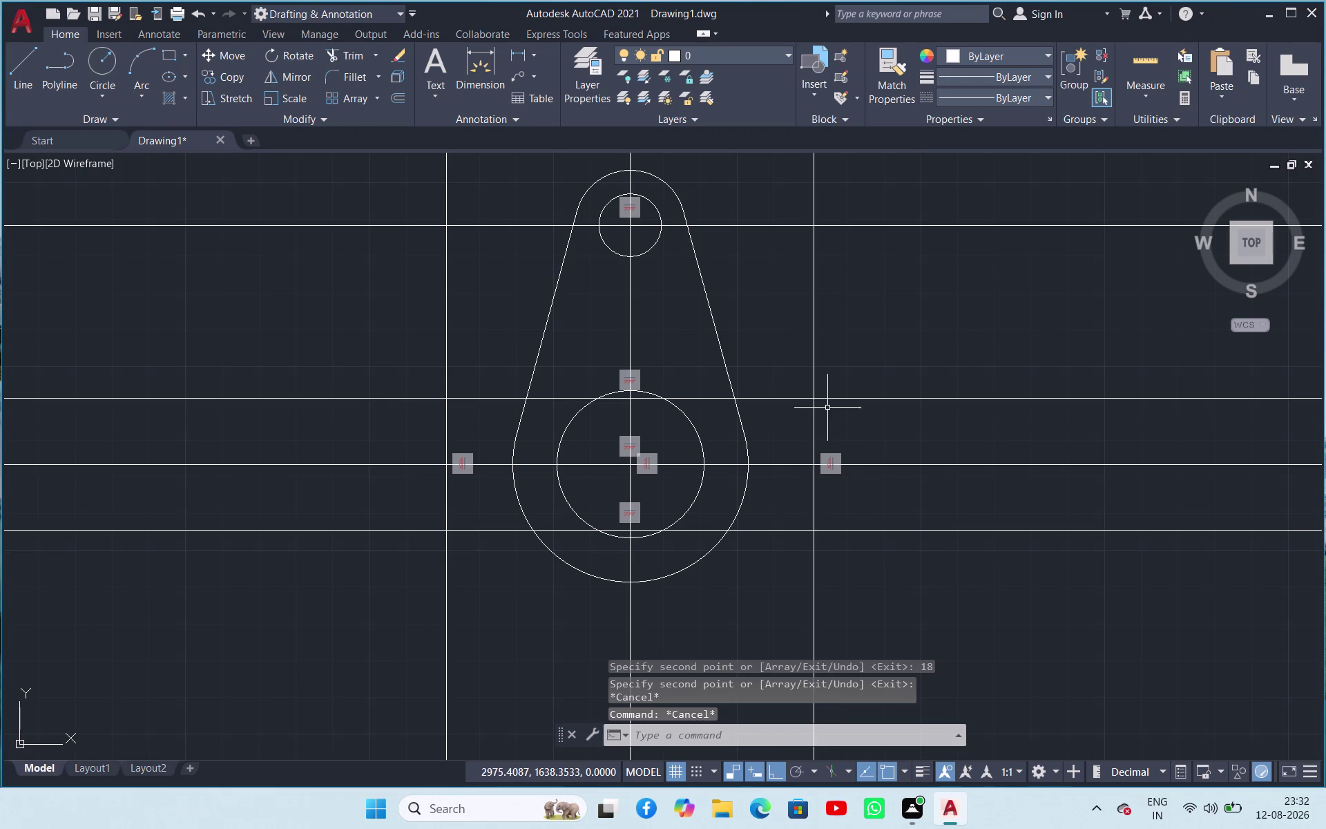
click(110, 69)
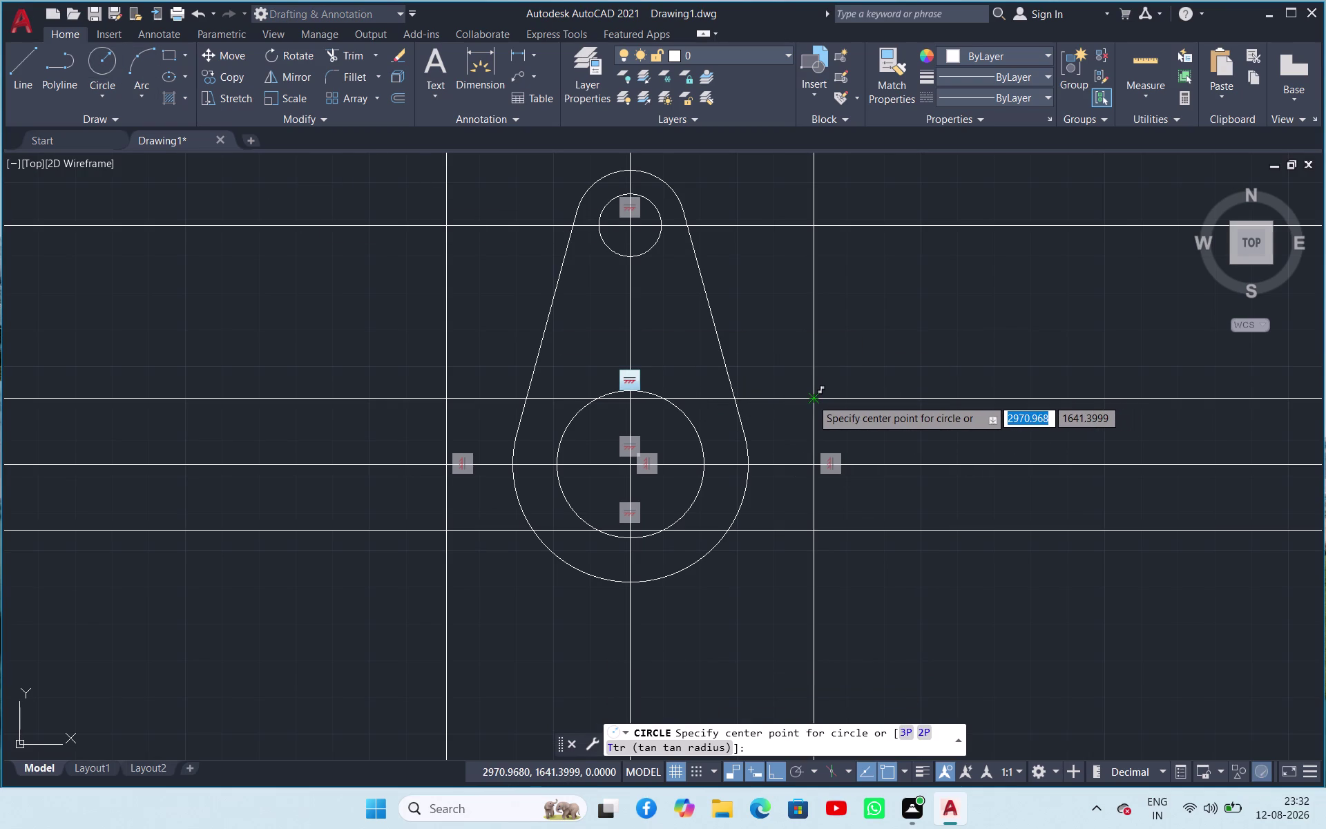
Draw radius-5 and radius-13 concentric circles at the right vertical and upper copied line intersection.
click(811, 398)
key(5)
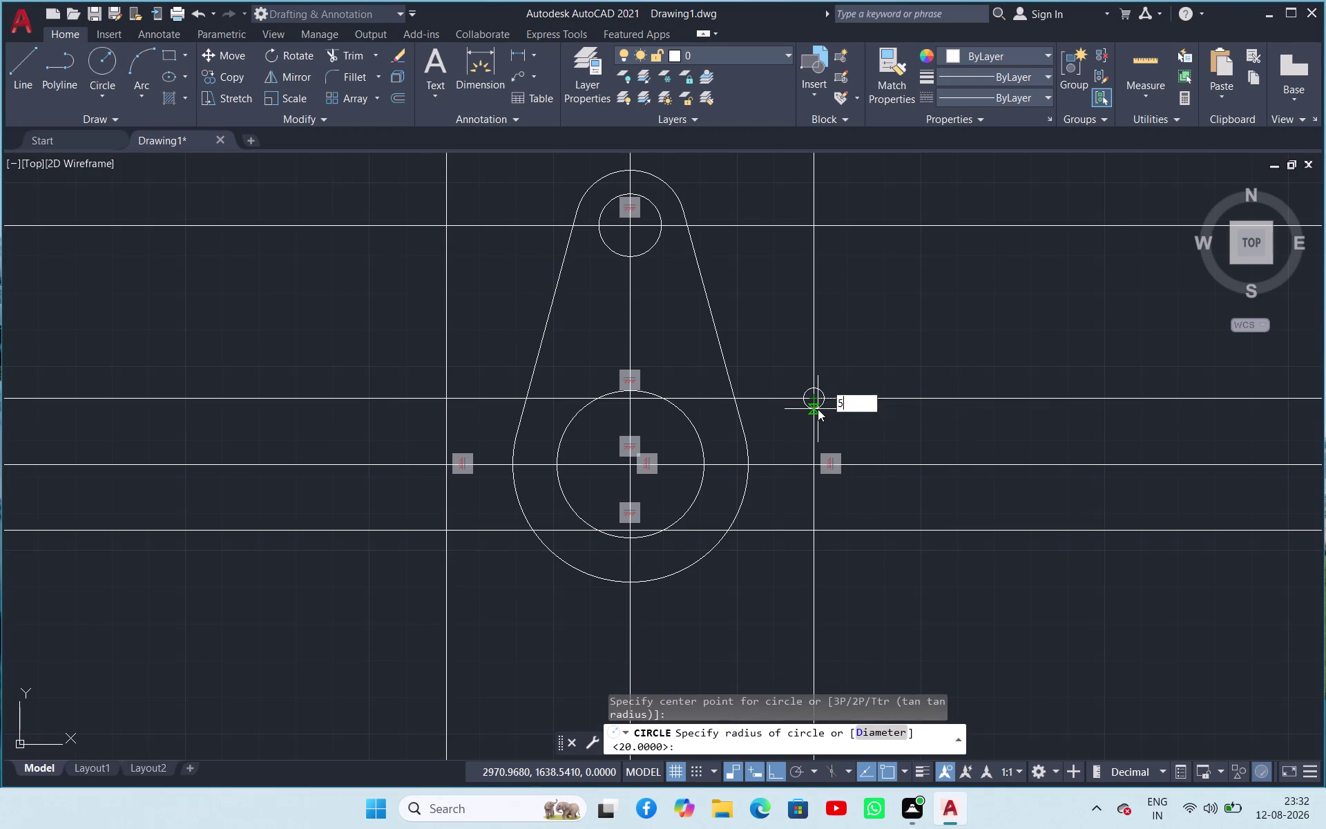
key(Return)
drag(108, 59, 115, 77)
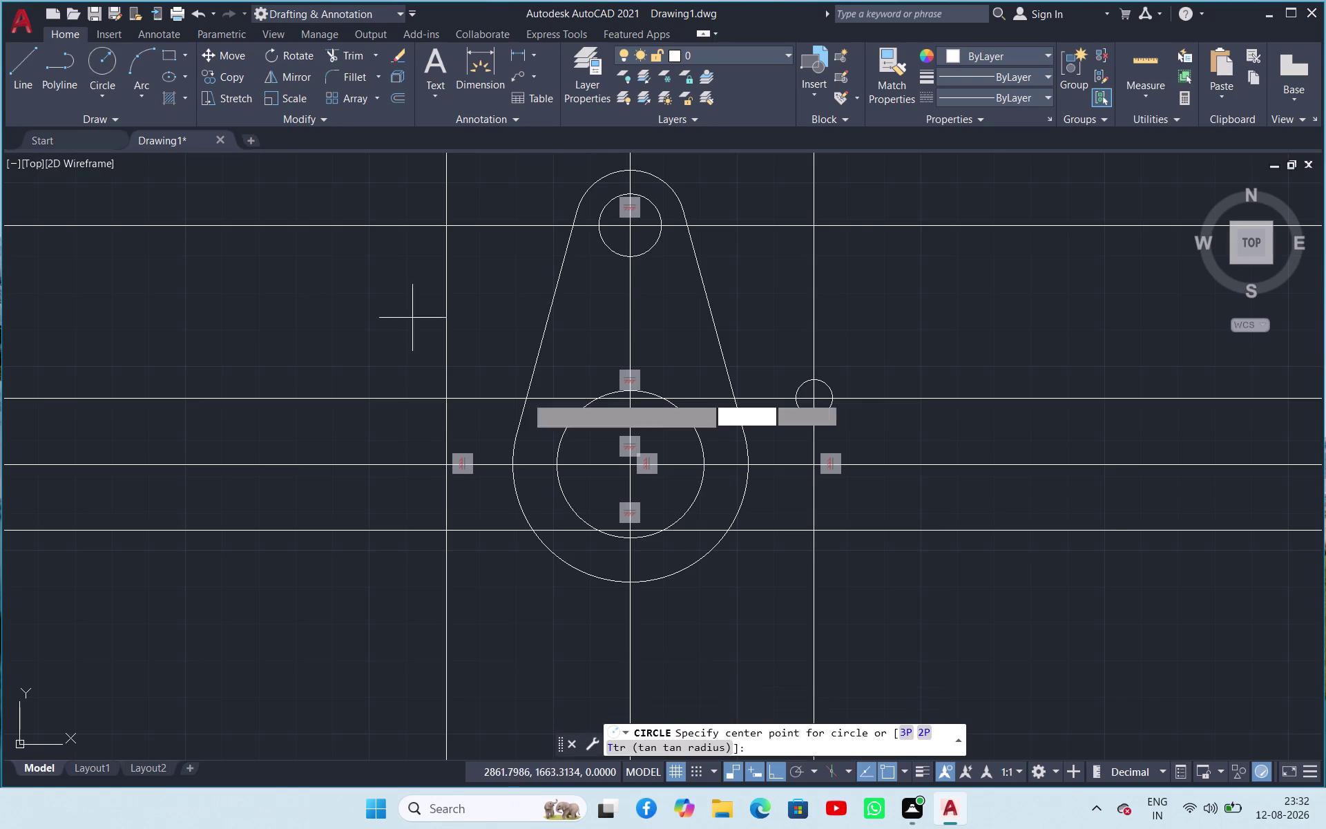
click(812, 402)
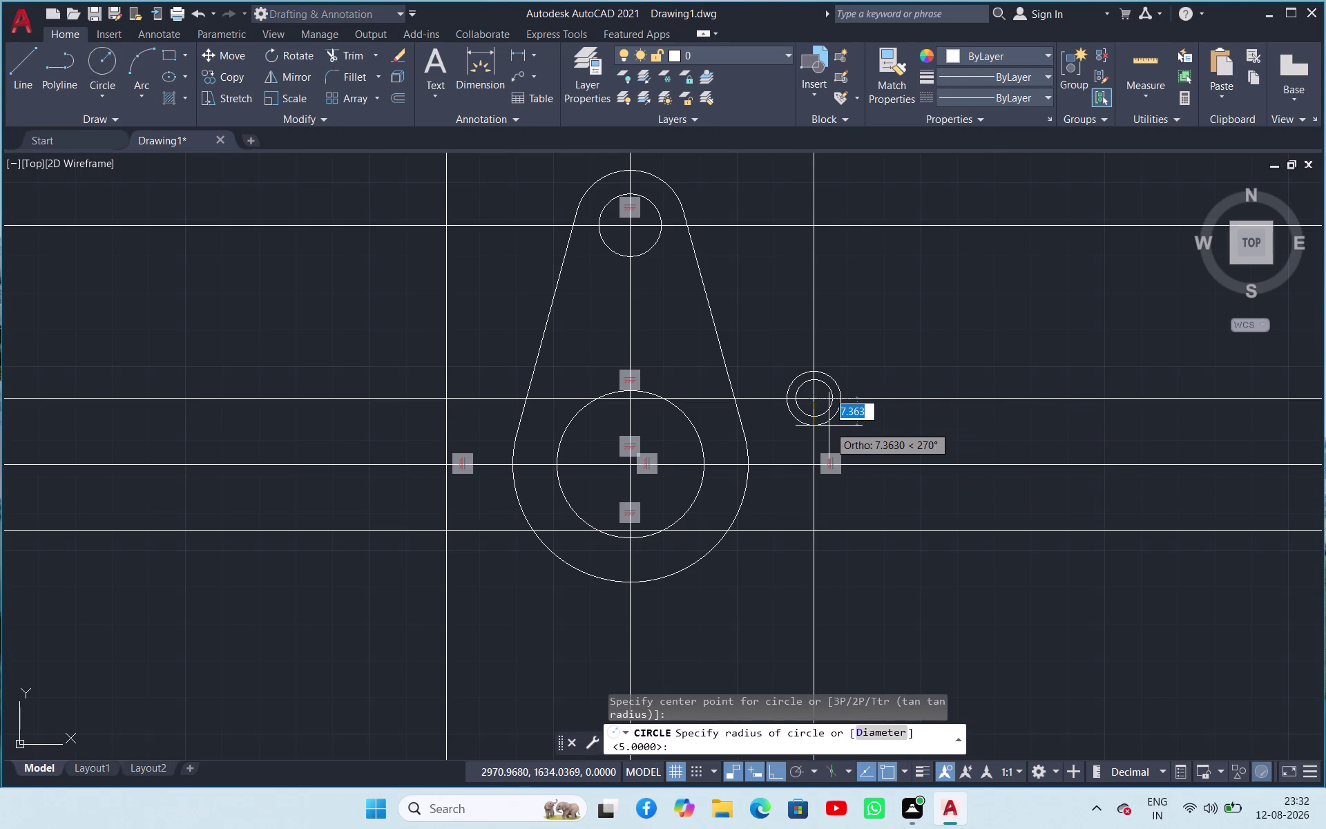
text(13)
key(Return)
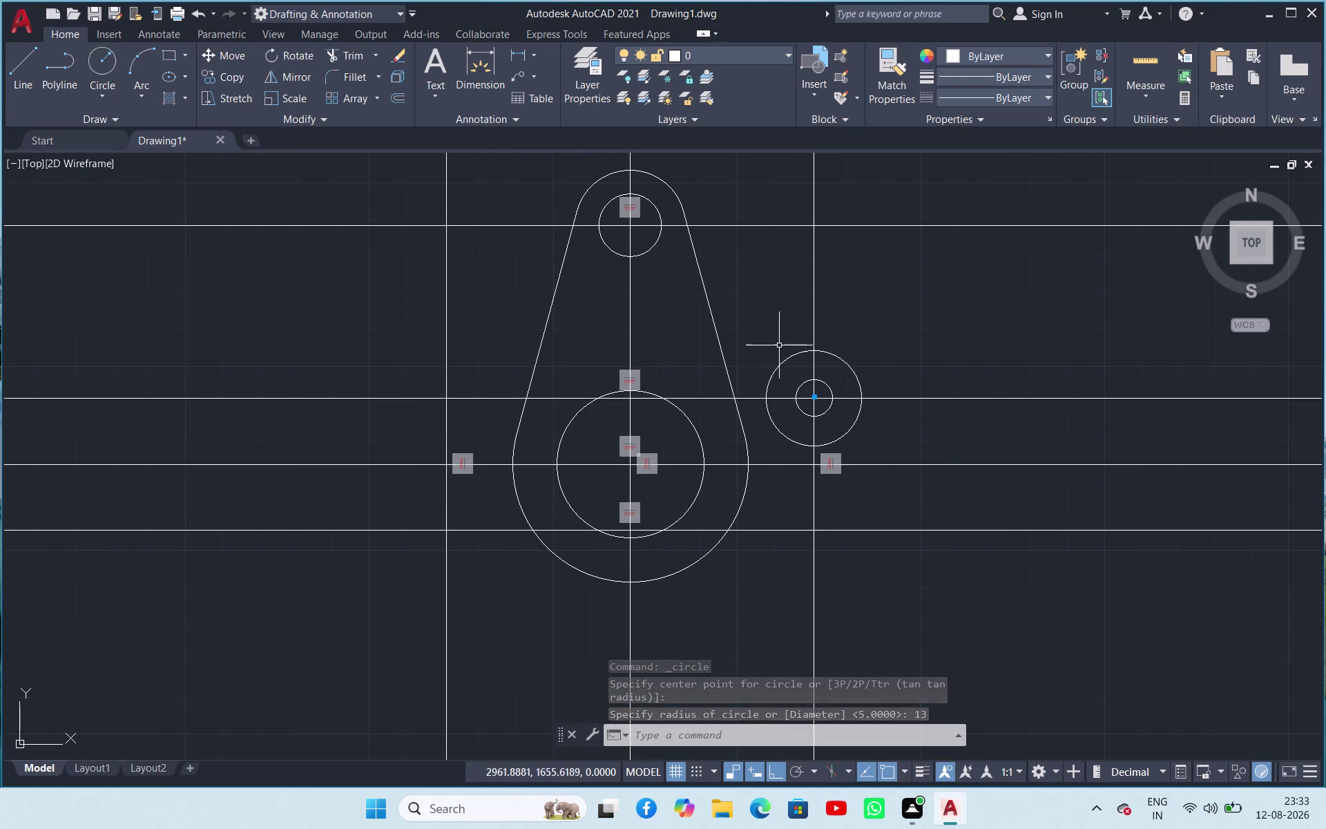
click(778, 367)
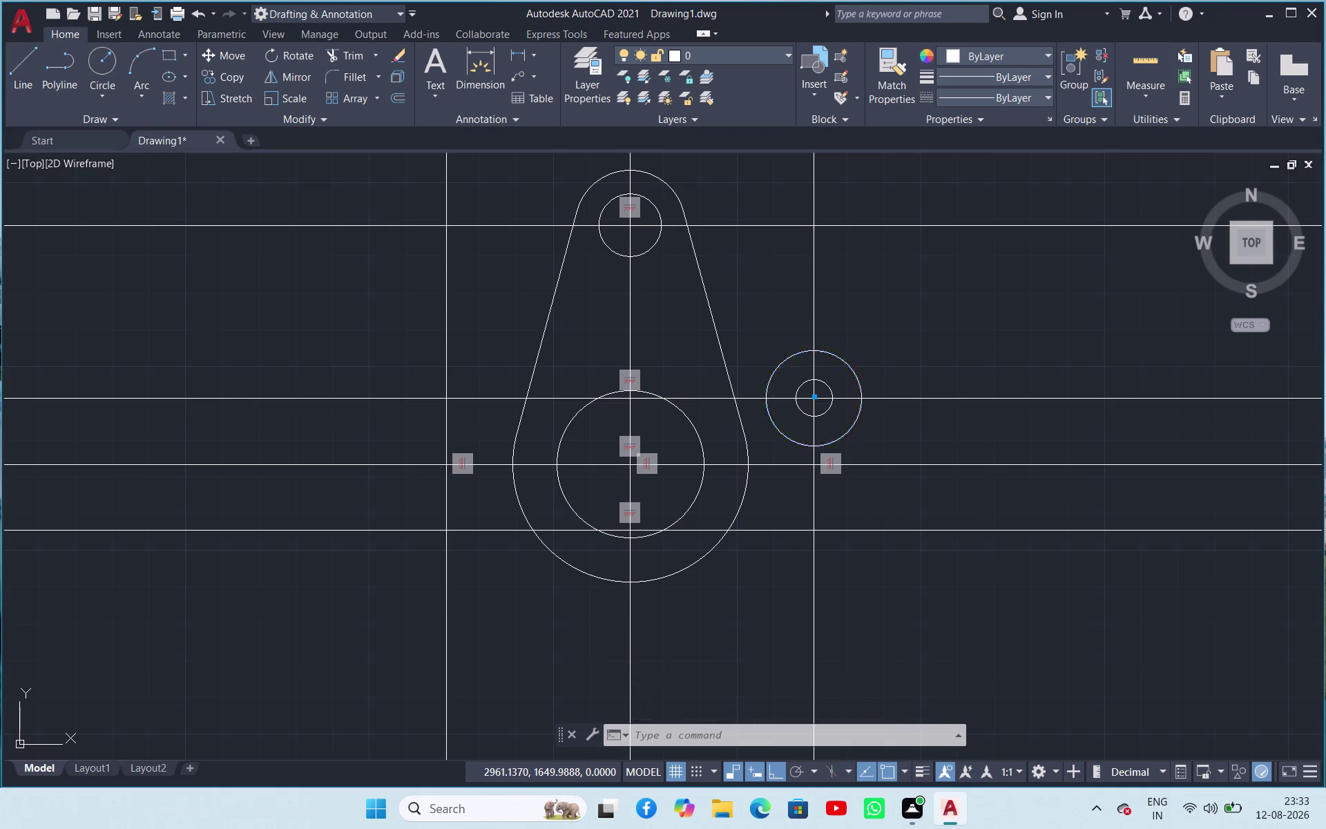
click(808, 382)
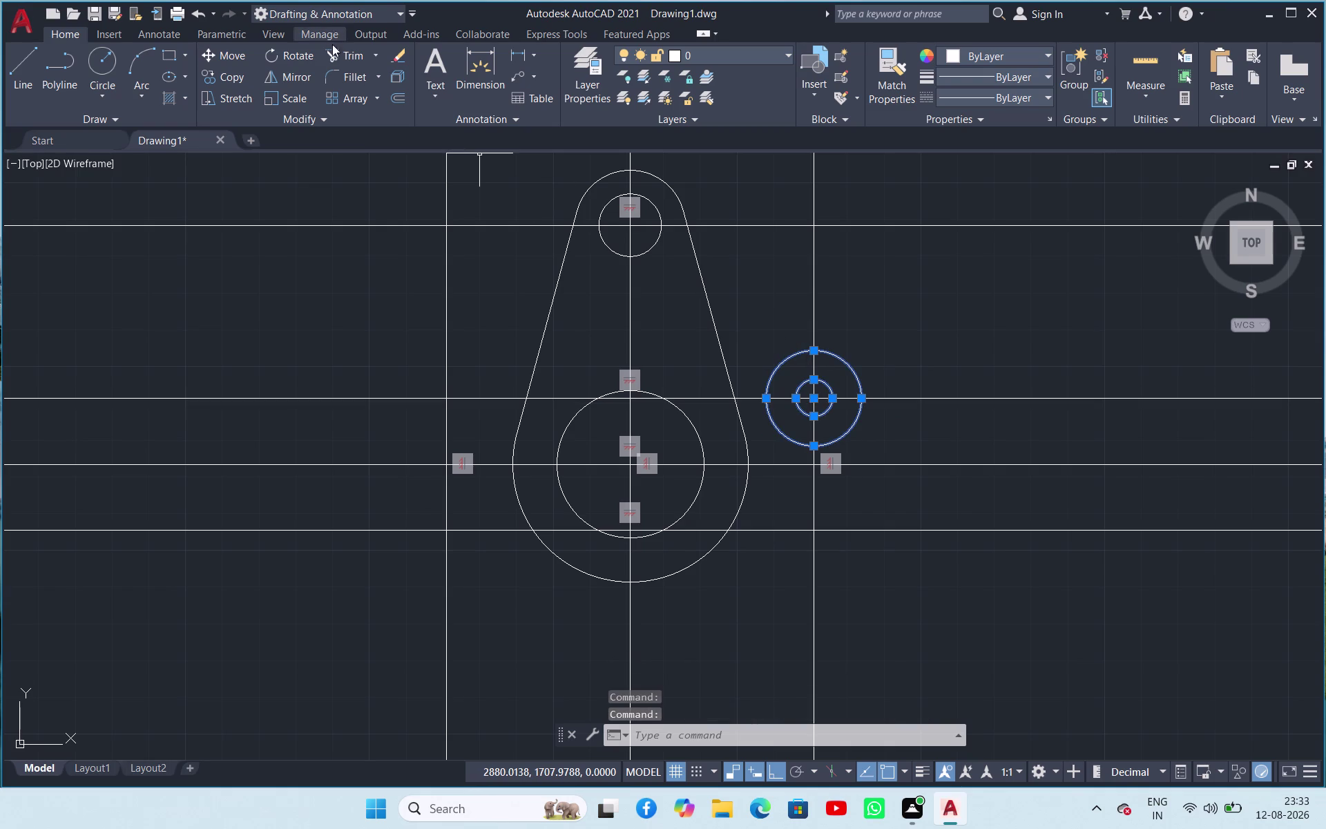
Mirror the radius-5 and radius-13 circles across the lower horizontal centre line, keeping the originals.
click(303, 70)
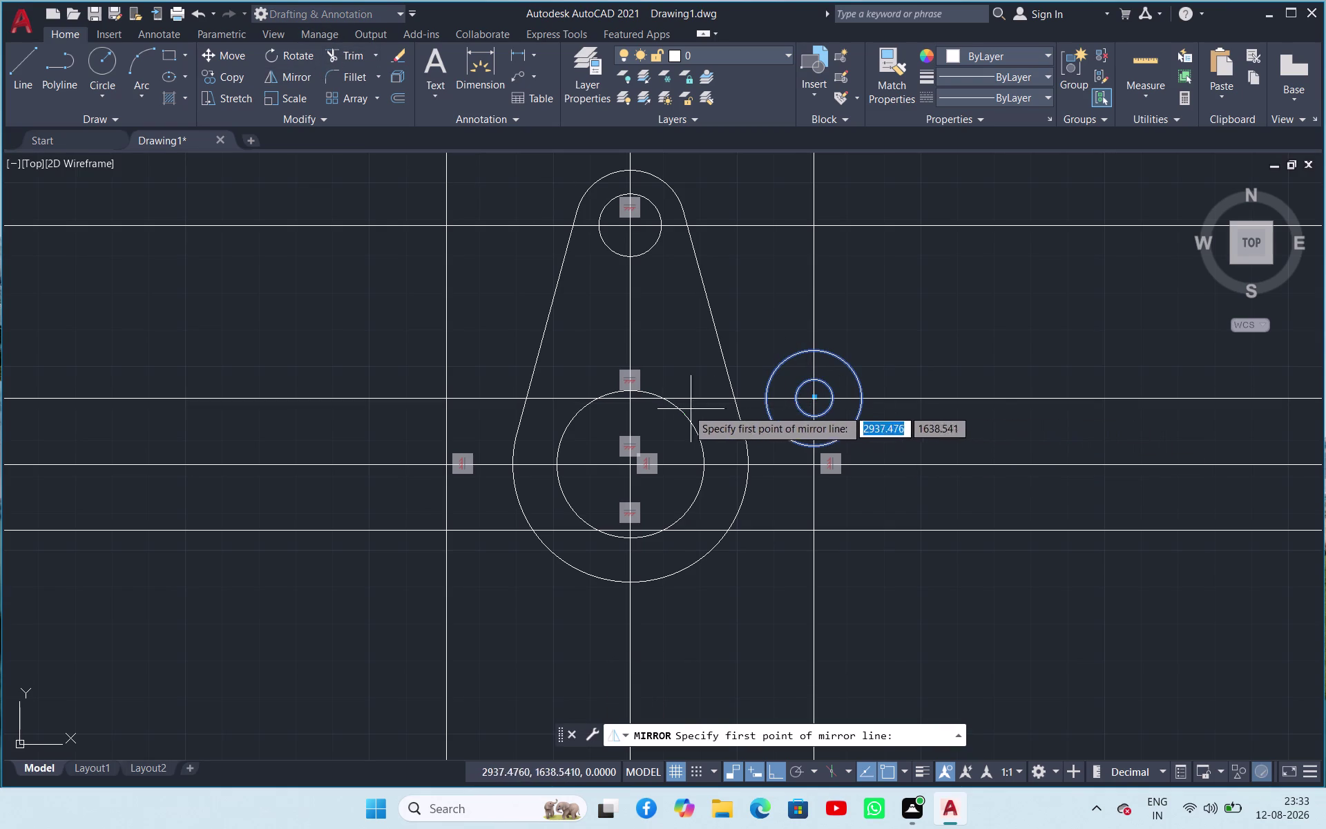
click(634, 401)
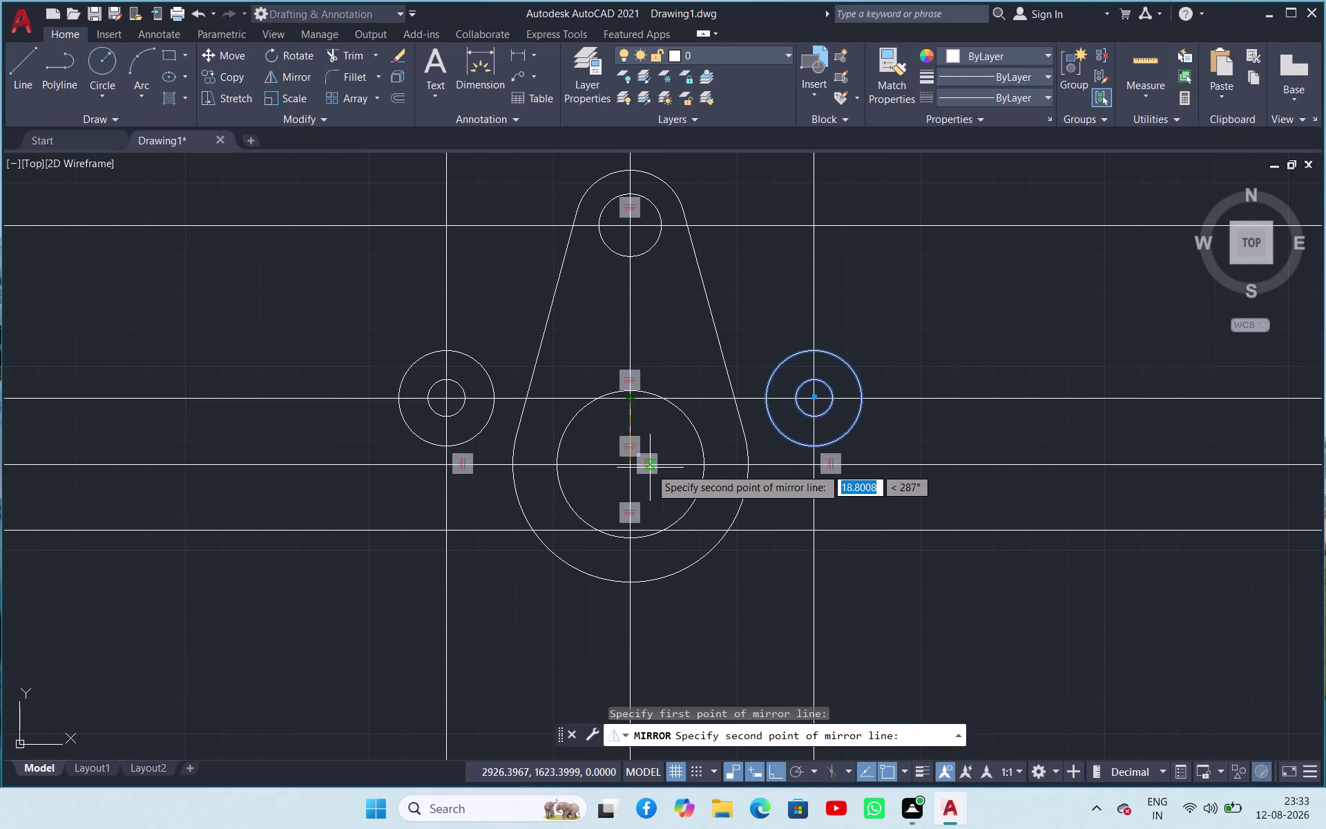
key(Escape)
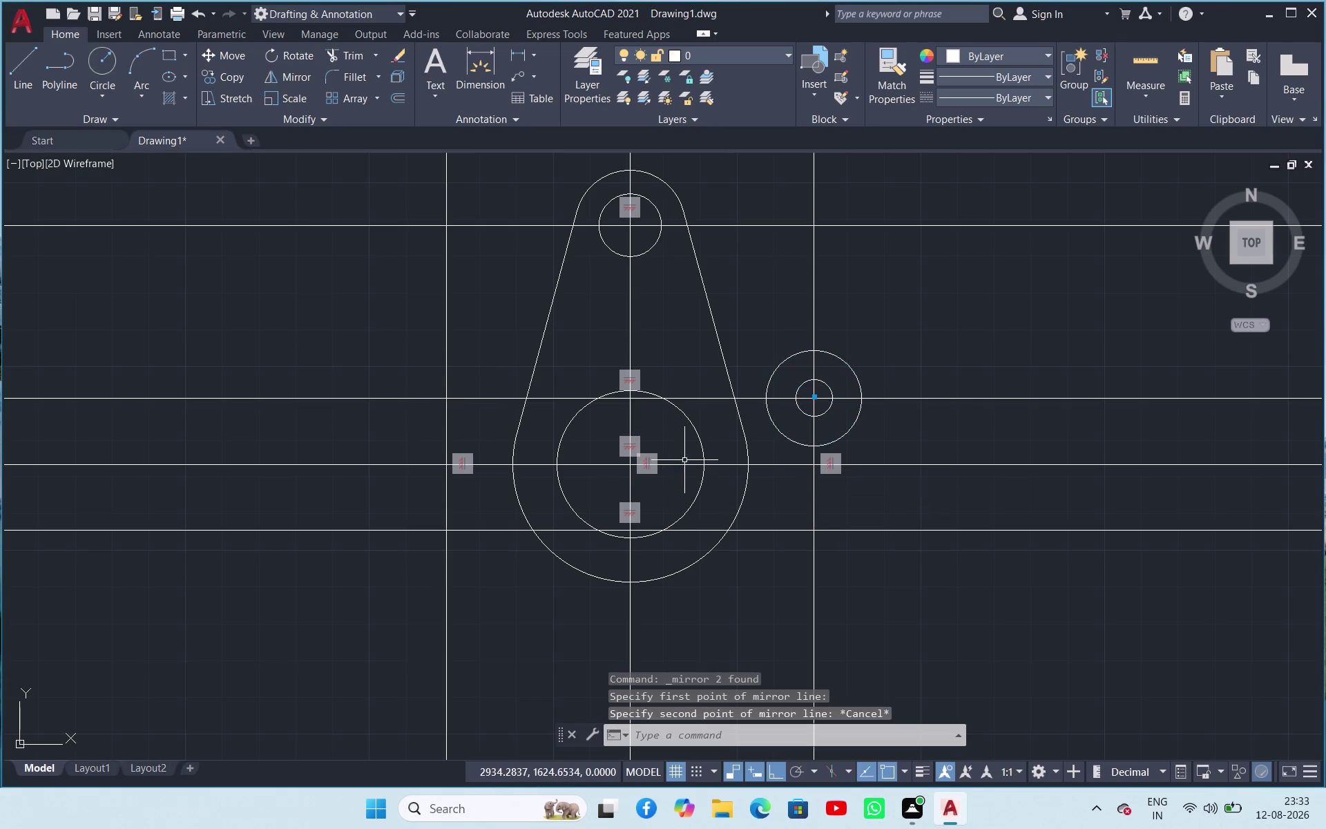
click(805, 386)
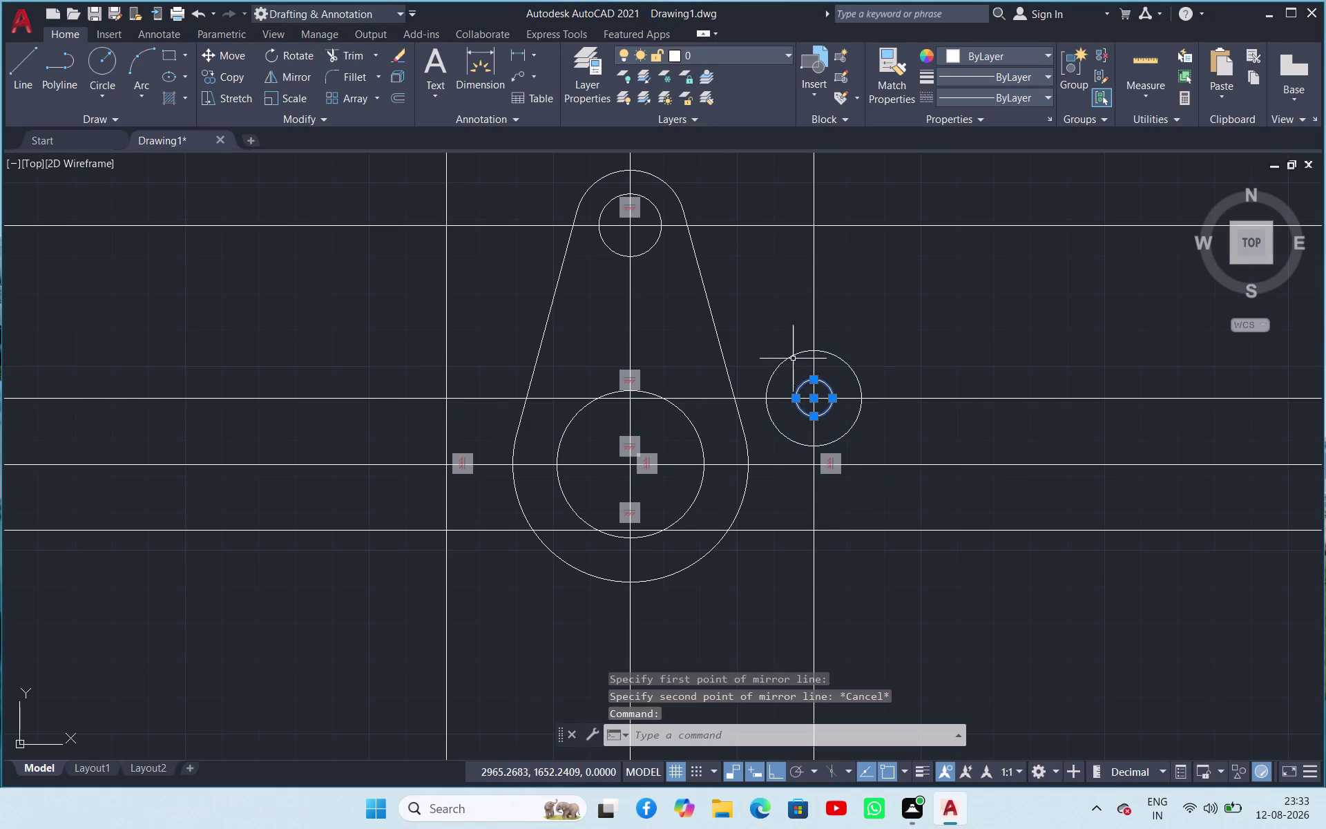
click(792, 357)
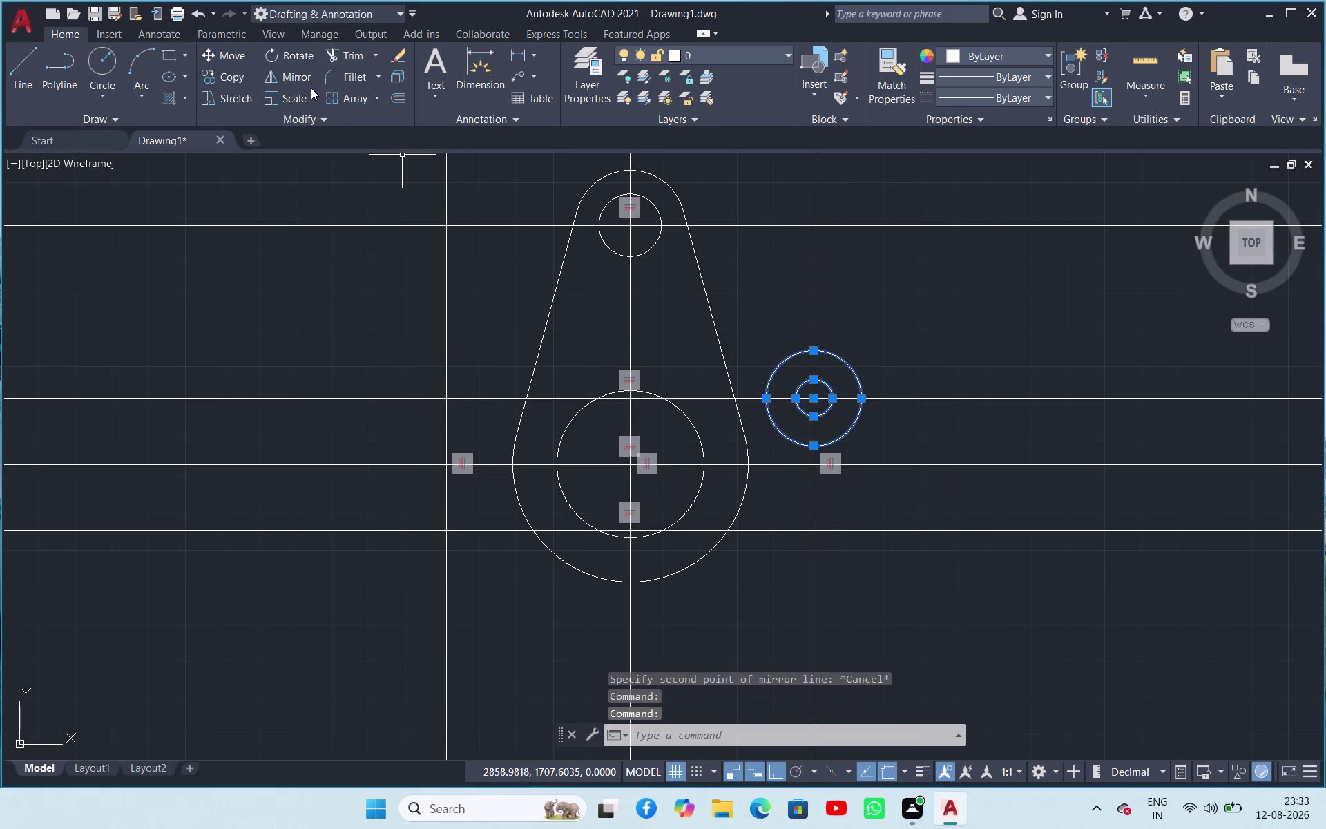
click(306, 76)
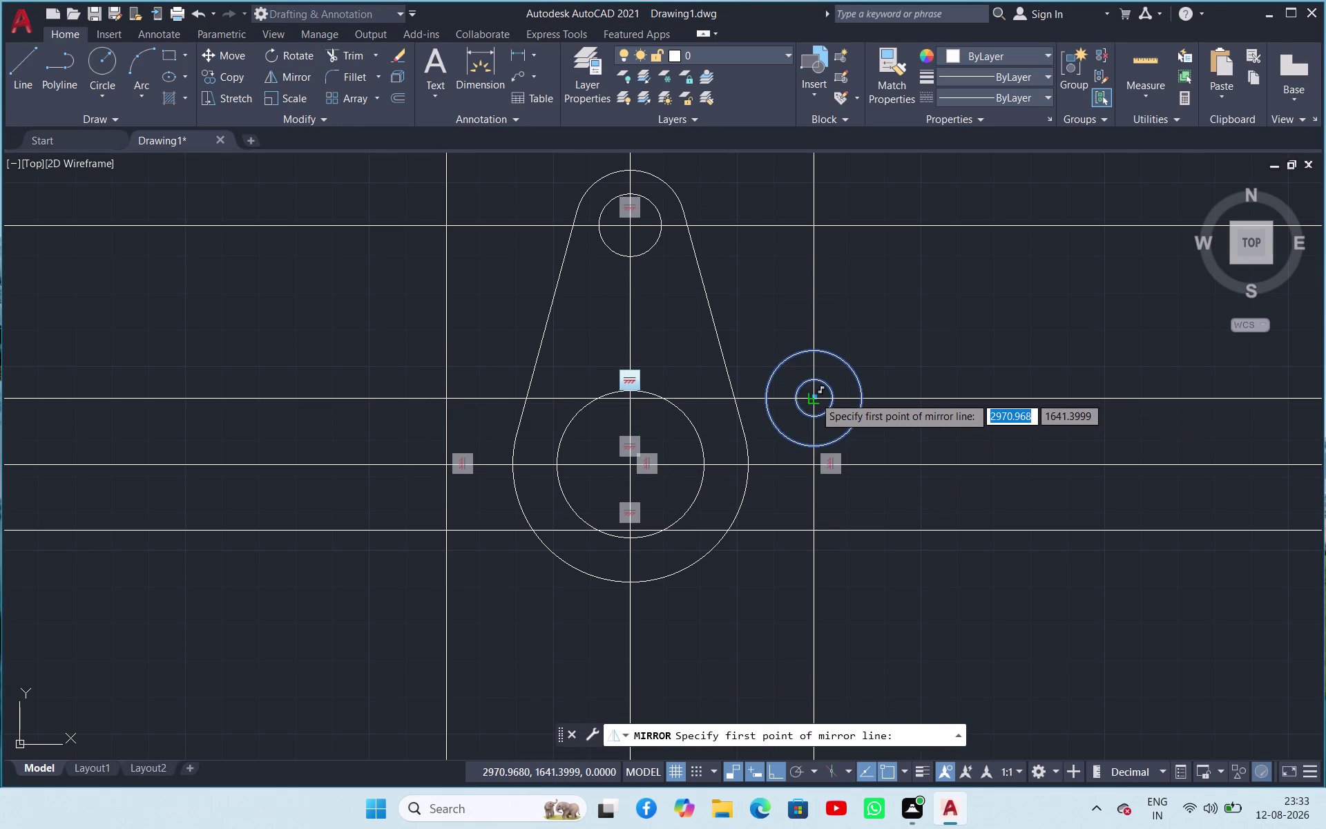
click(816, 464)
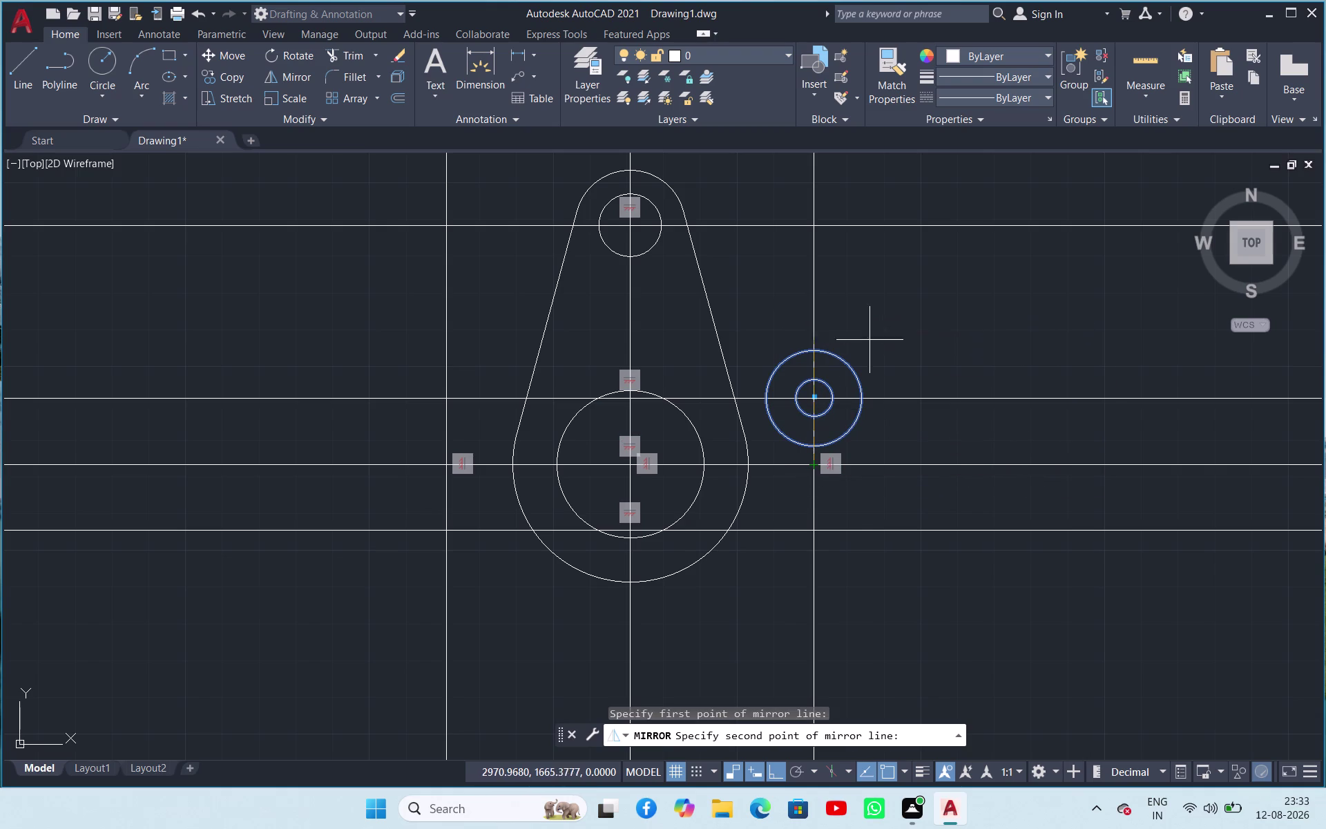
click(920, 465)
drag(957, 520, 920, 466)
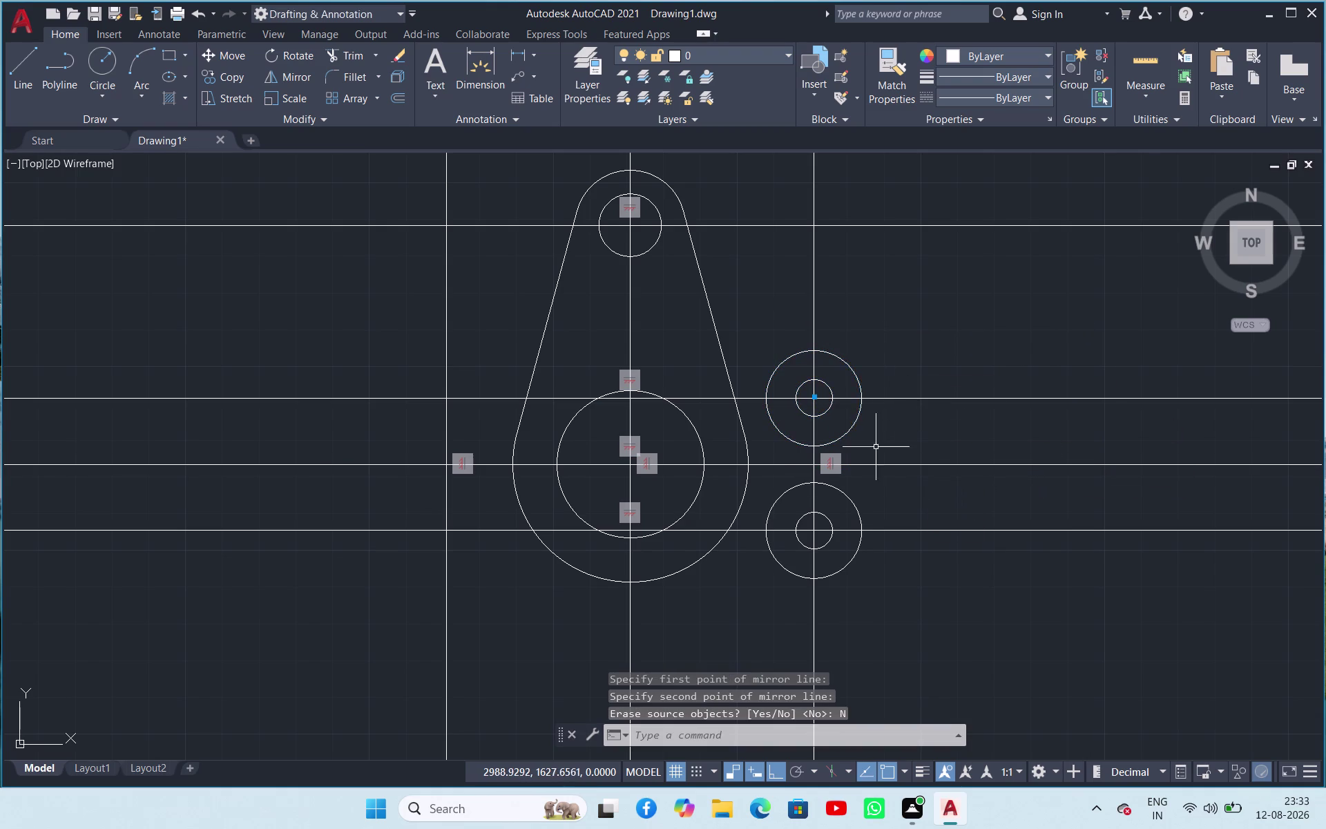
click(964, 352)
click(984, 352)
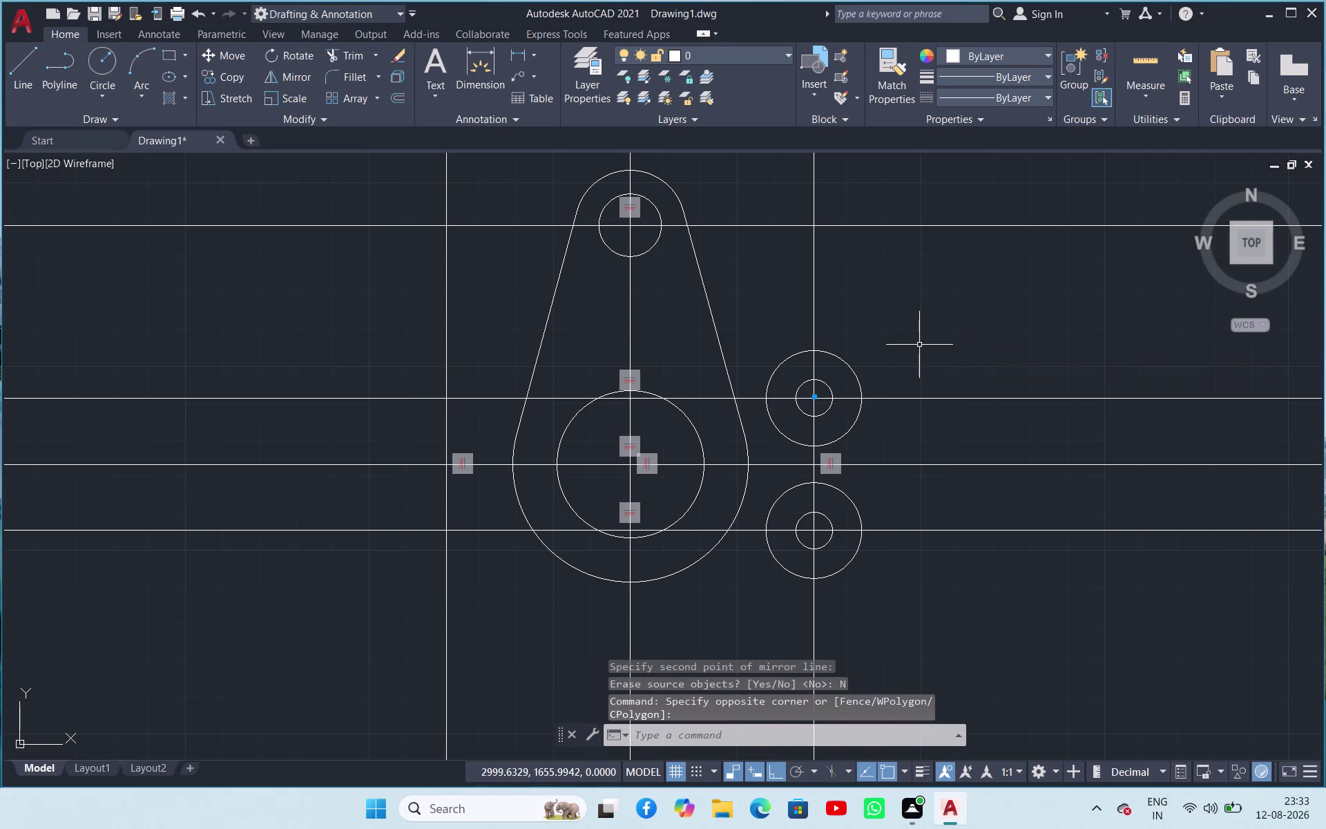
click(105, 78)
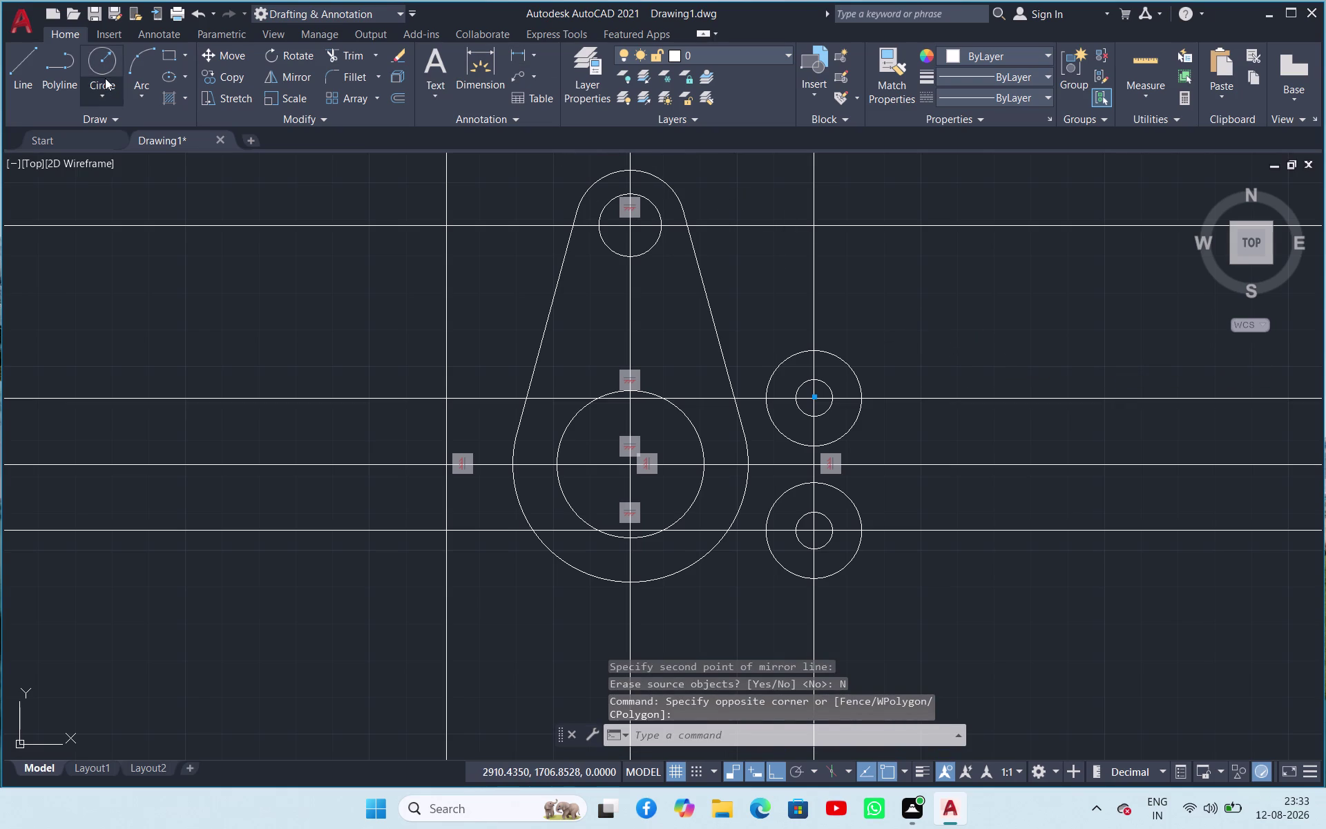
Draw a radius-15 circle tangent to the upper and lower right-hand outer circles.
click(121, 281)
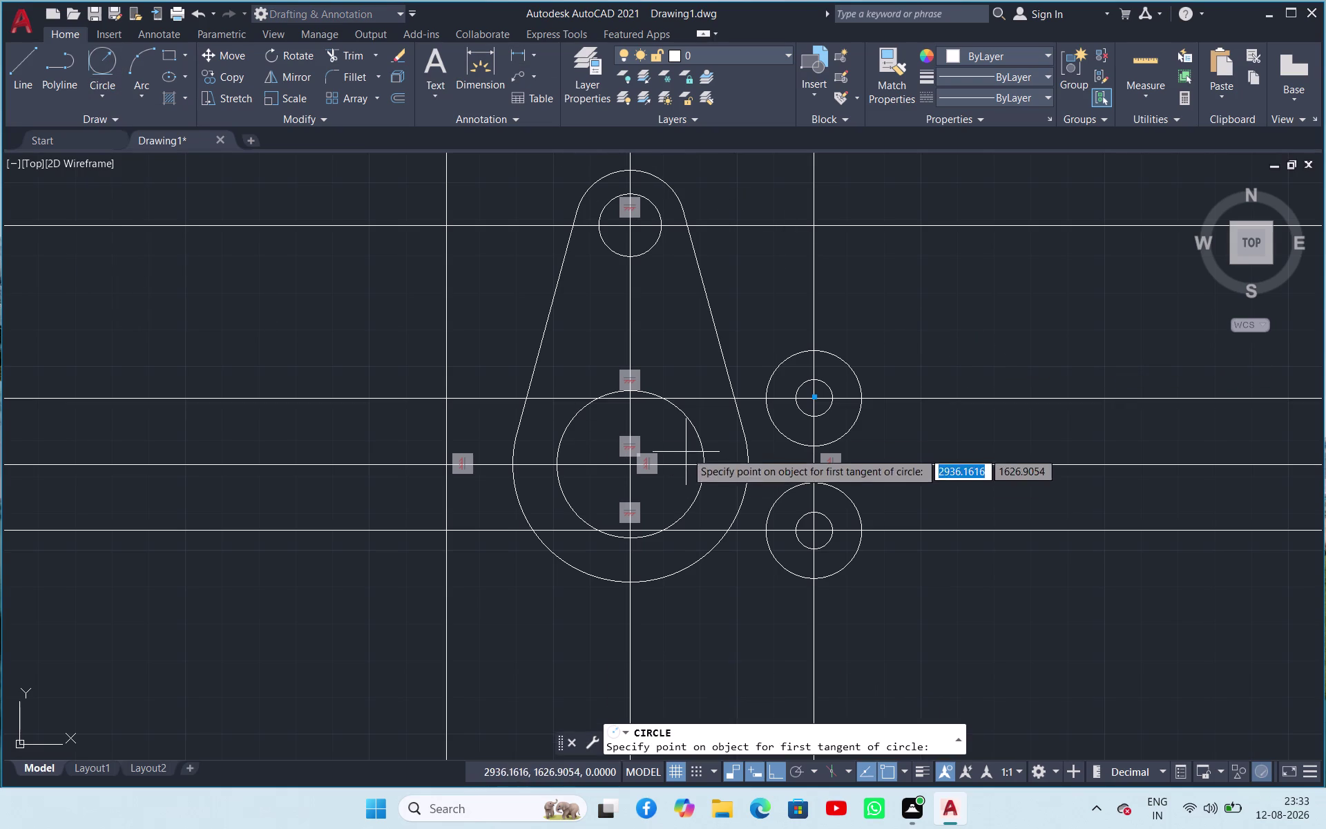
click(769, 420)
click(777, 500)
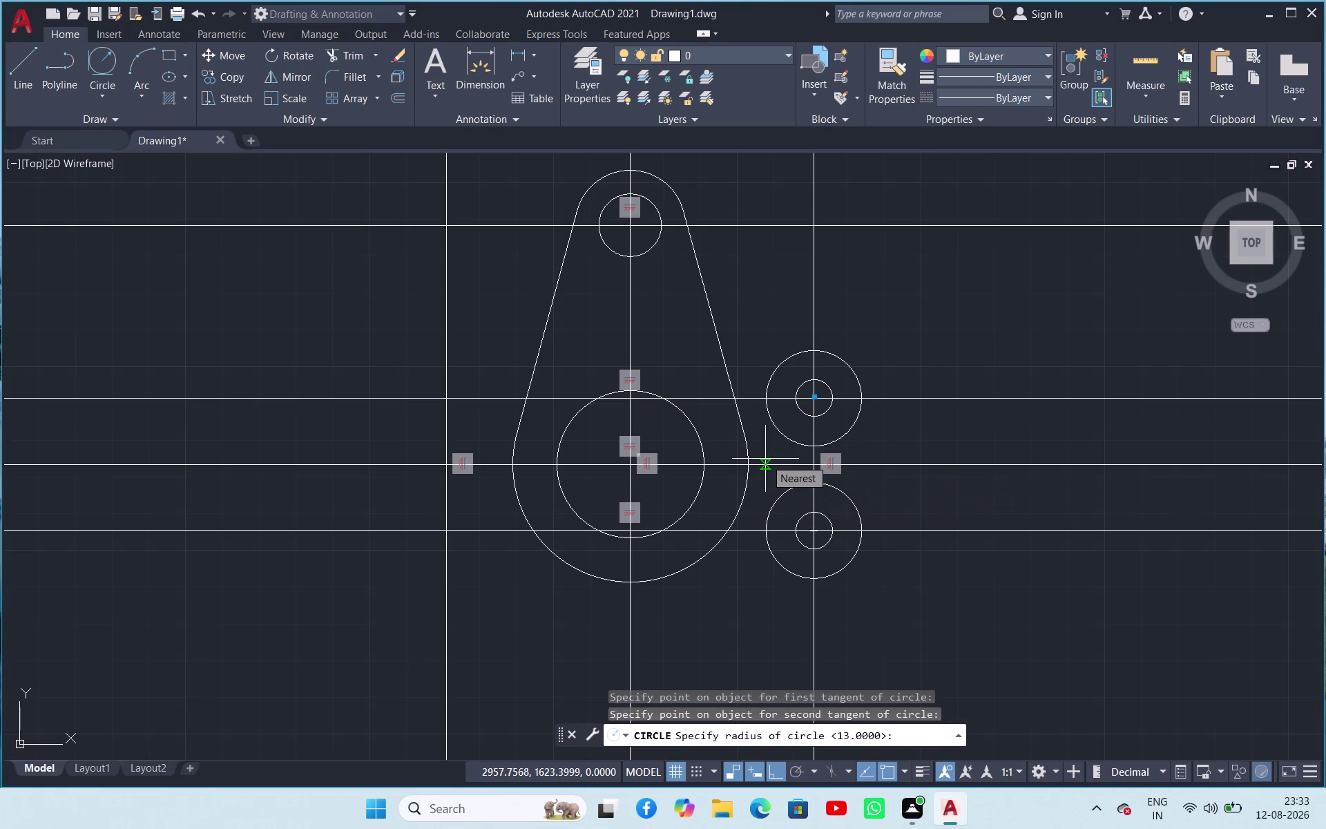
key(1)
key(5)
key(Return)
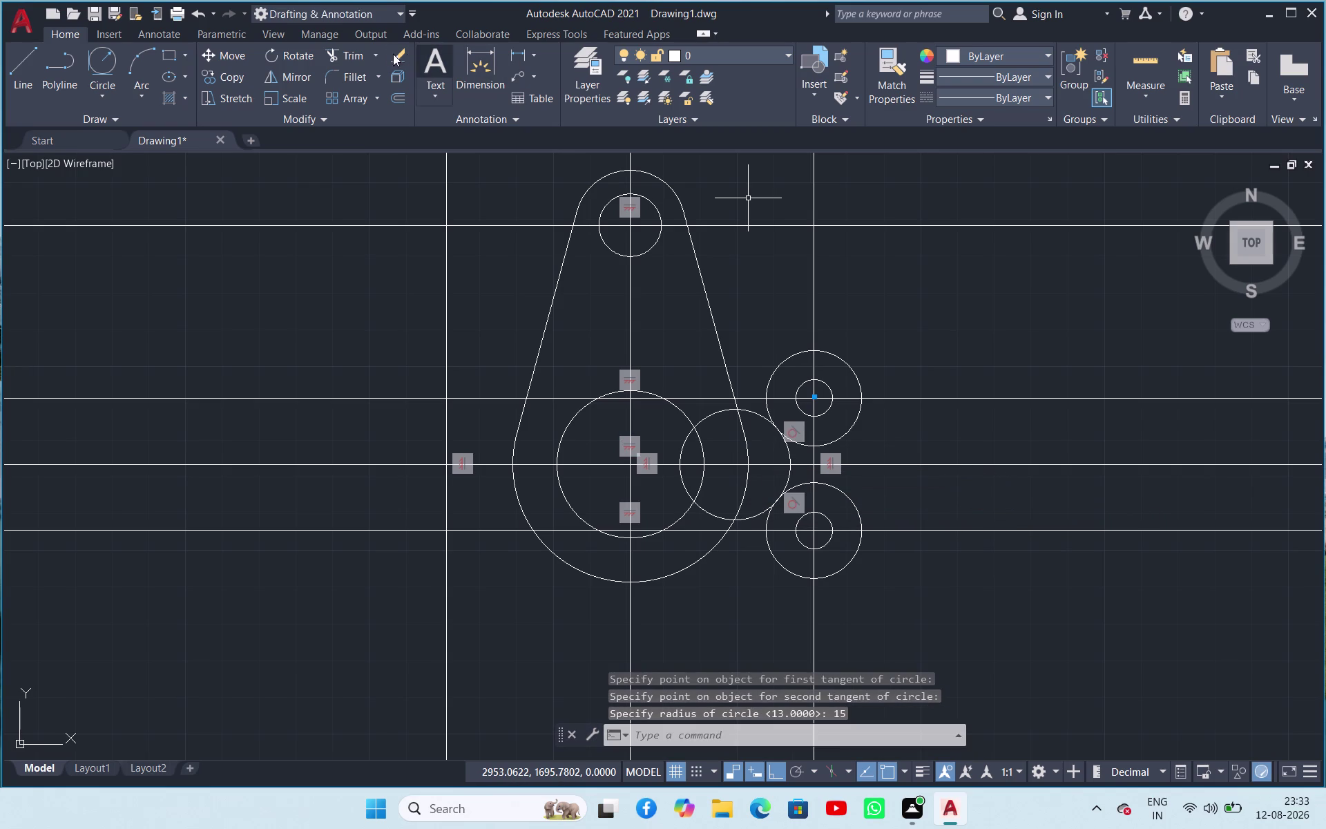
click(333, 49)
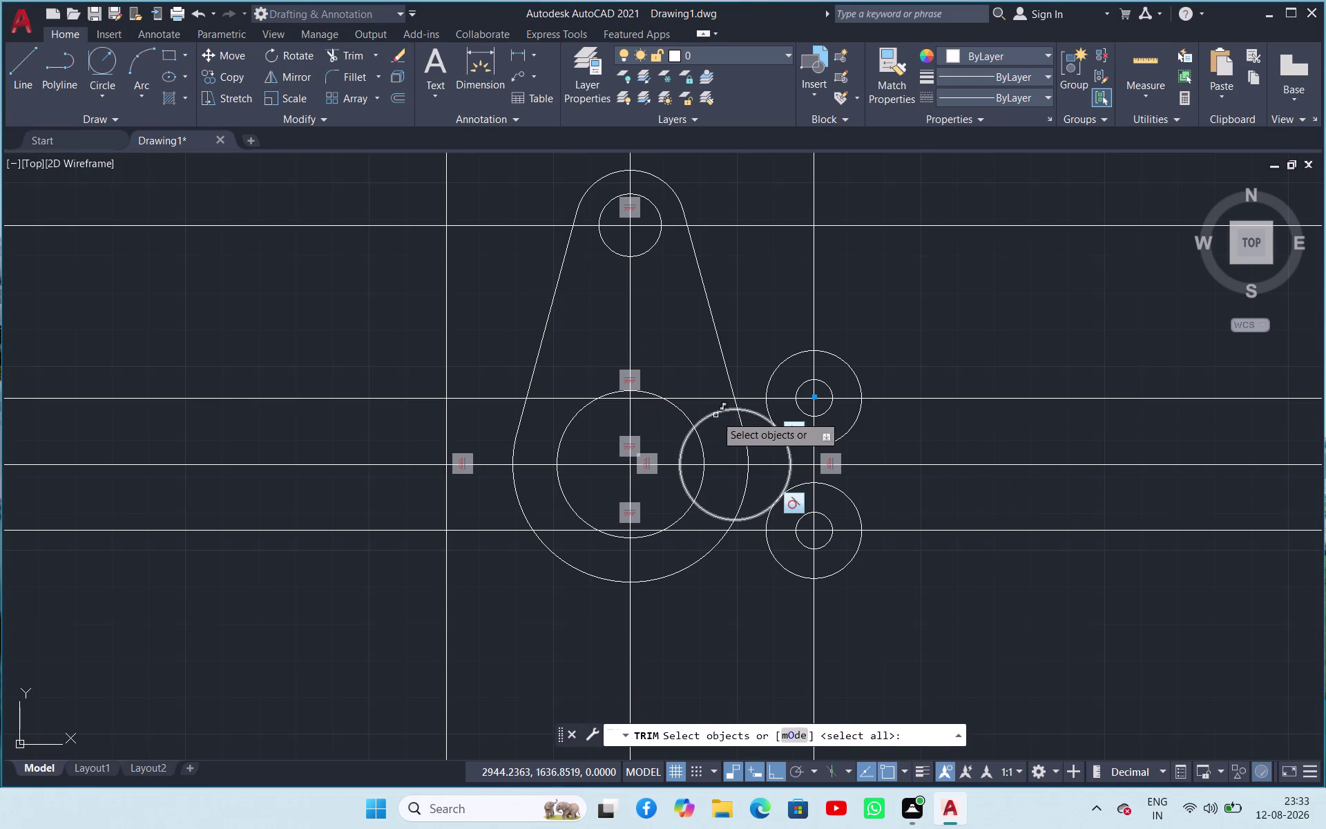
Trim the radius-15 tangent circle and the large lobe's excess arcs into a concave link.
key(space)
click(708, 418)
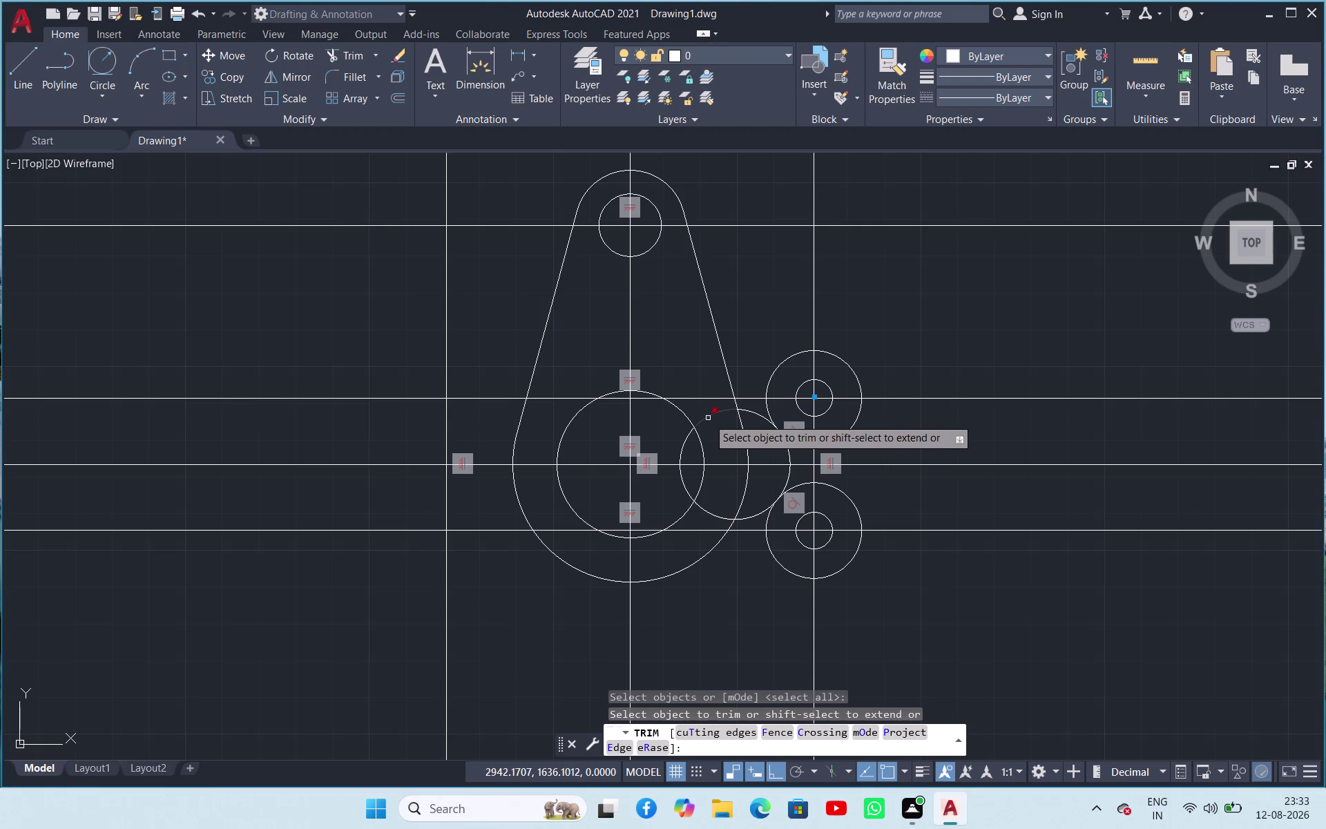
click(757, 417)
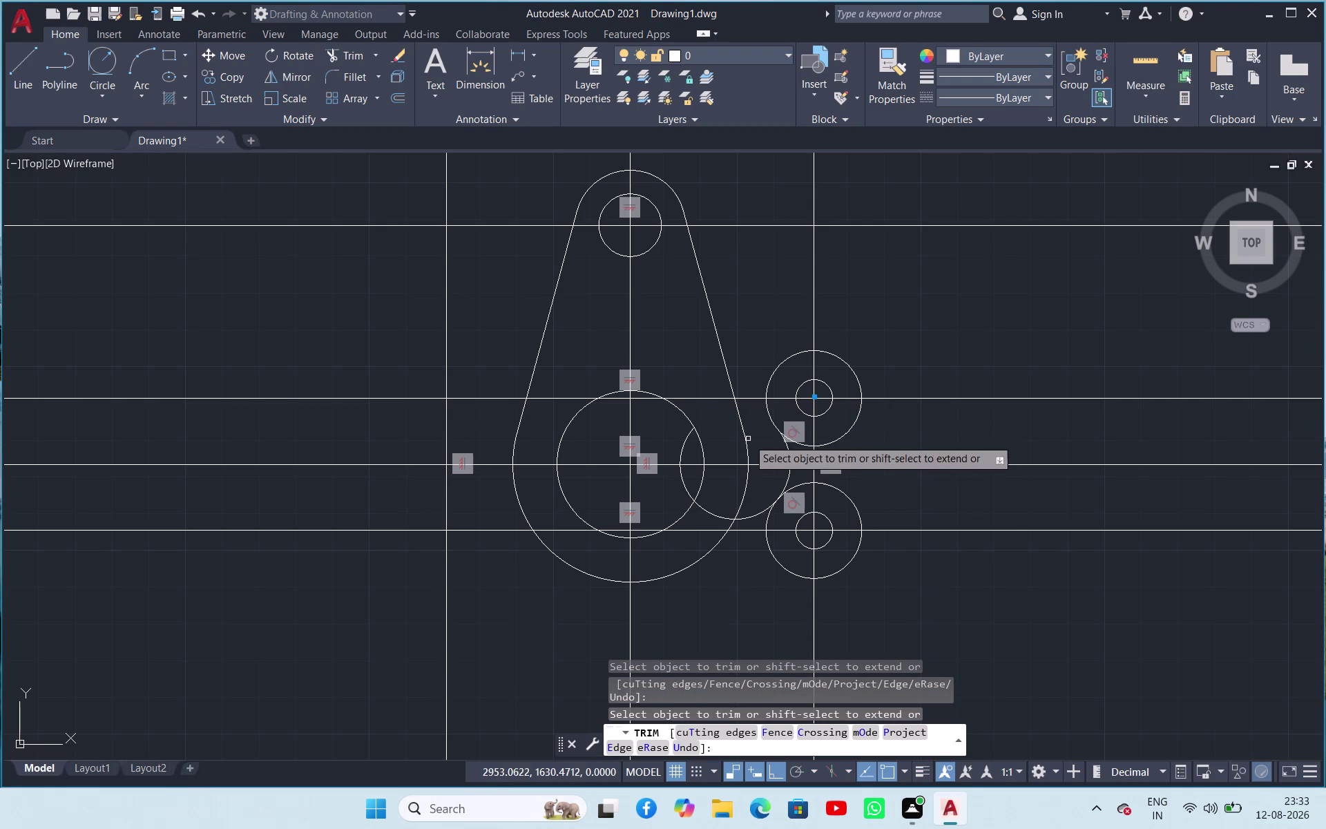
click(761, 513)
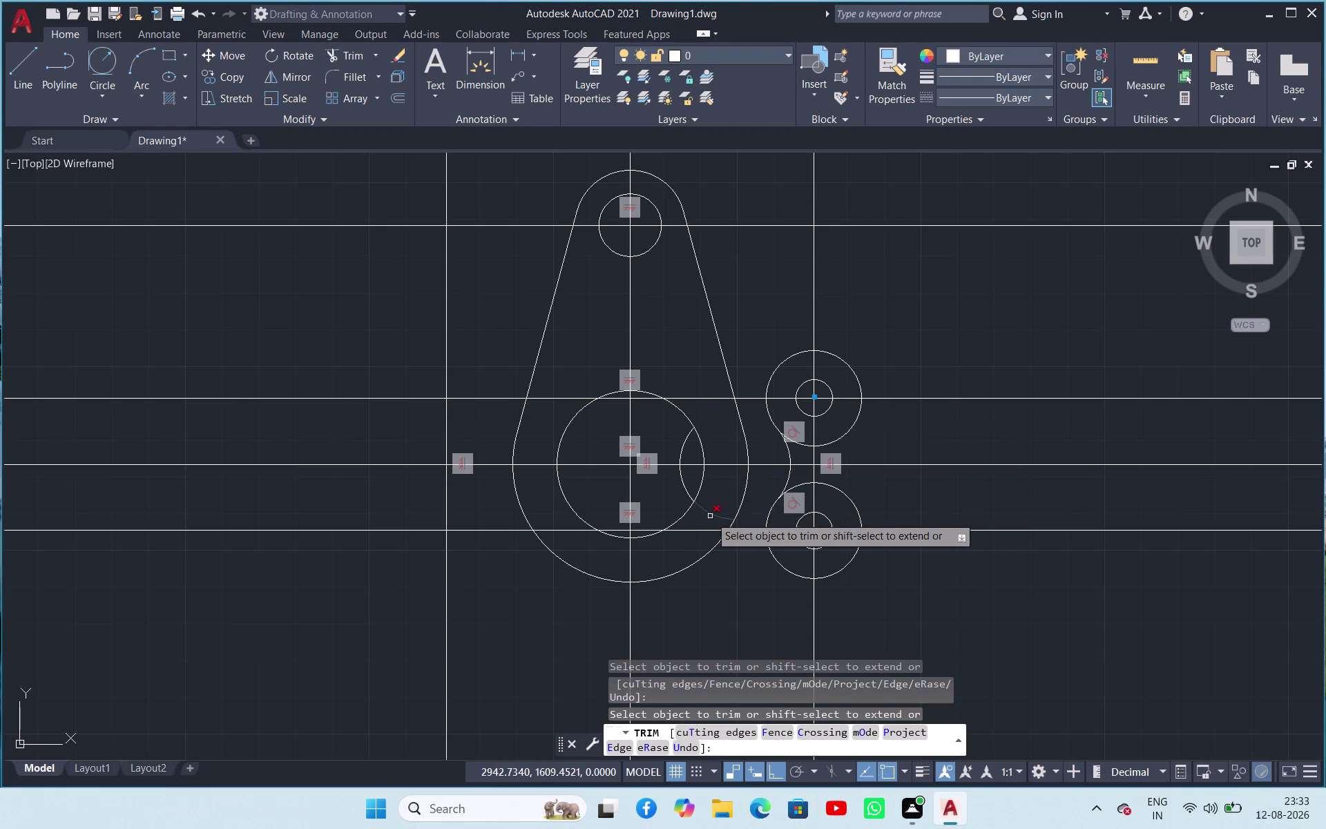
click(710, 516)
click(687, 487)
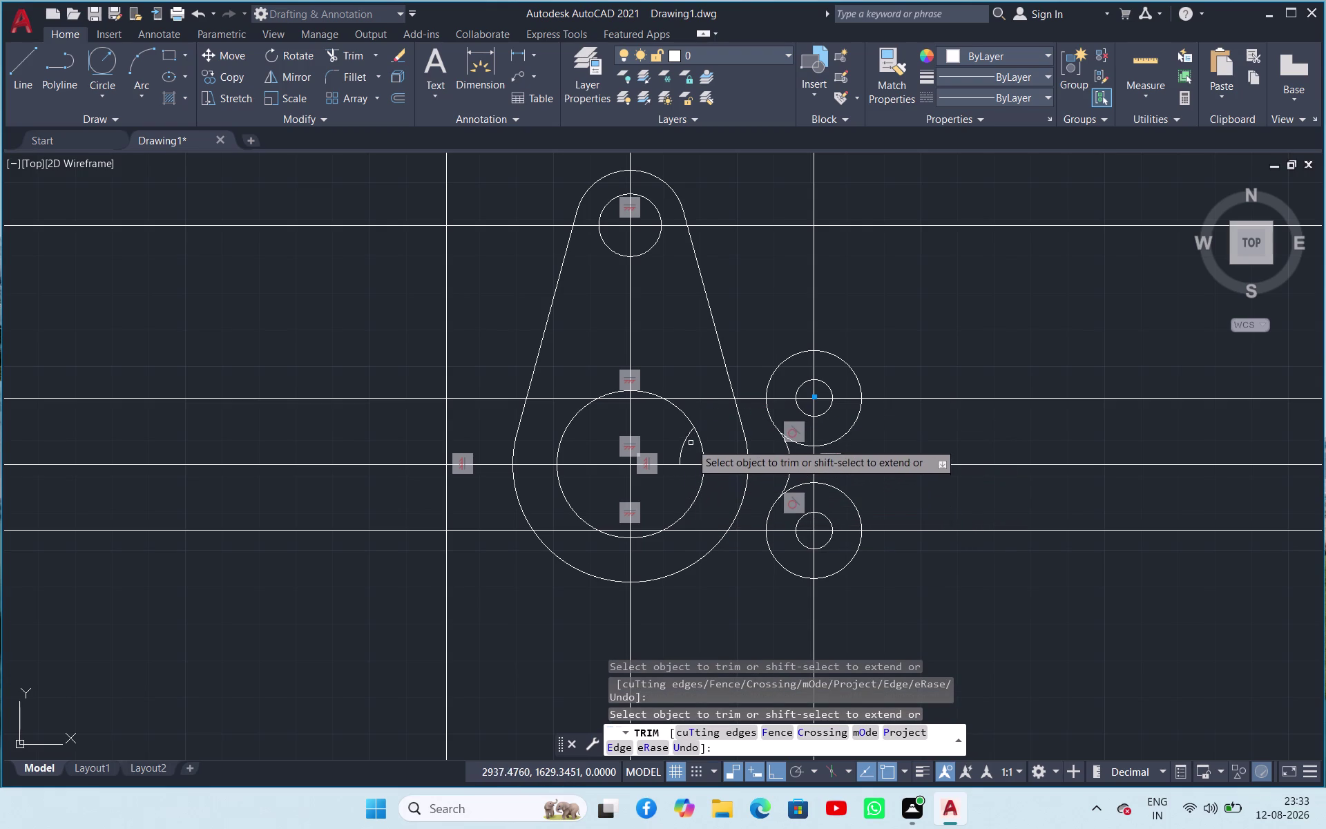
key(Escape)
Erase the stray object and start a Tan, Tan, Radius circle.
click(684, 438)
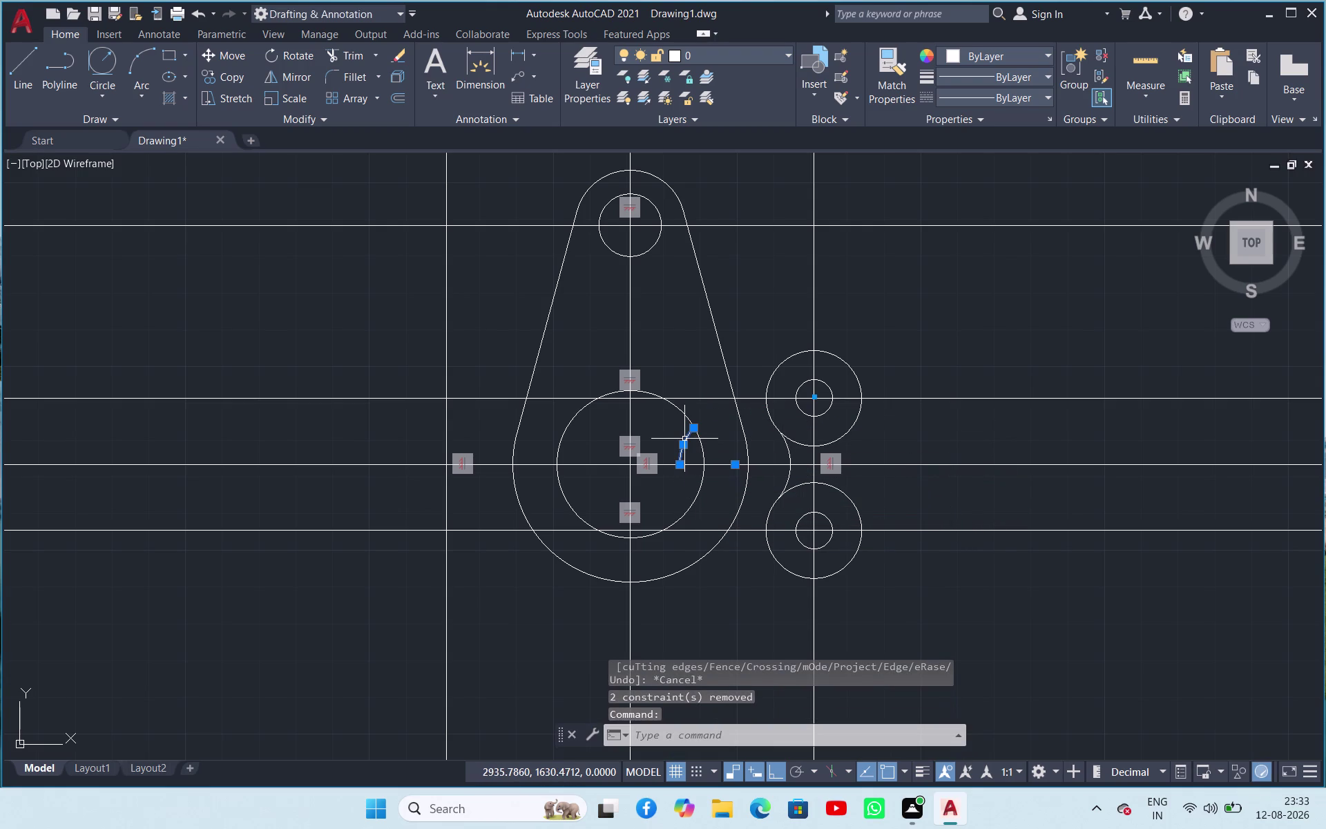
key(Delete)
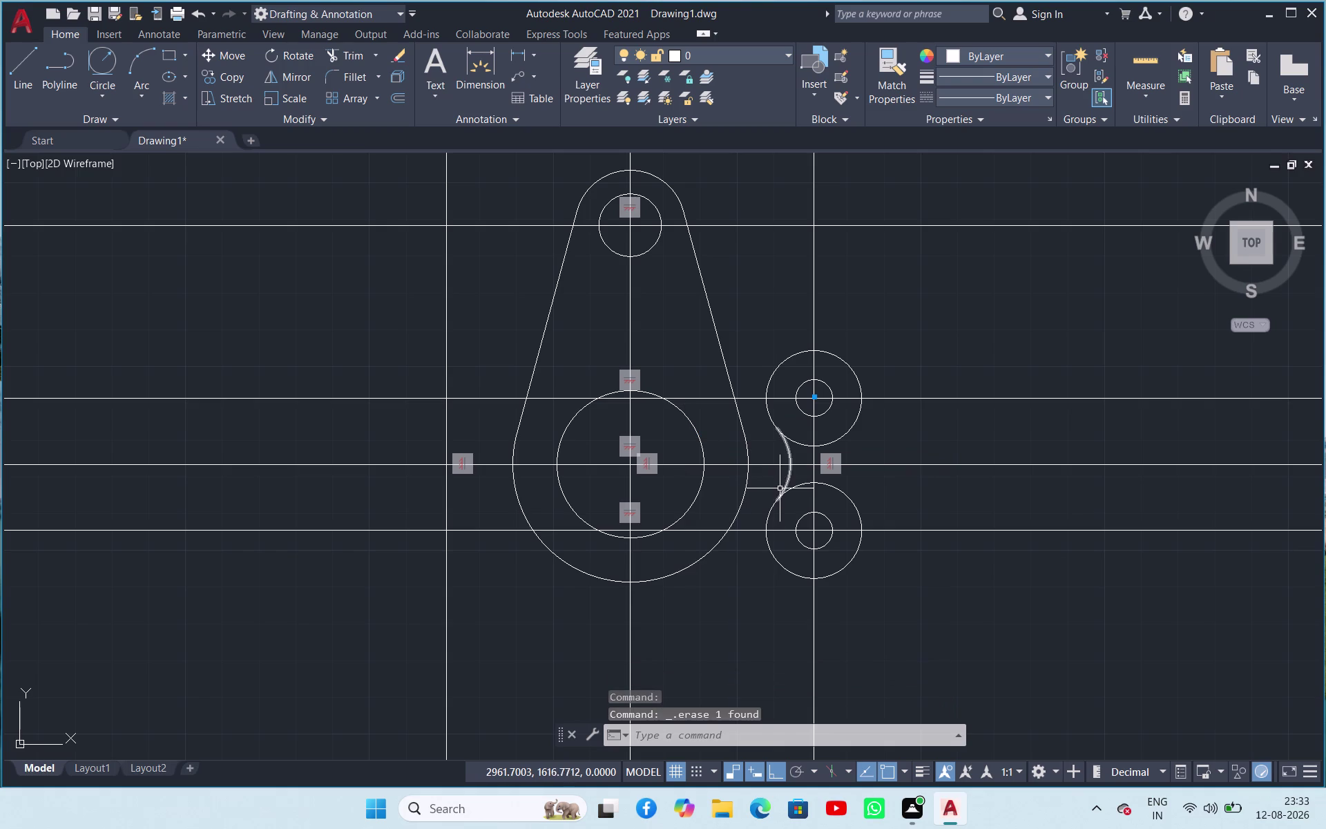
click(101, 58)
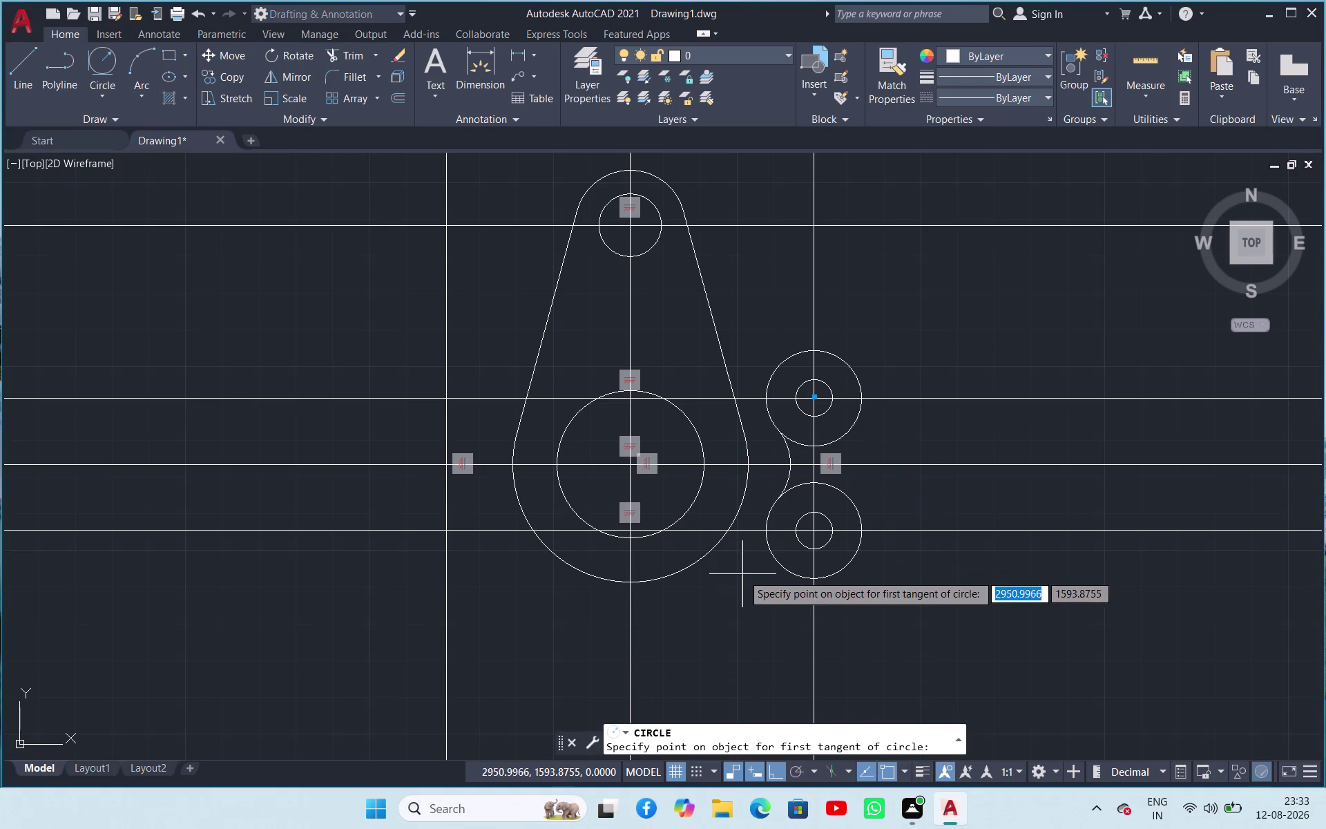
Draw a radius-20 circle tangent to the lower right circle and the large lobe.
click(782, 575)
click(717, 547)
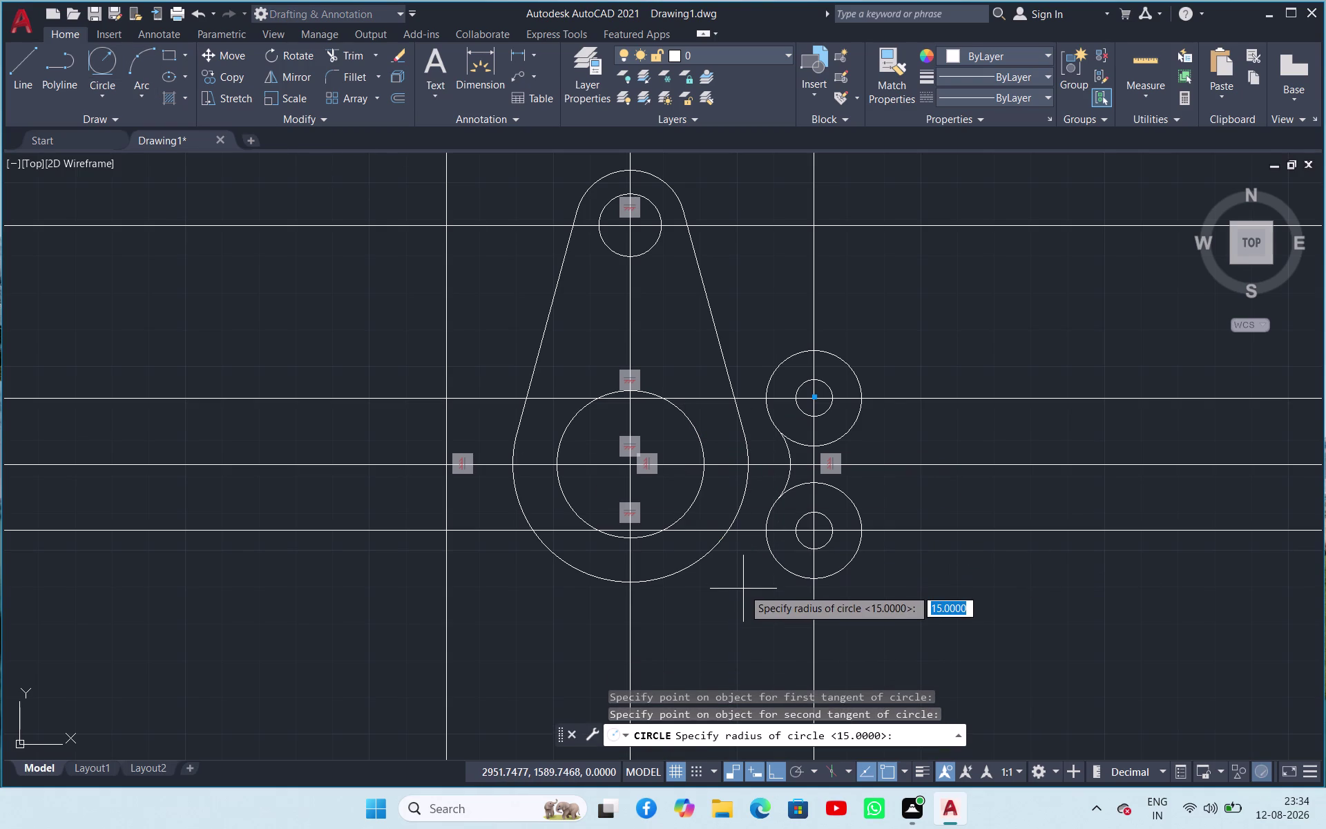
text(20)
key(Return)
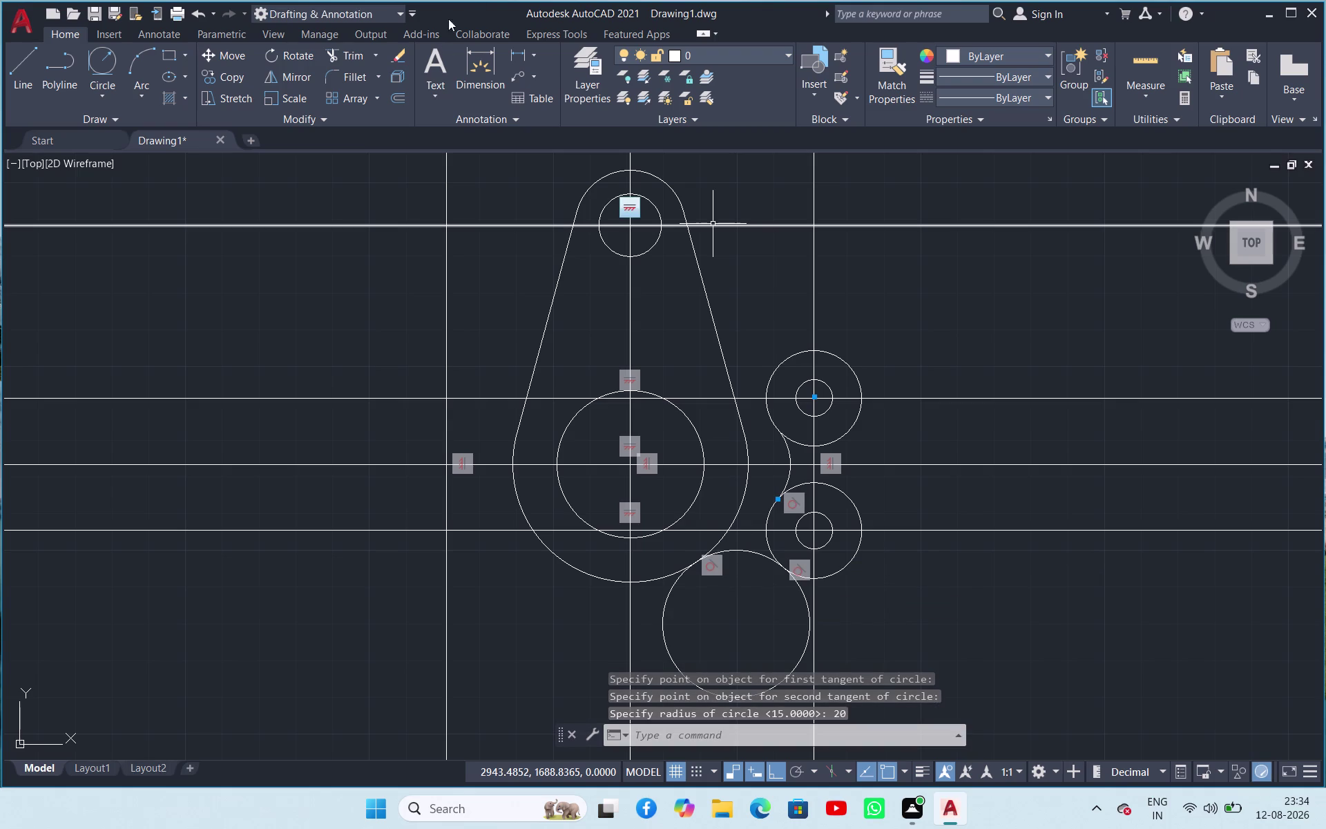
Trim away the lower part of the new radius-20 circle.
click(342, 55)
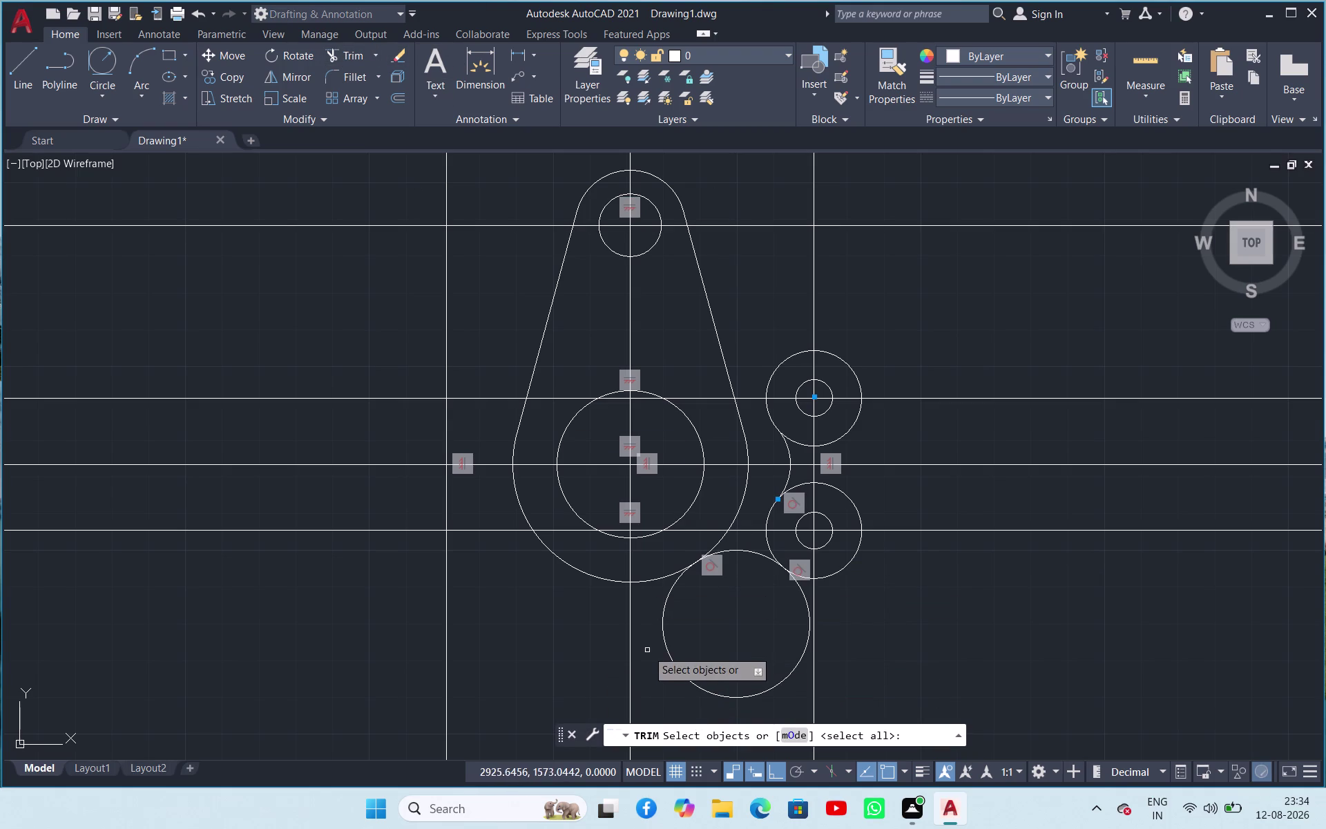
key(space)
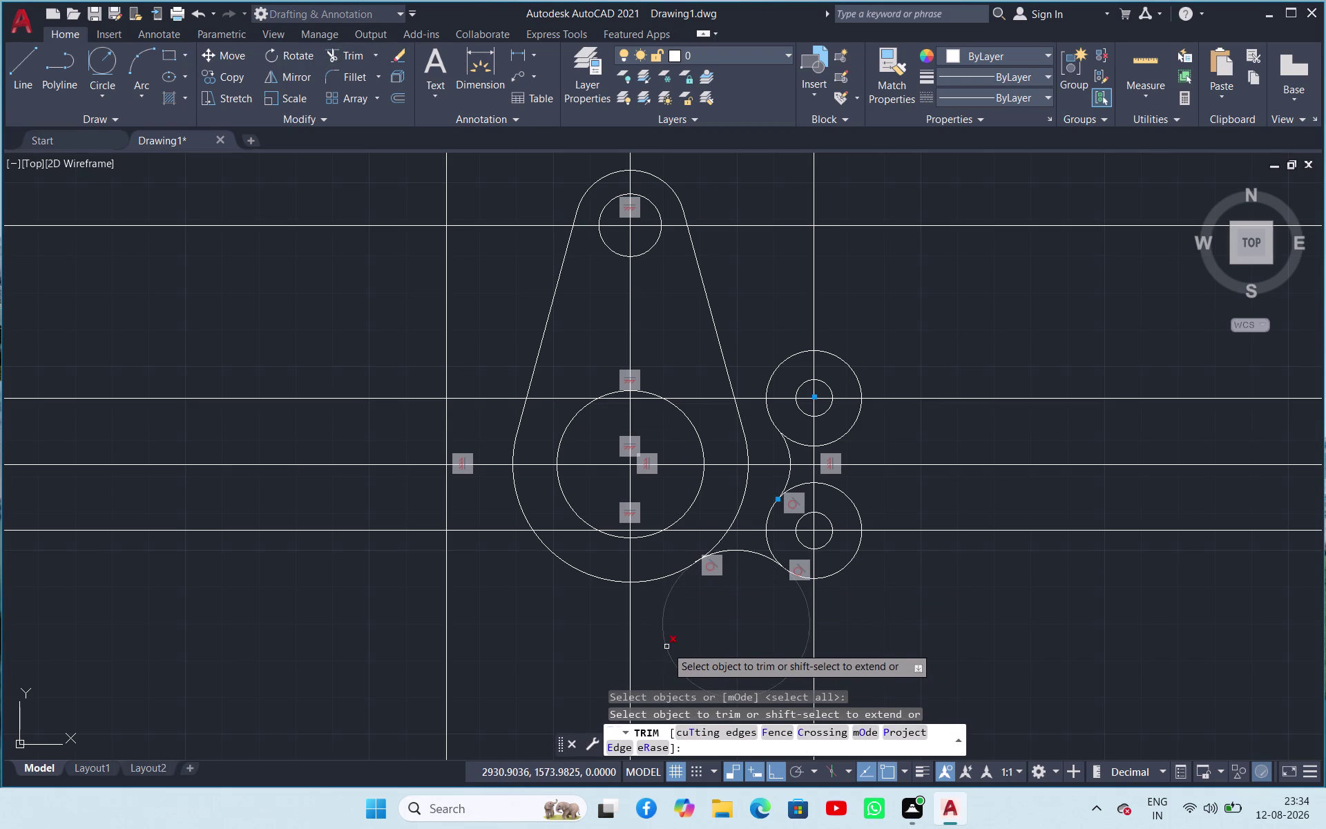
click(667, 646)
key(Escape)
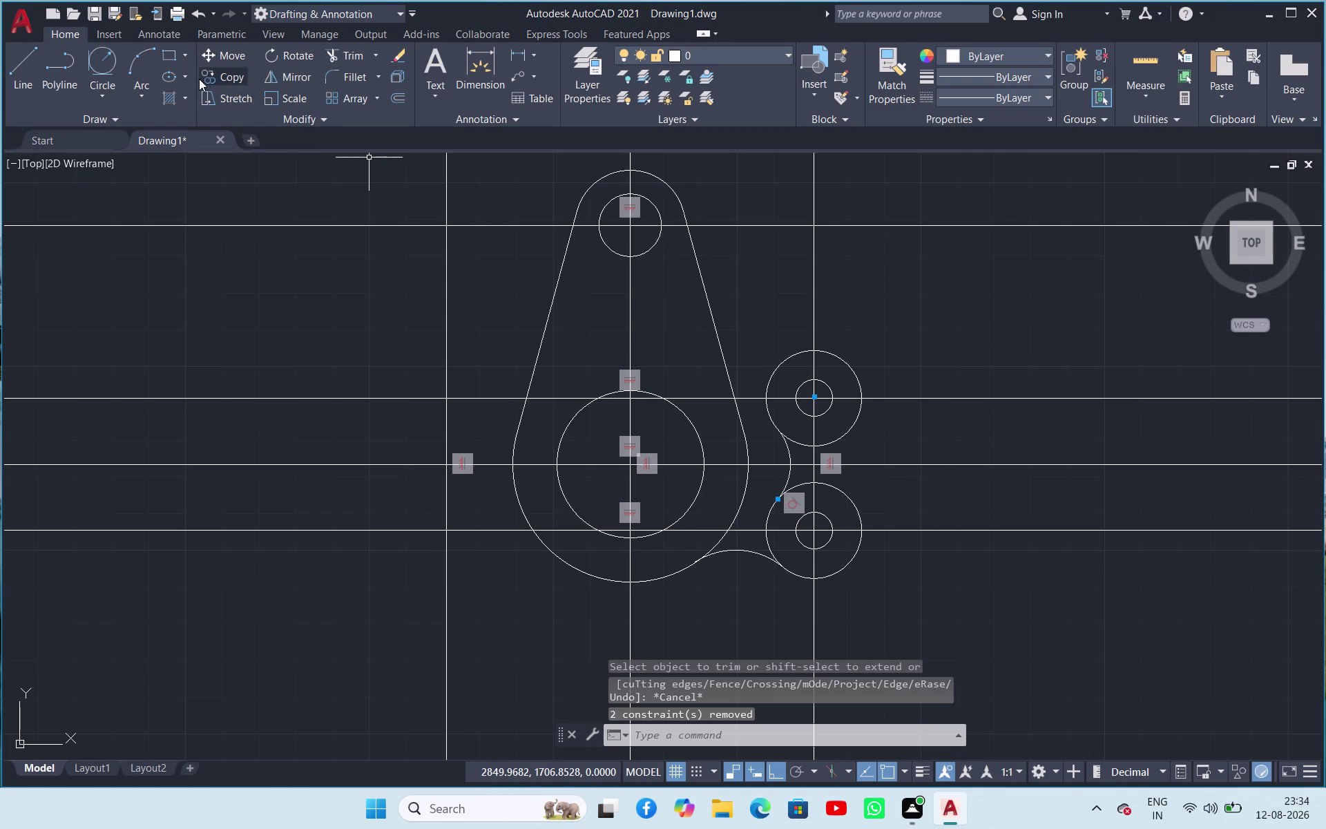
click(106, 62)
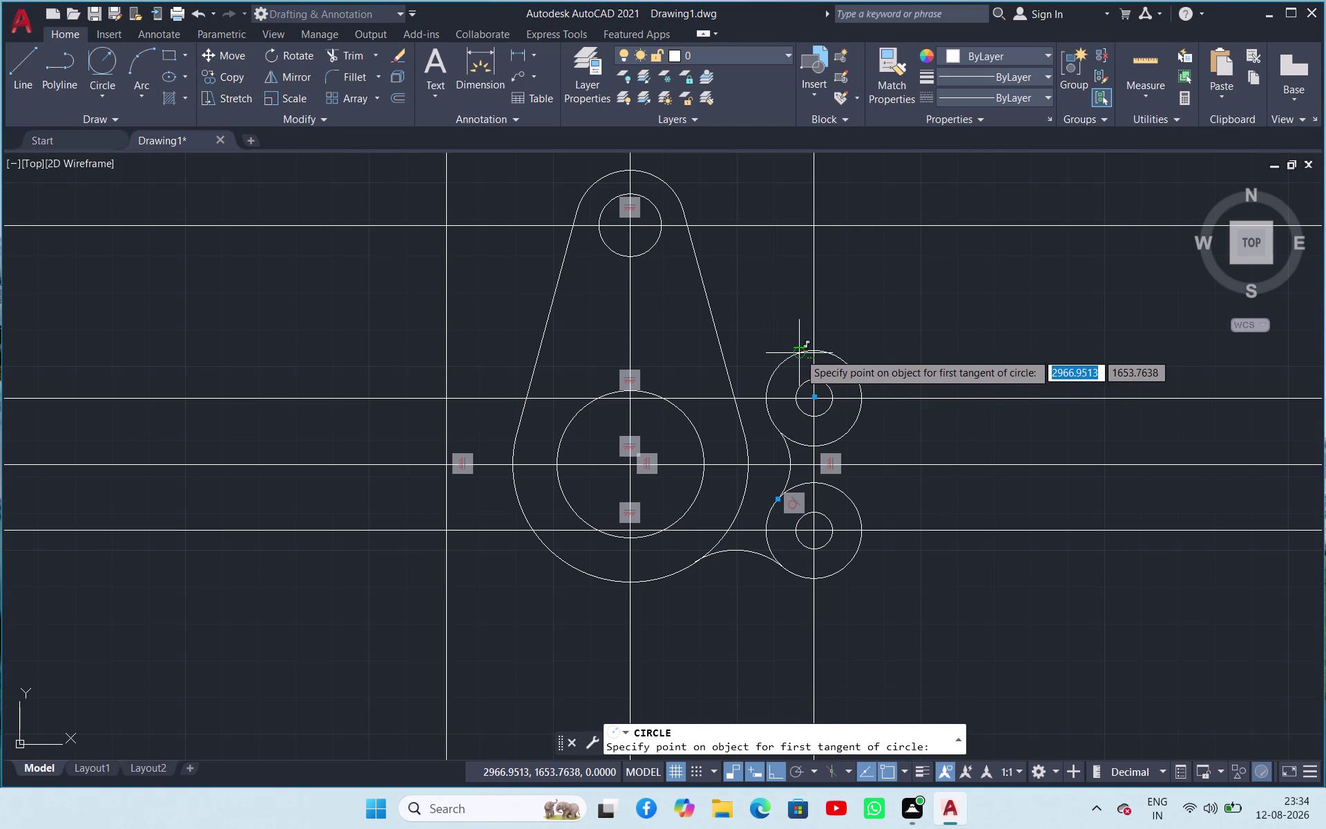
Draw a radius-31 circle tangent to the upper and lower right circles.
click(799, 353)
click(804, 582)
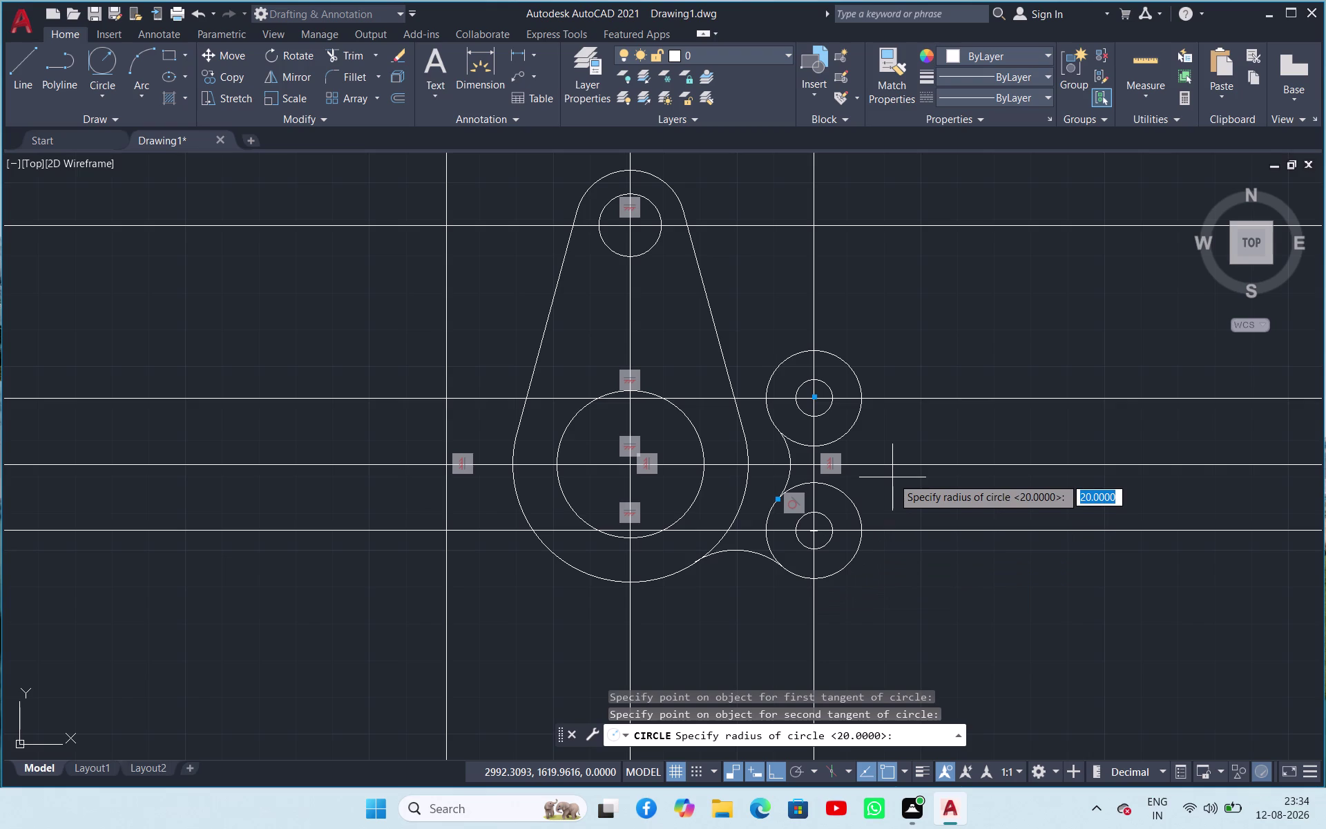
text(31)
key(Return)
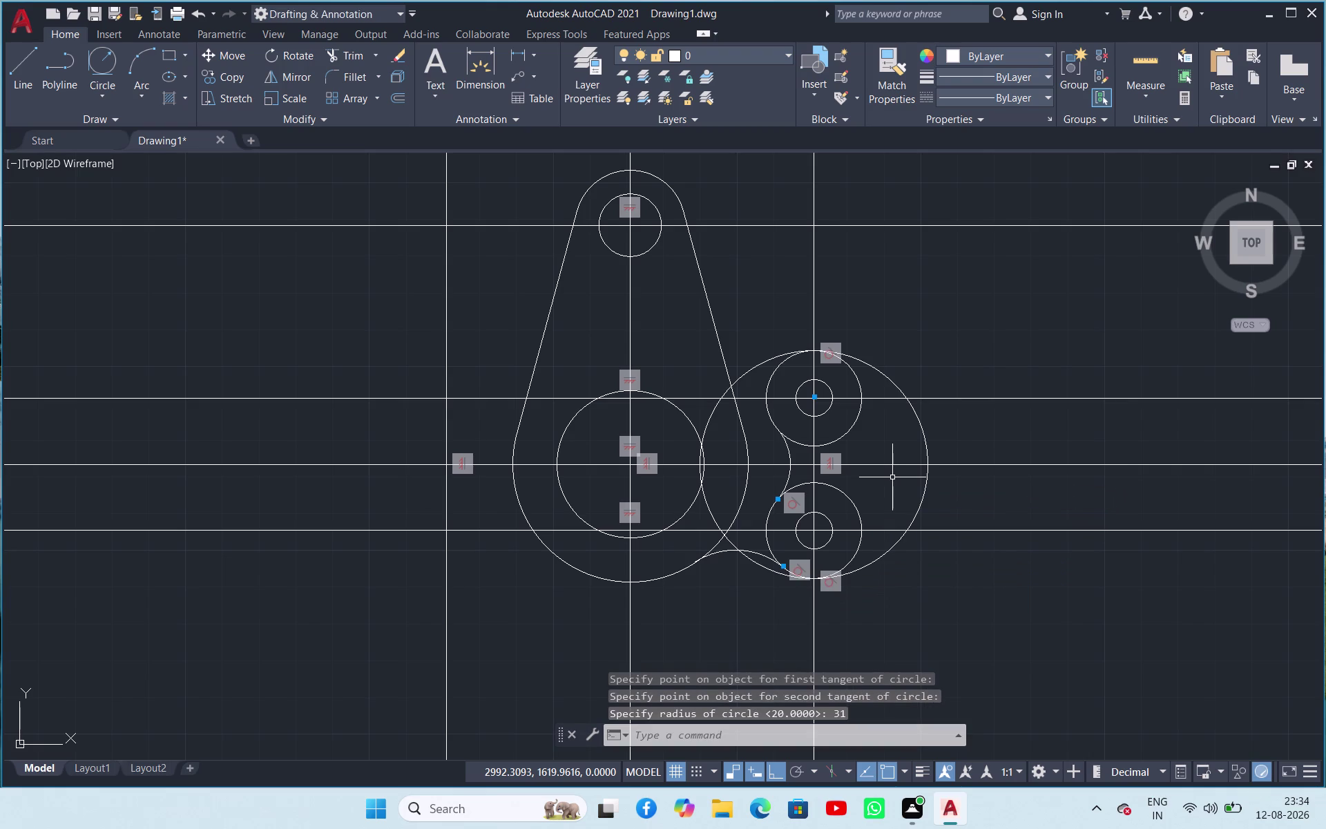
click(924, 441)
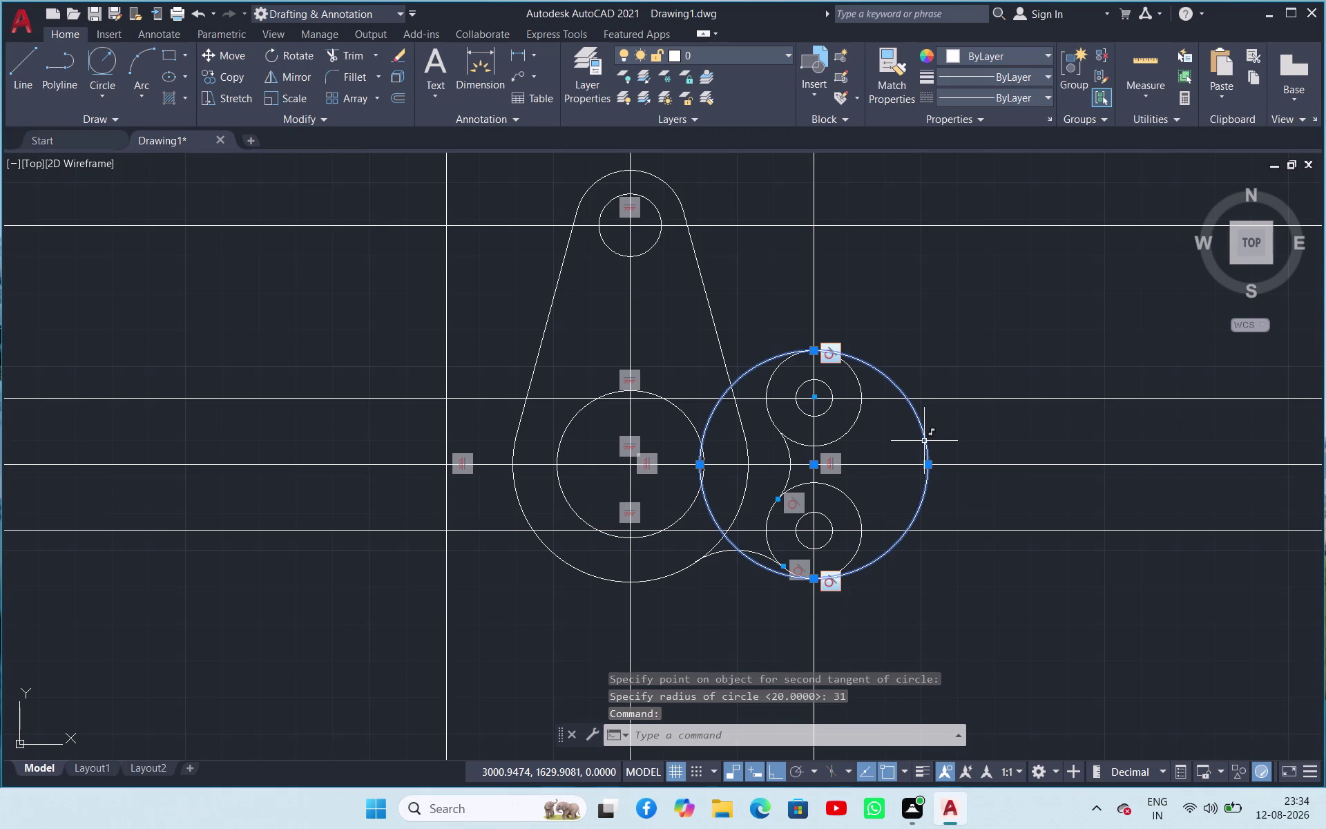
key(Escape)
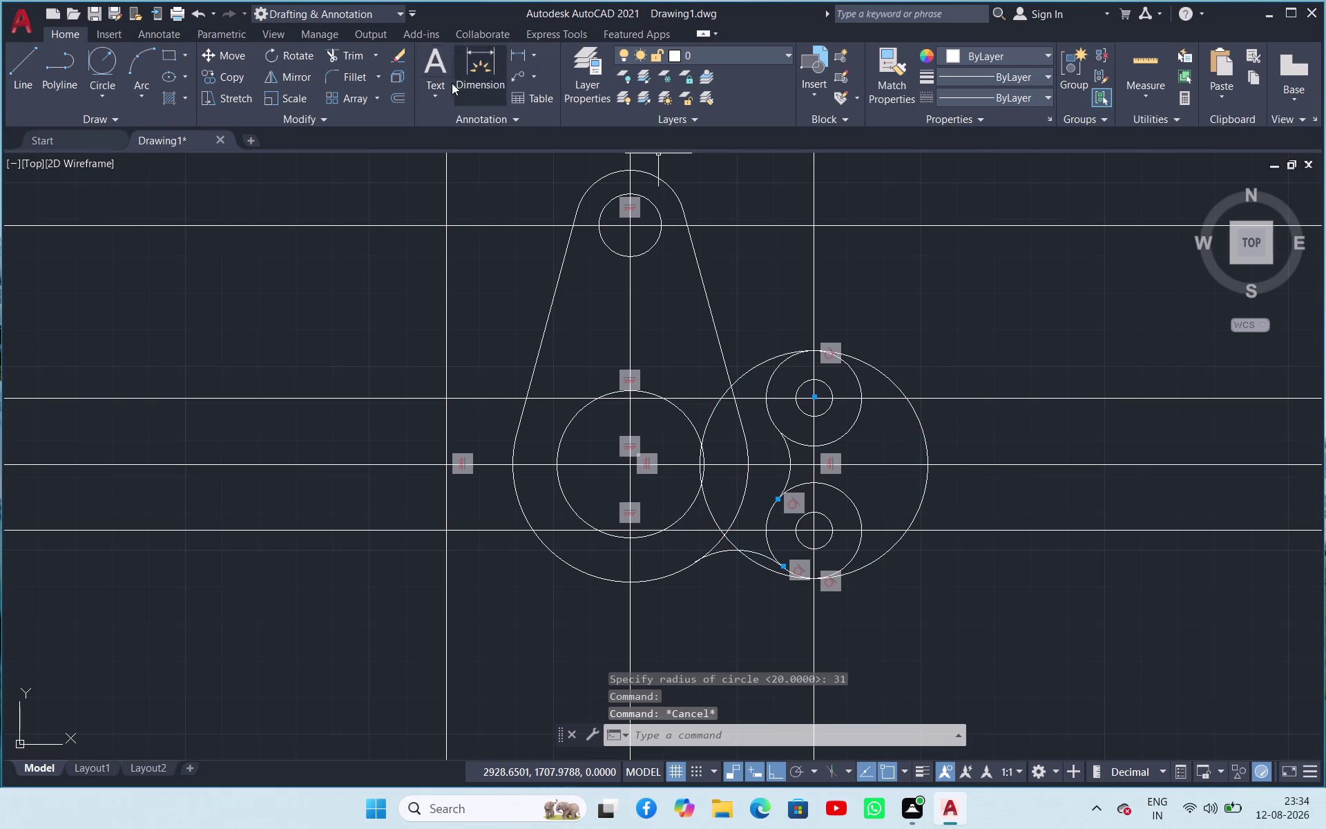
click(350, 58)
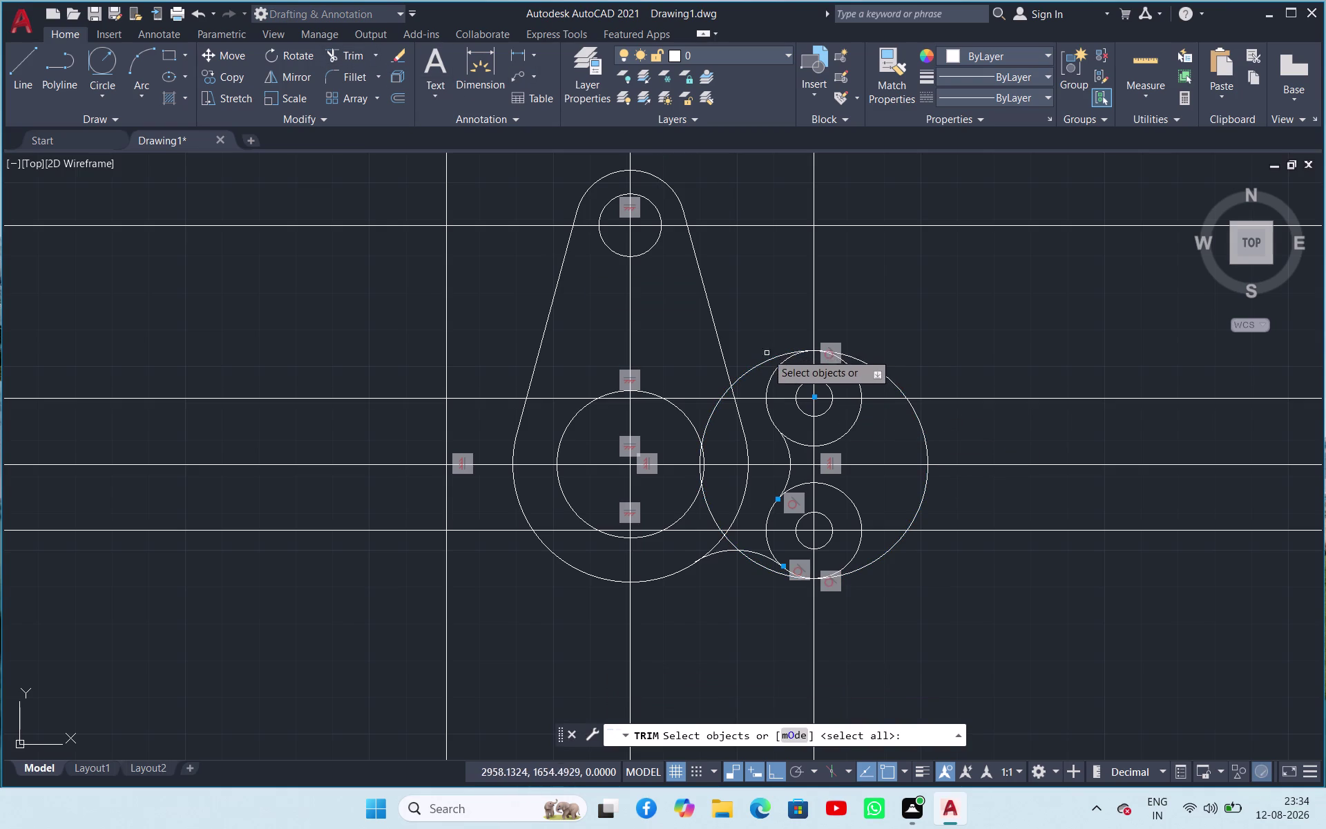
Trim the overlapping big-circle and lobe arcs, leaving the radius-31 arc as the right edge.
key(space)
click(766, 362)
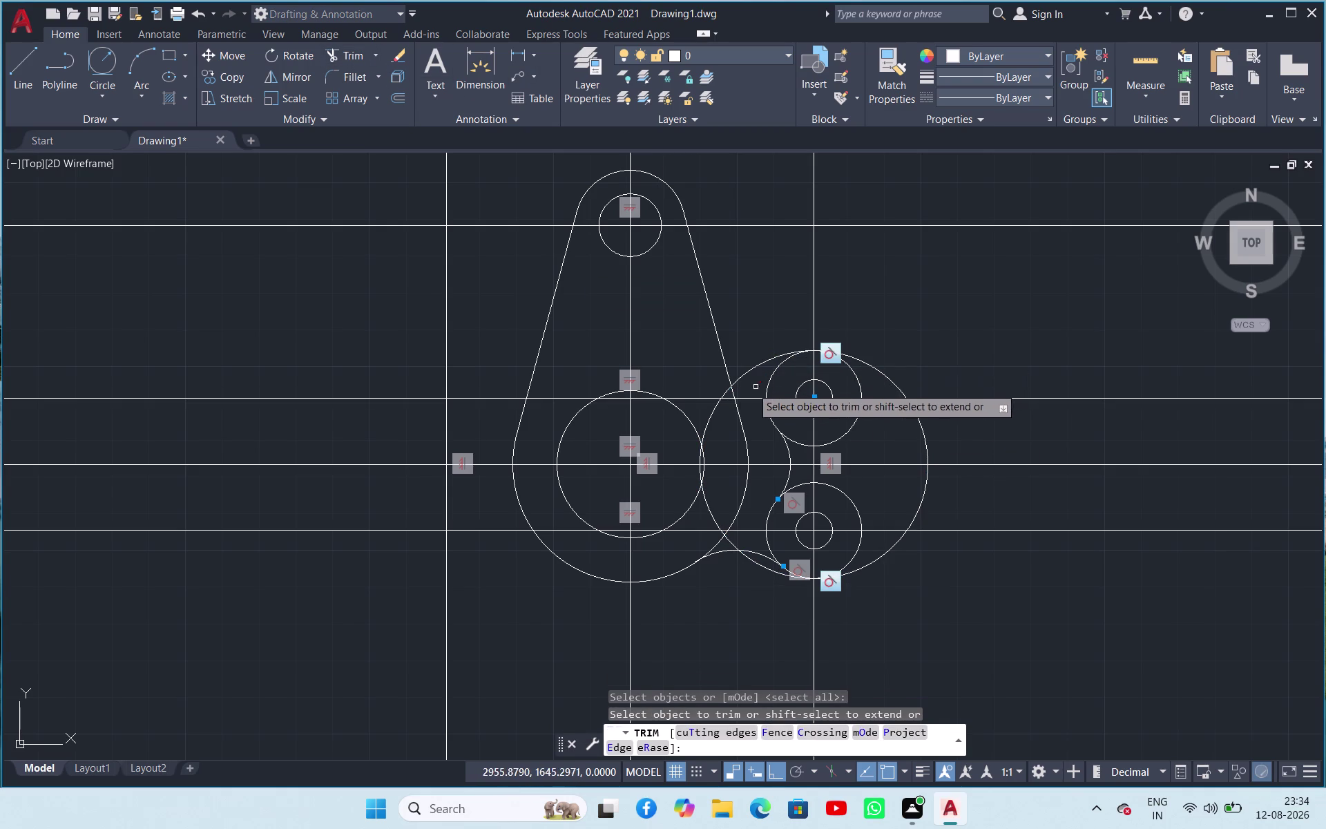
click(725, 394)
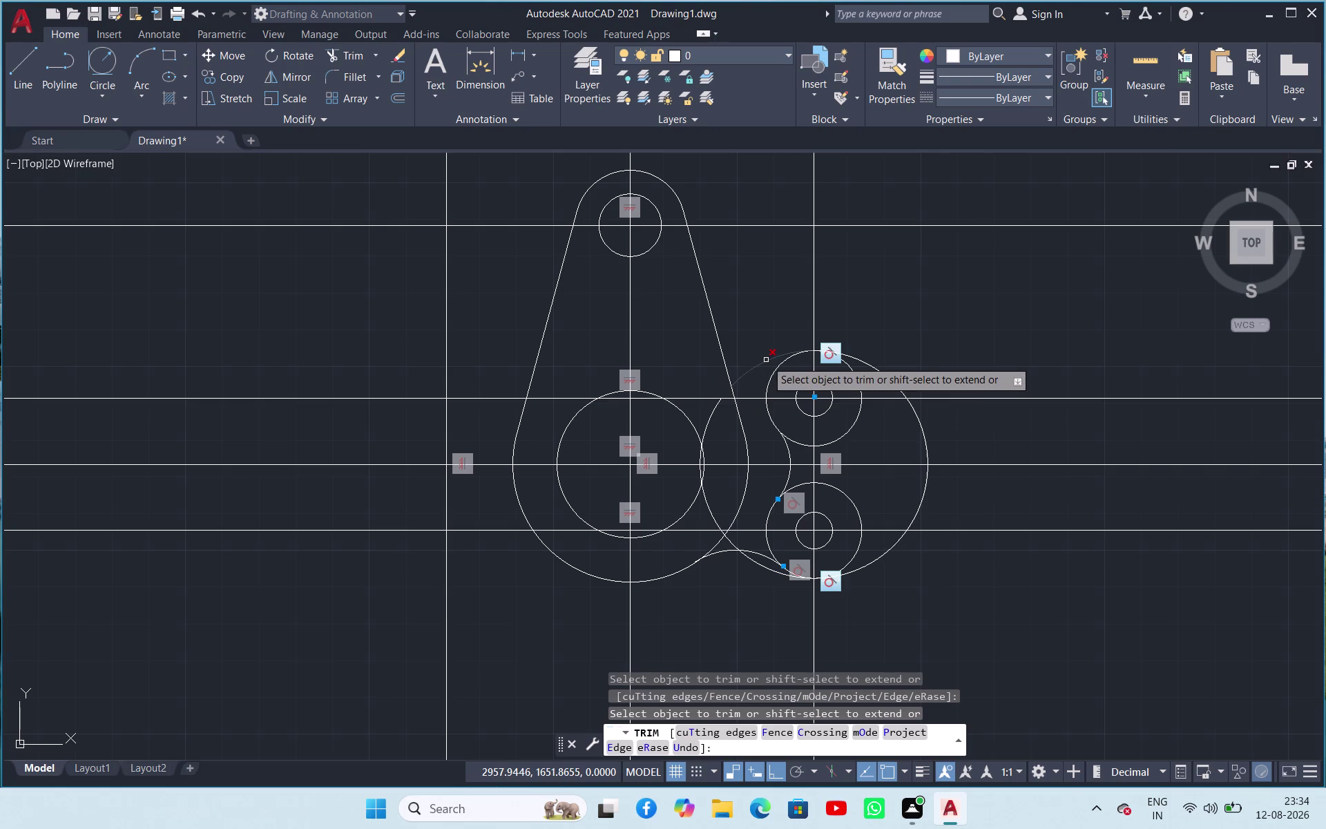
click(766, 360)
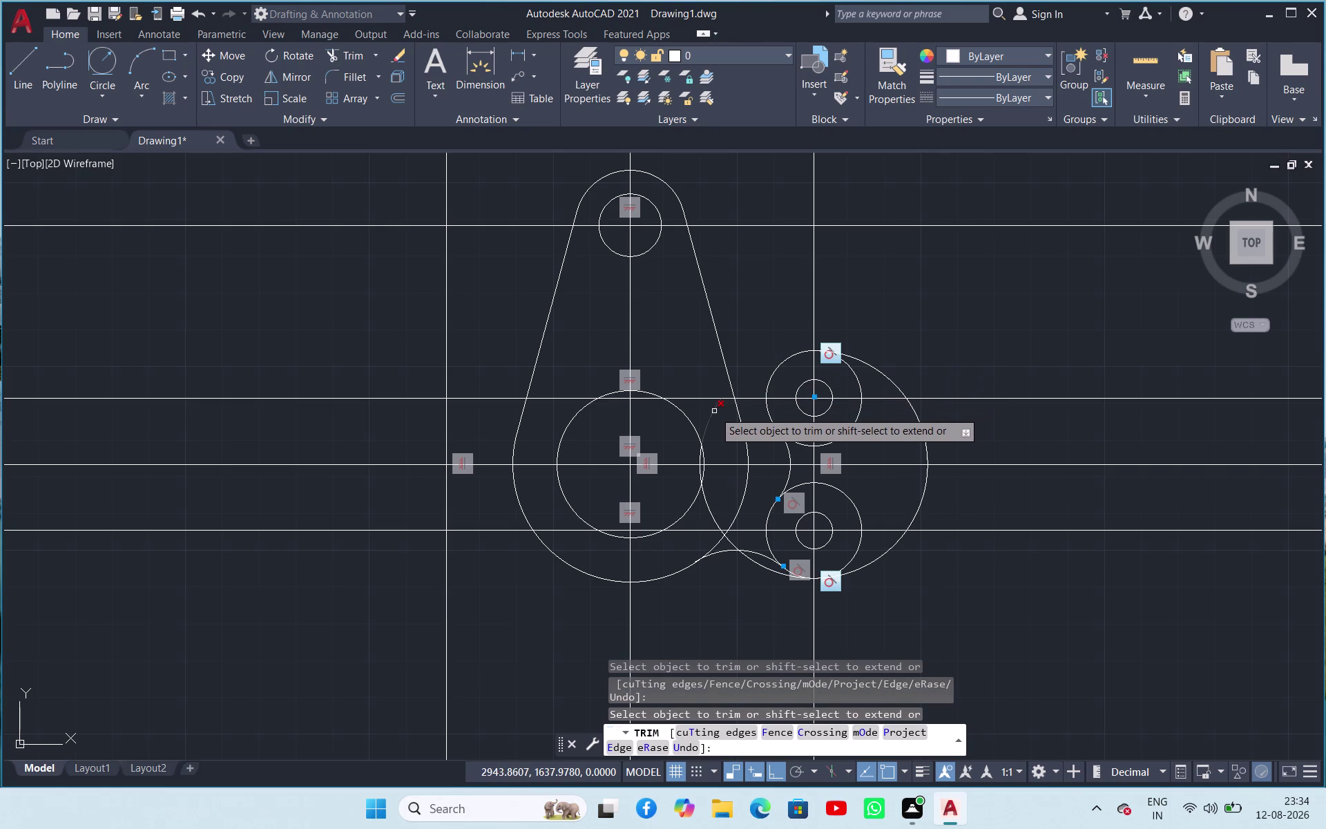
click(714, 411)
click(699, 453)
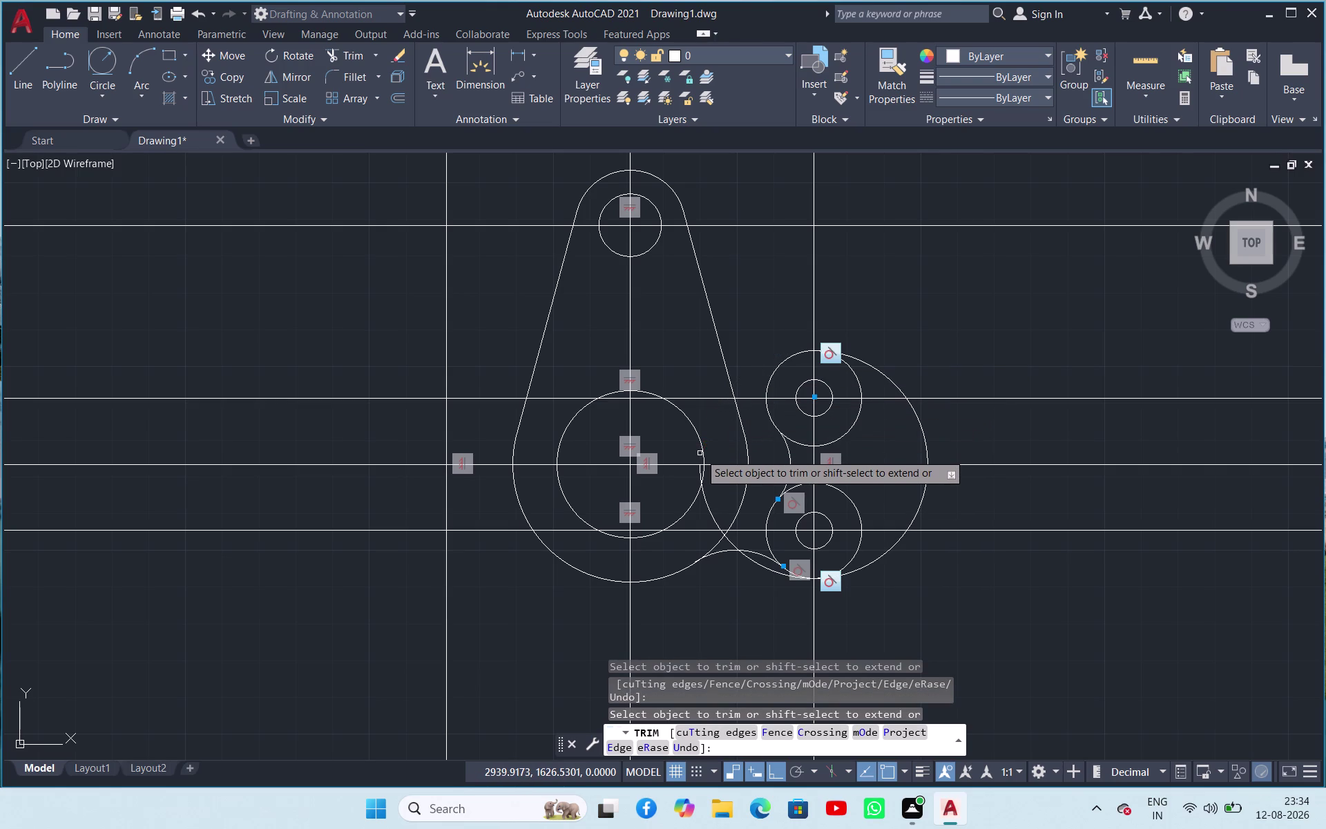
click(707, 507)
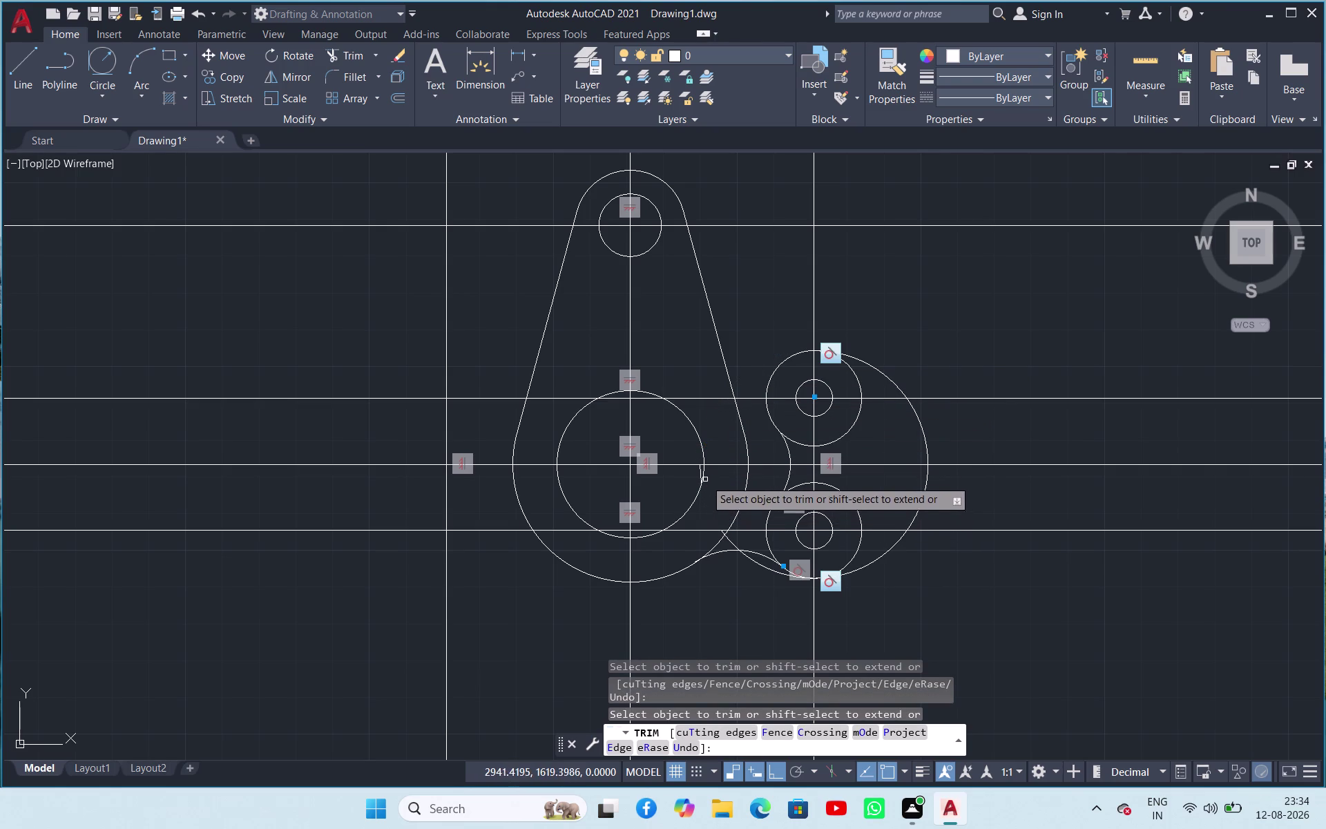
click(728, 538)
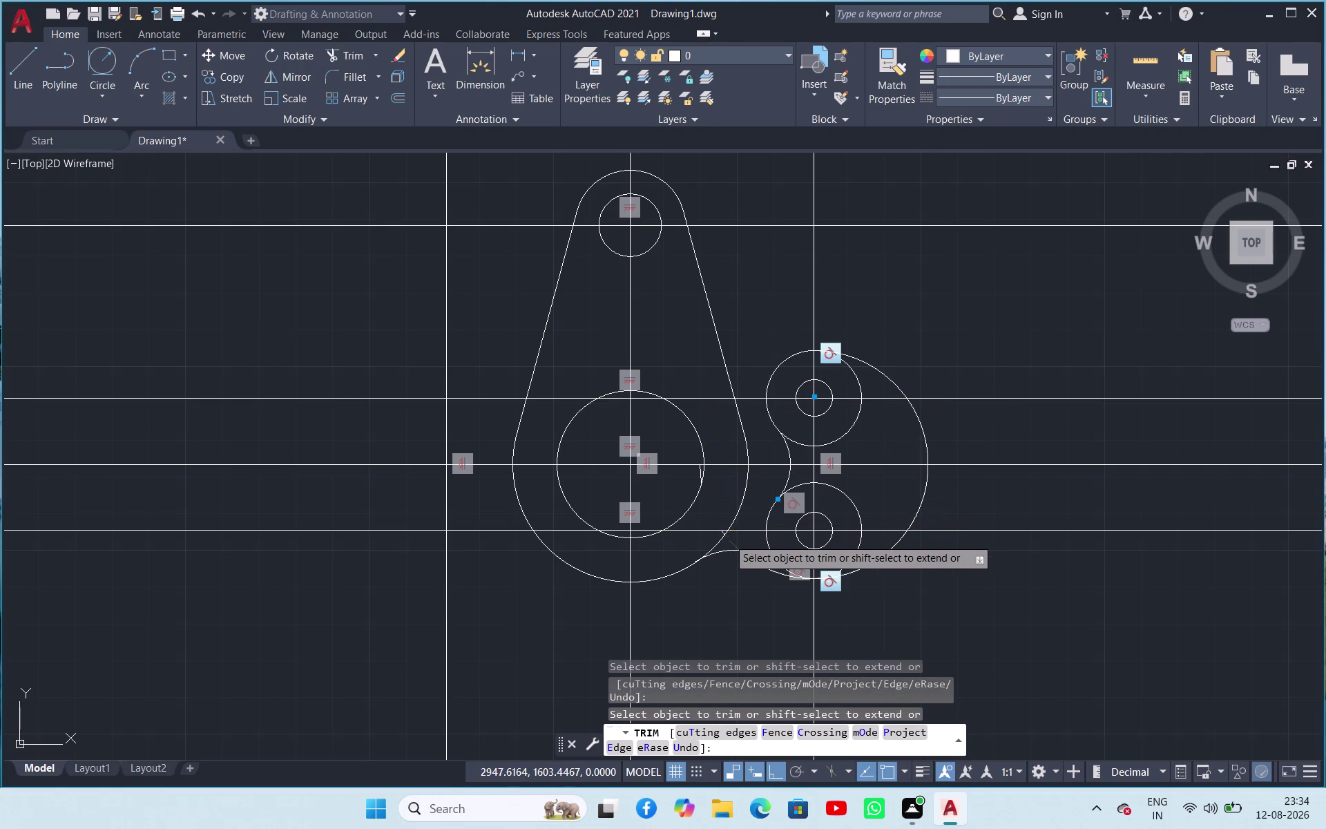
scroll(up, 3)
scroll(down, 3)
scroll(down, 3)
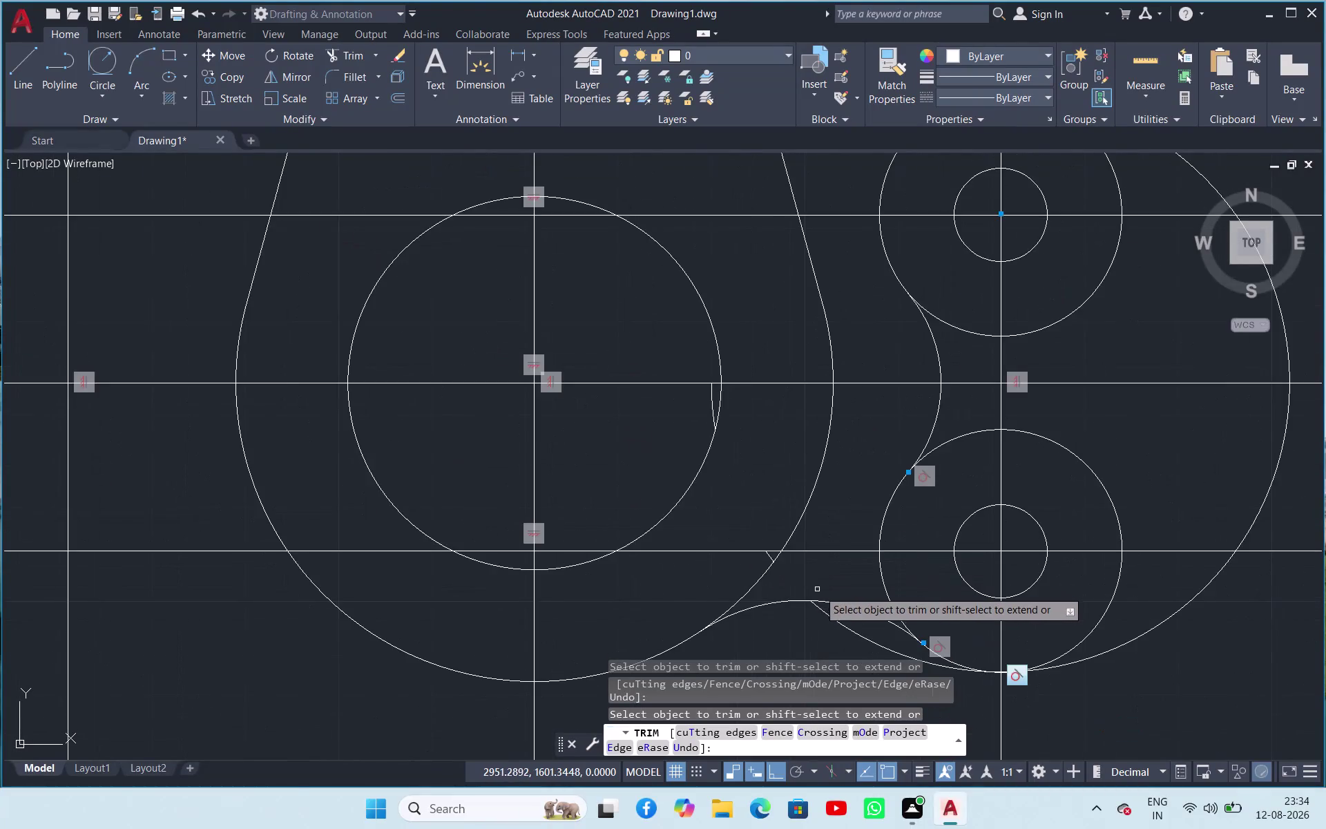
click(832, 614)
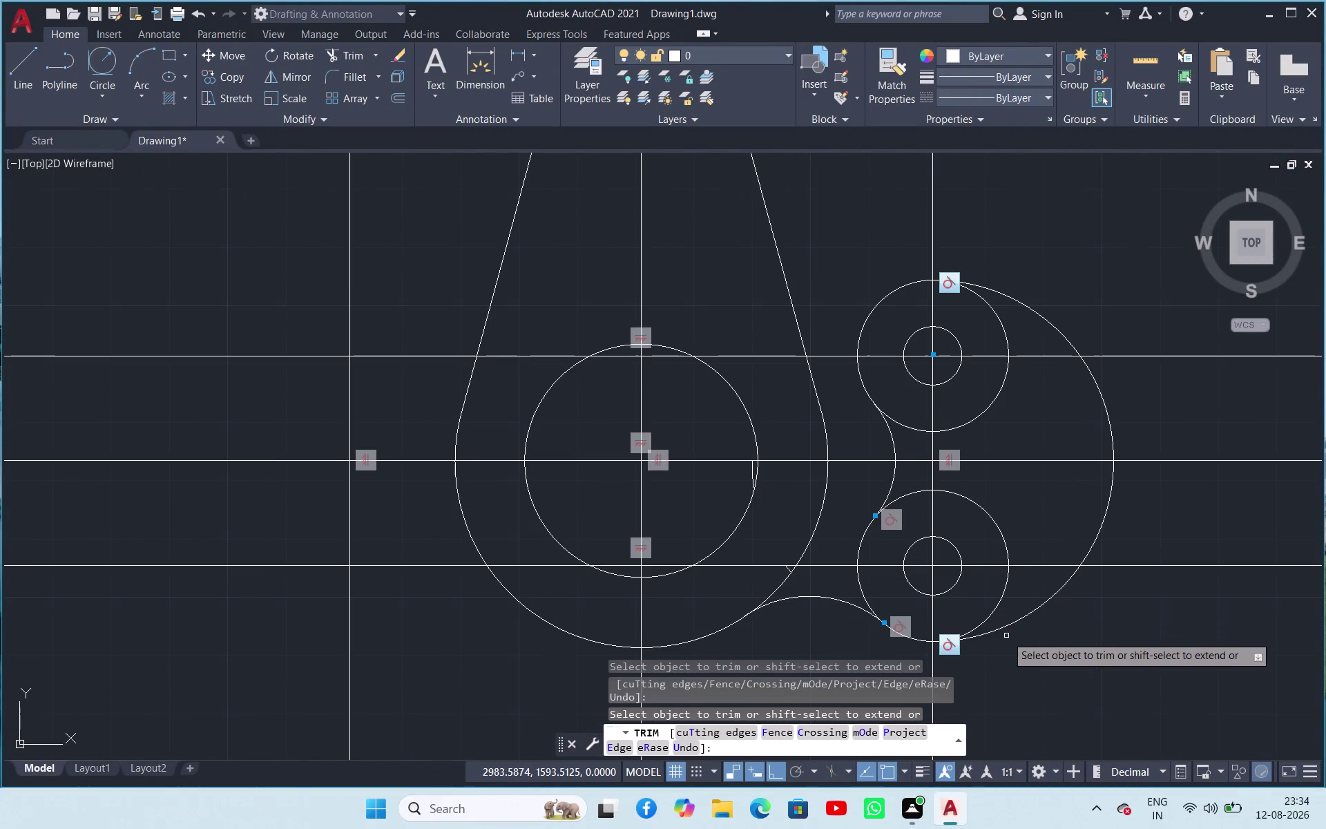
key(Escape)
Erase the two small leftover arc fragments near the large lobe.
scroll(up, 3)
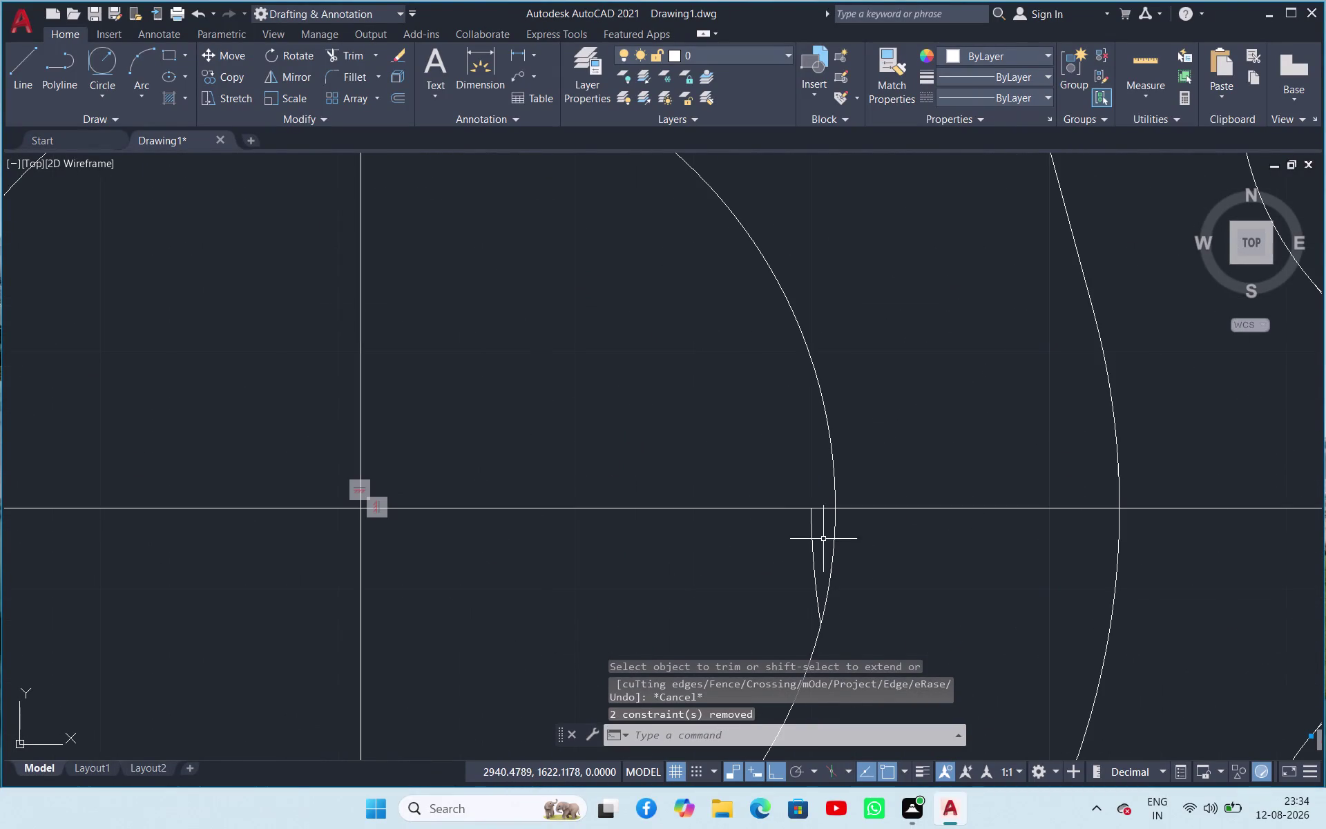
click(809, 532)
scroll(up, 3)
scroll(down, 3)
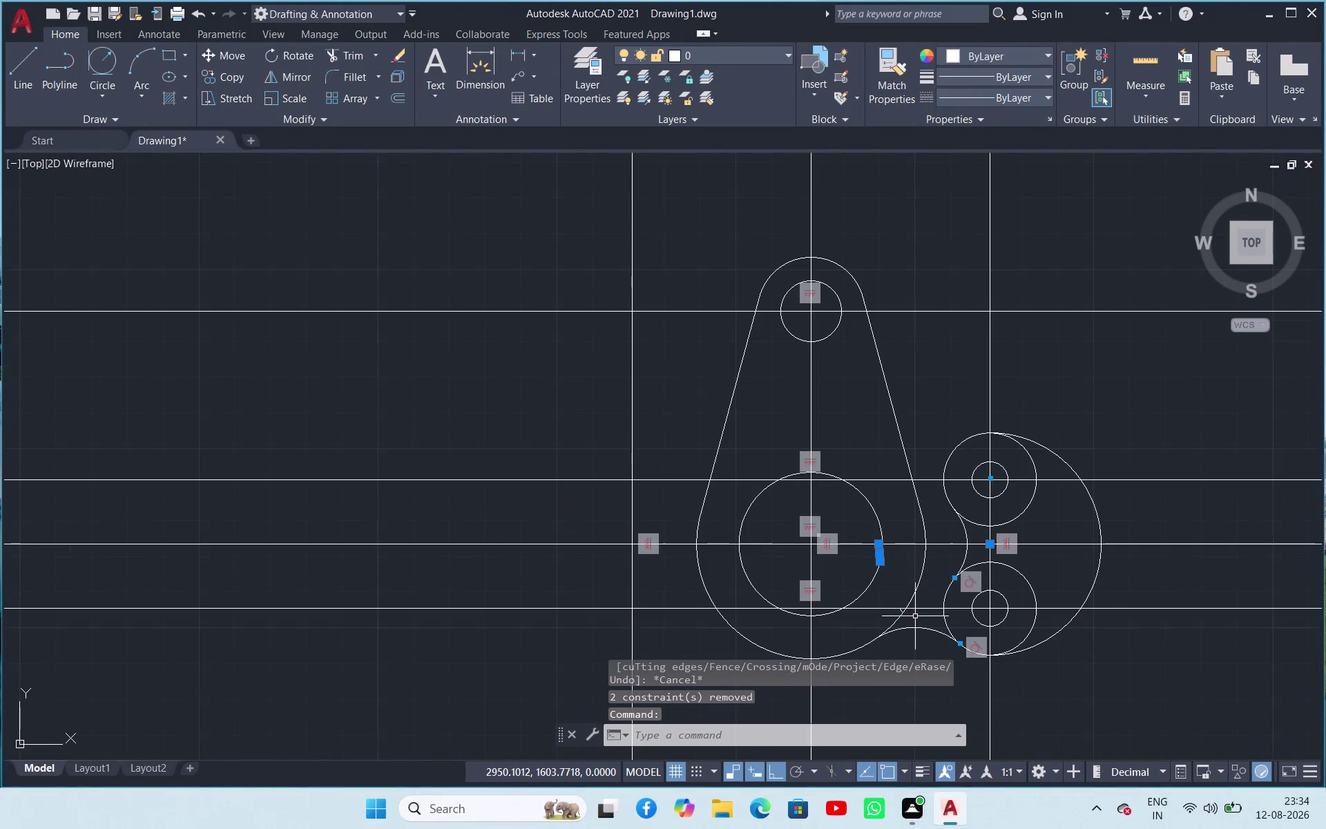
scroll(up, 3)
scroll(up, 3)
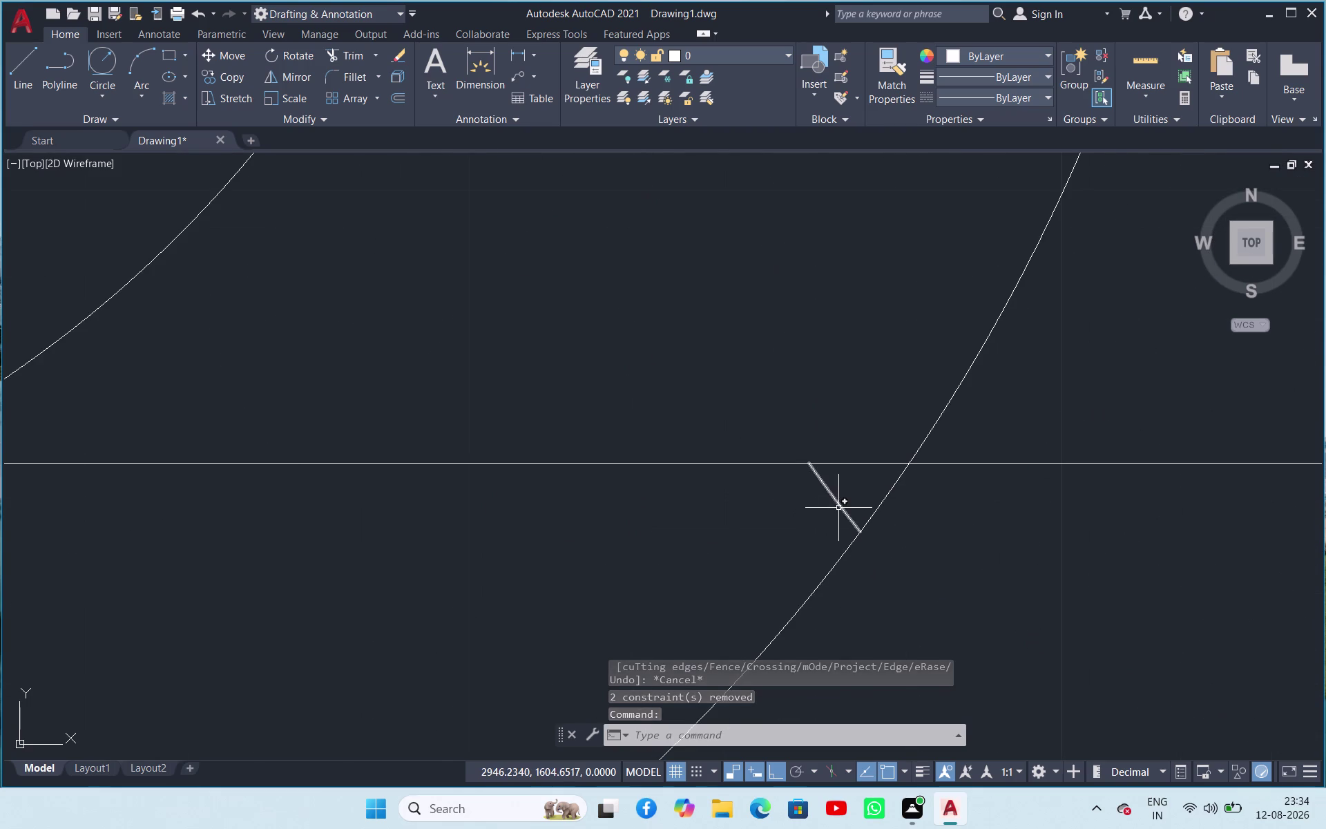
click(838, 508)
scroll(down, 3)
scroll(up, 3)
scroll(down, 3)
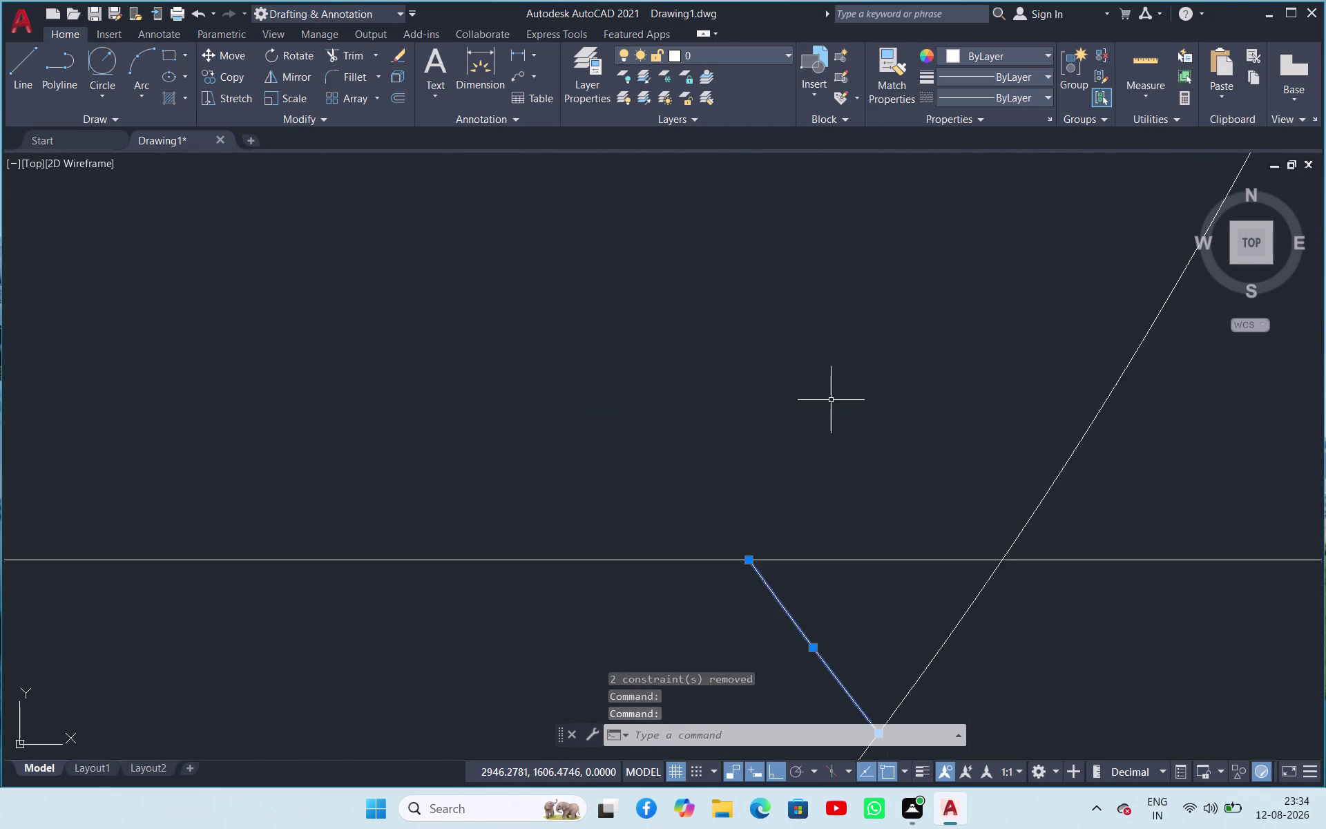
scroll(down, 3)
key(Delete)
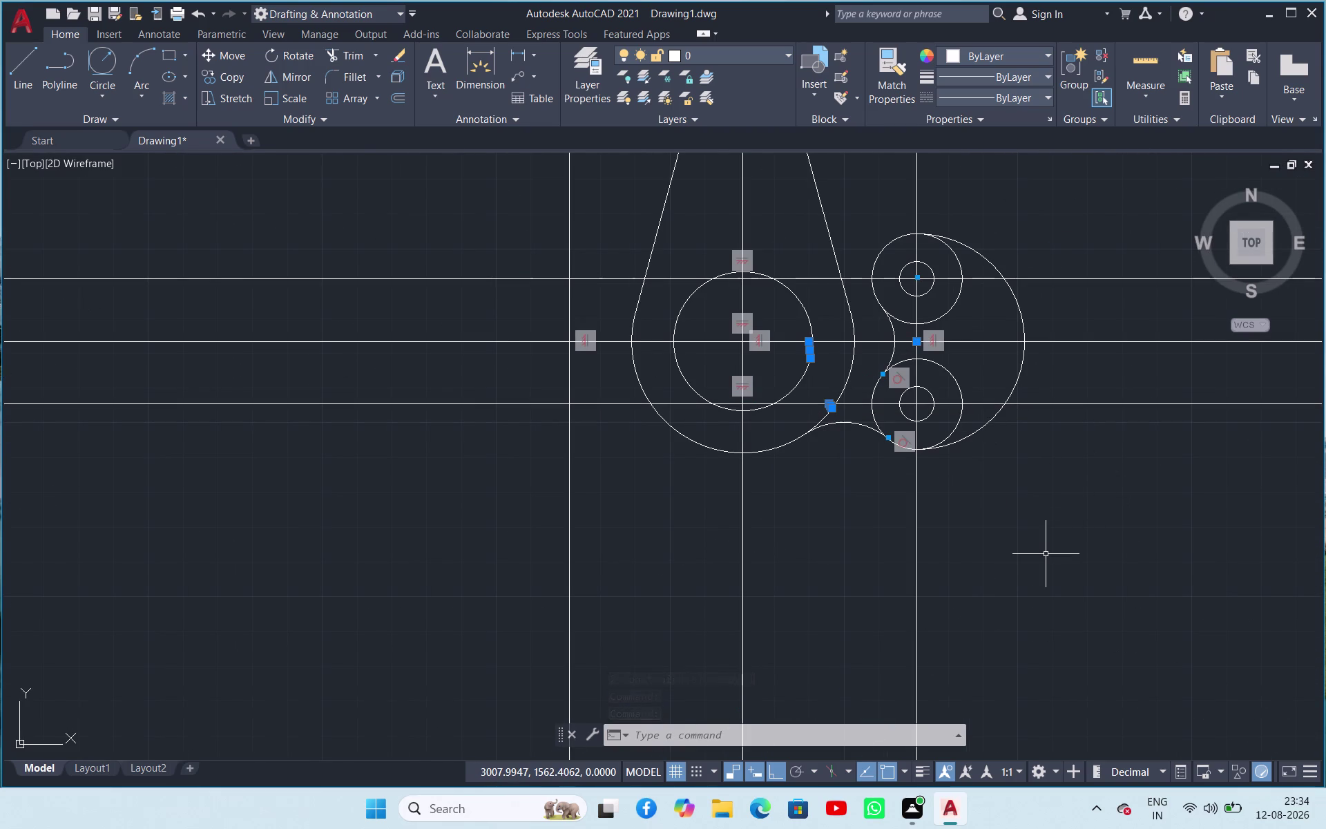
key(Delete)
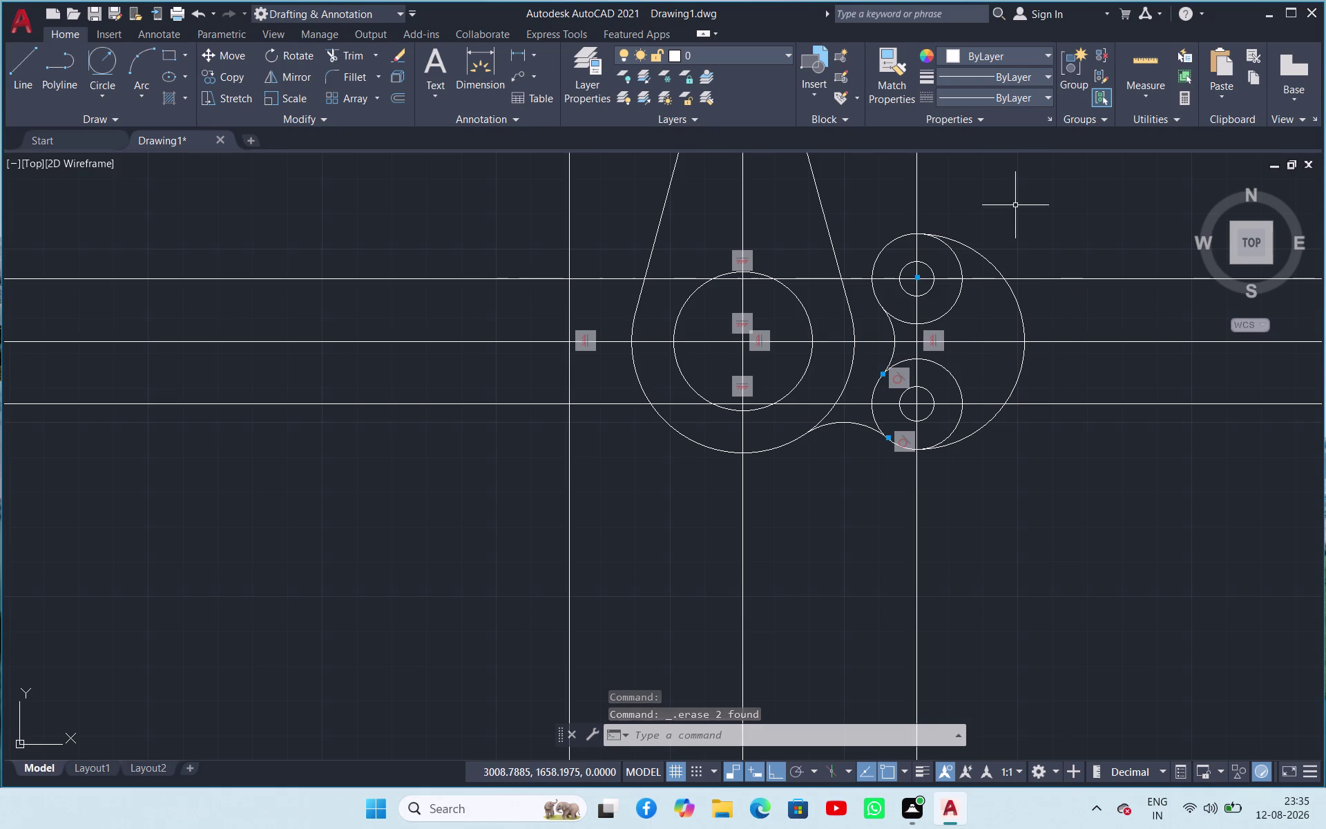
click(33, 62)
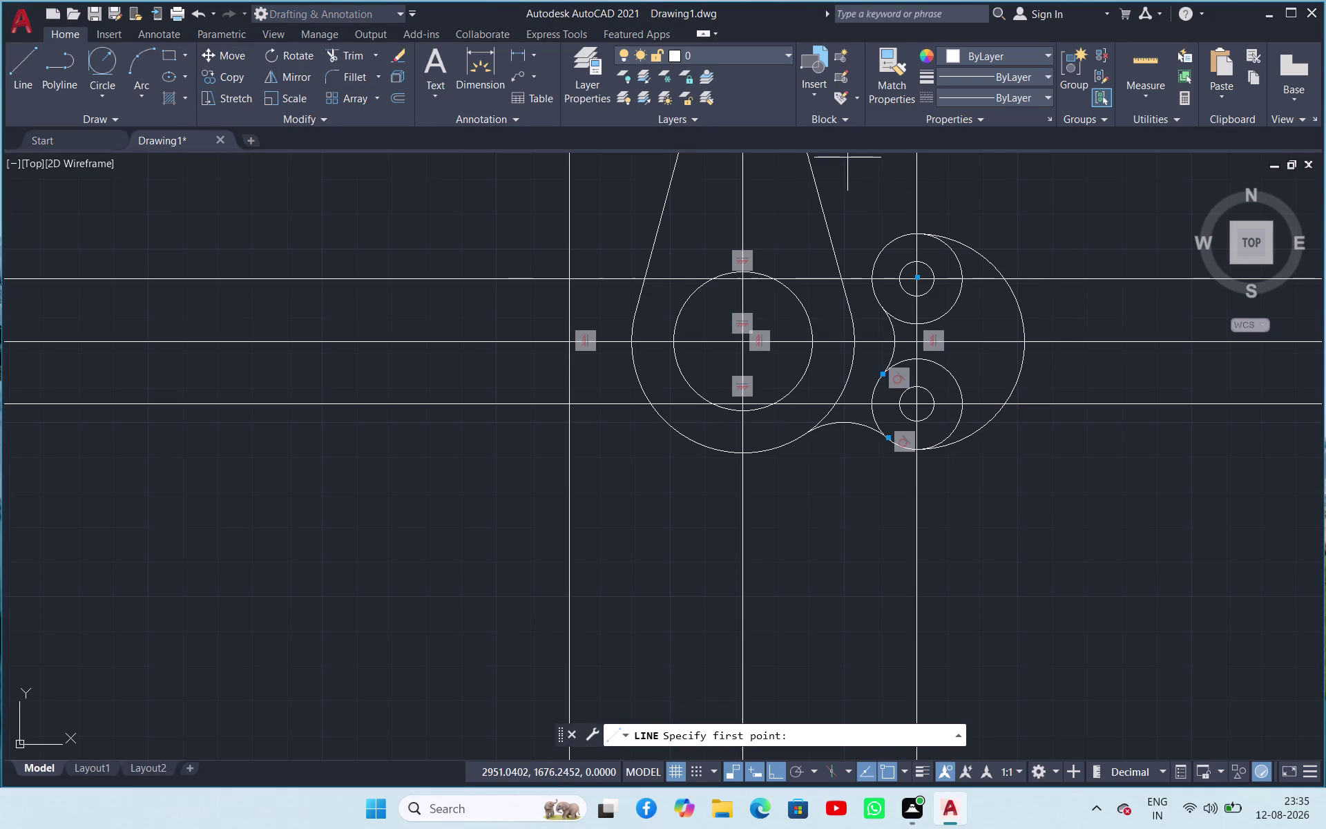
Draw a horizontal line from the upper-right circle's top quadrant 33.53 units left.
scroll(up, 3)
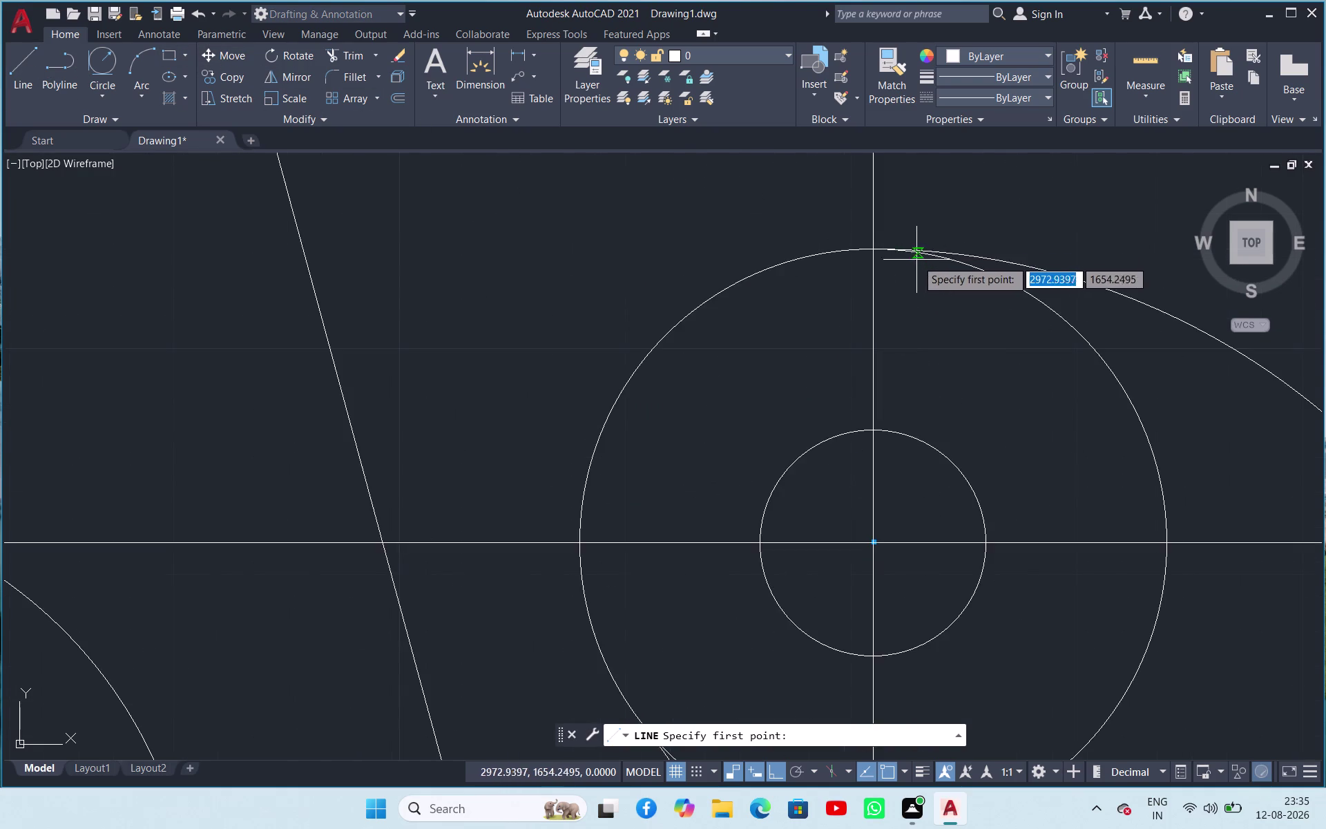
scroll(up, 3)
scroll(up, 3)
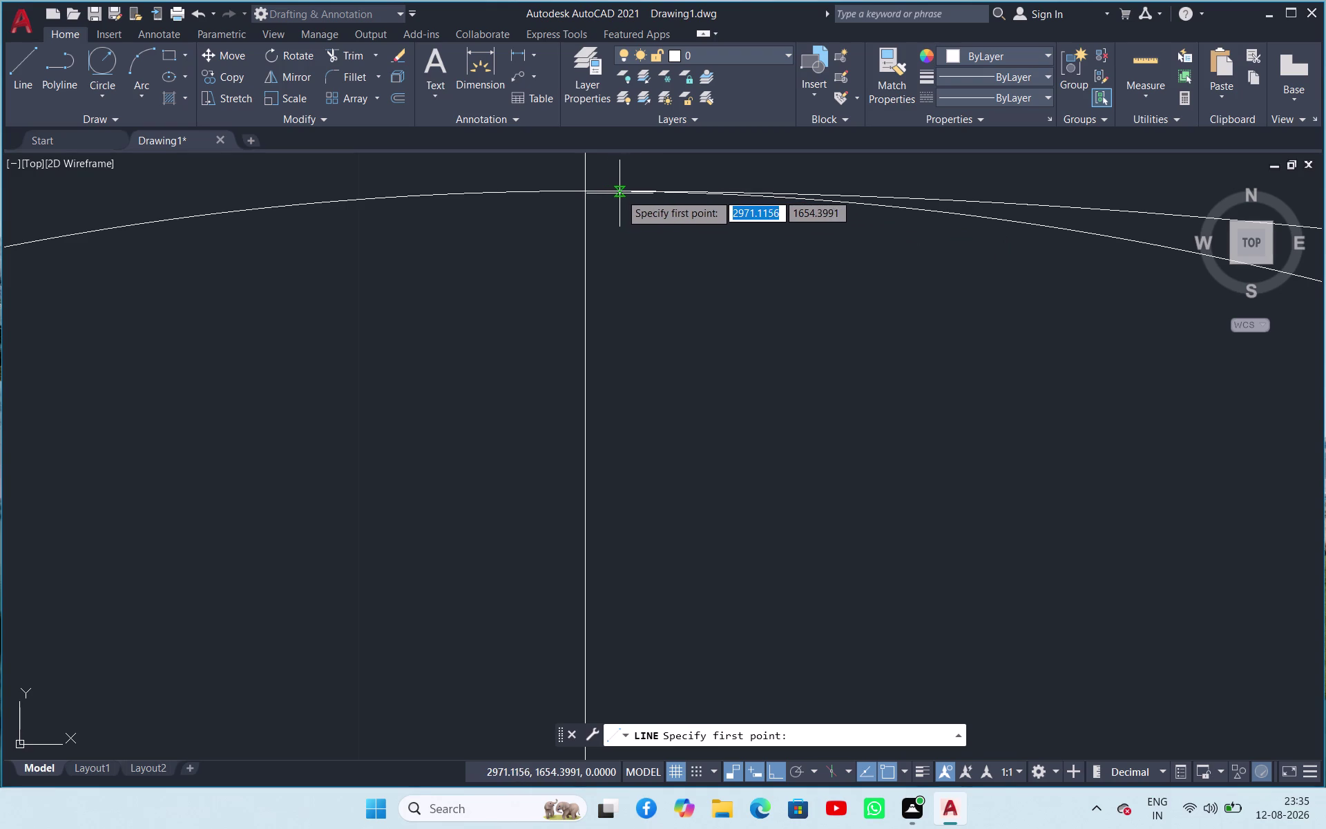
scroll(up, 3)
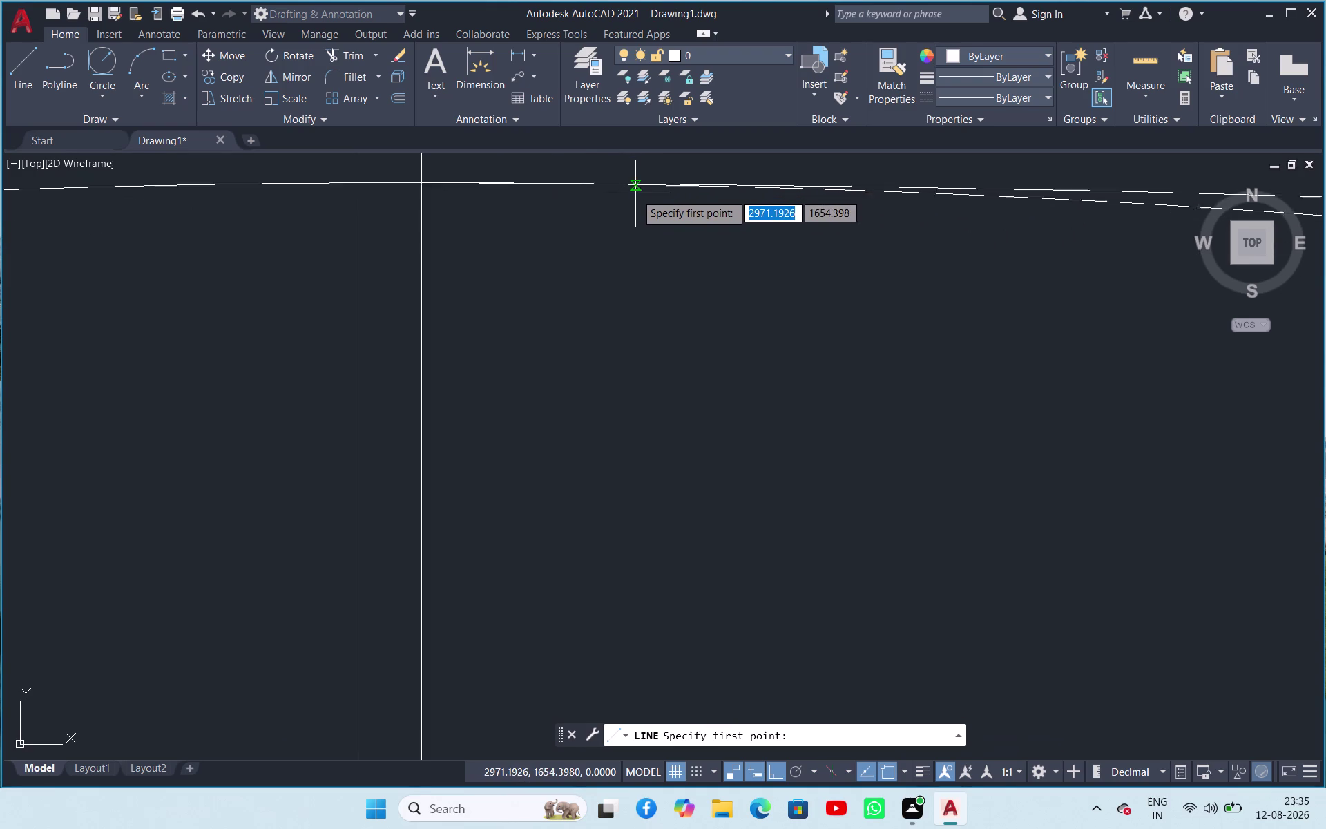
scroll(up, 3)
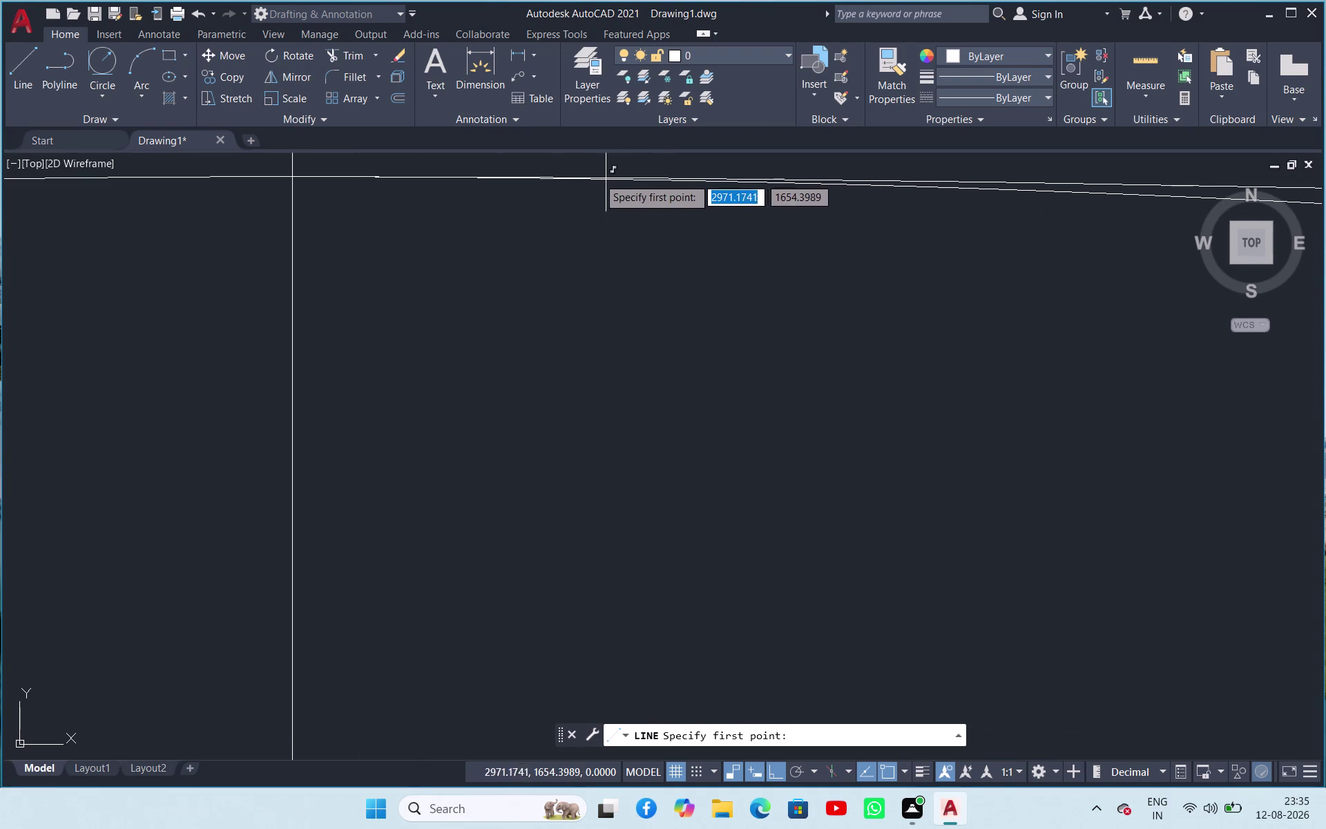
click(478, 179)
scroll(up, 3)
scroll(down, 3)
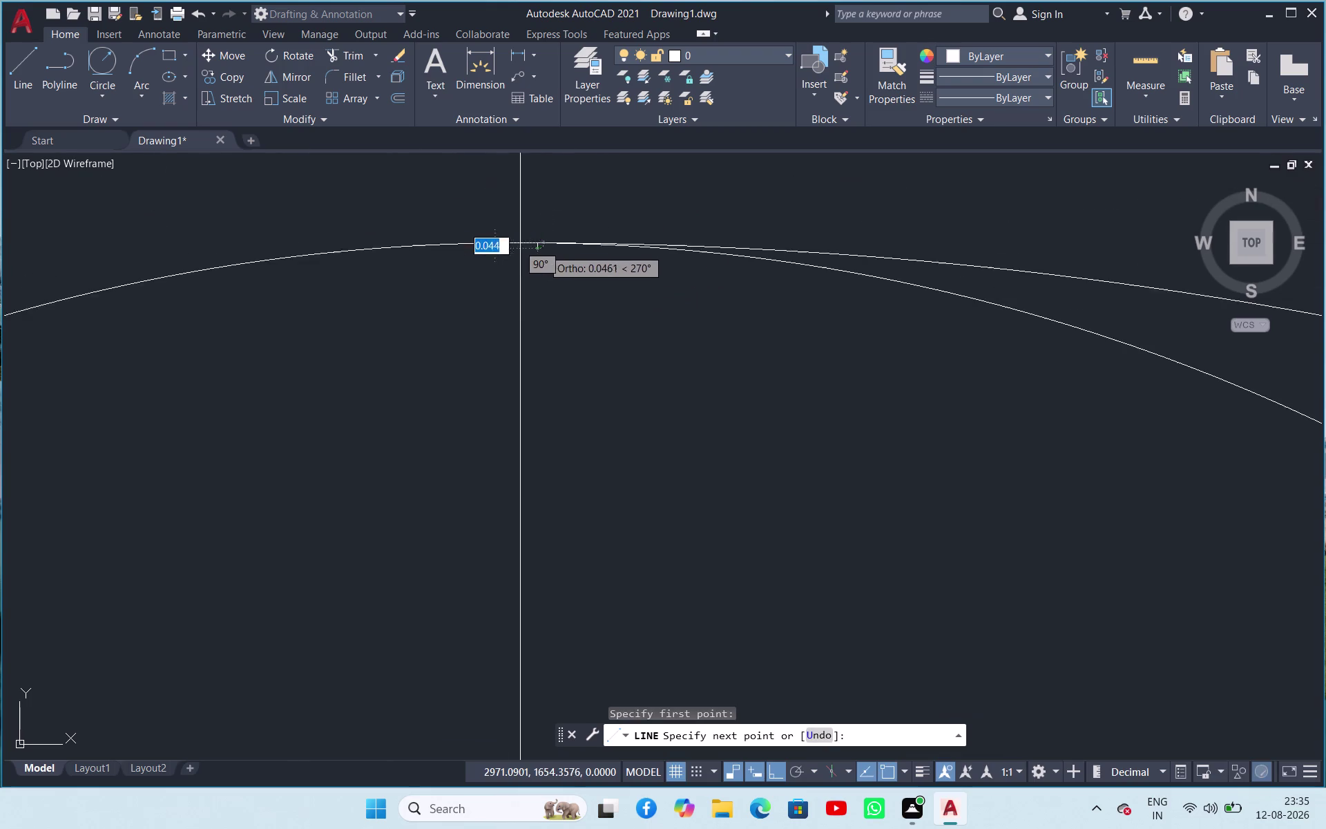
scroll(down, 3)
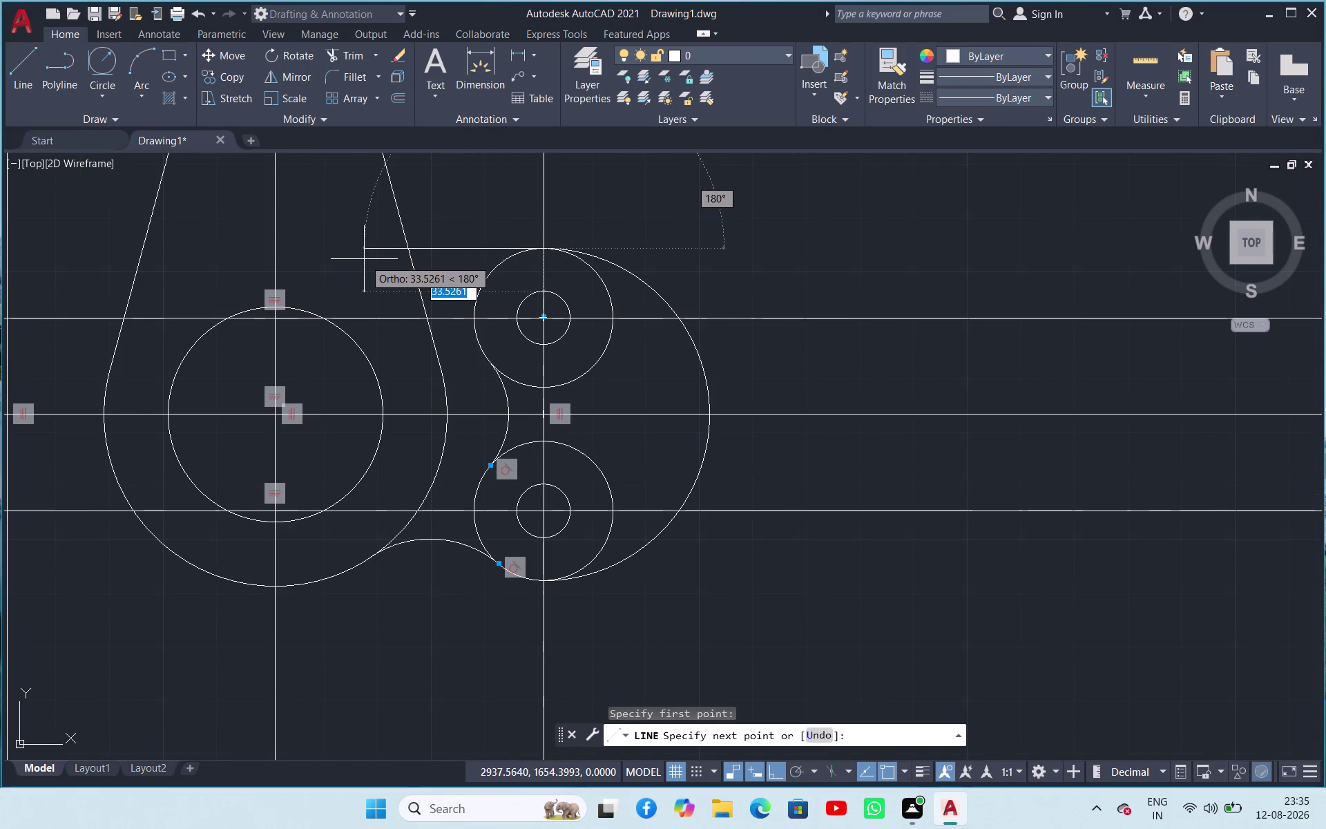
click(364, 261)
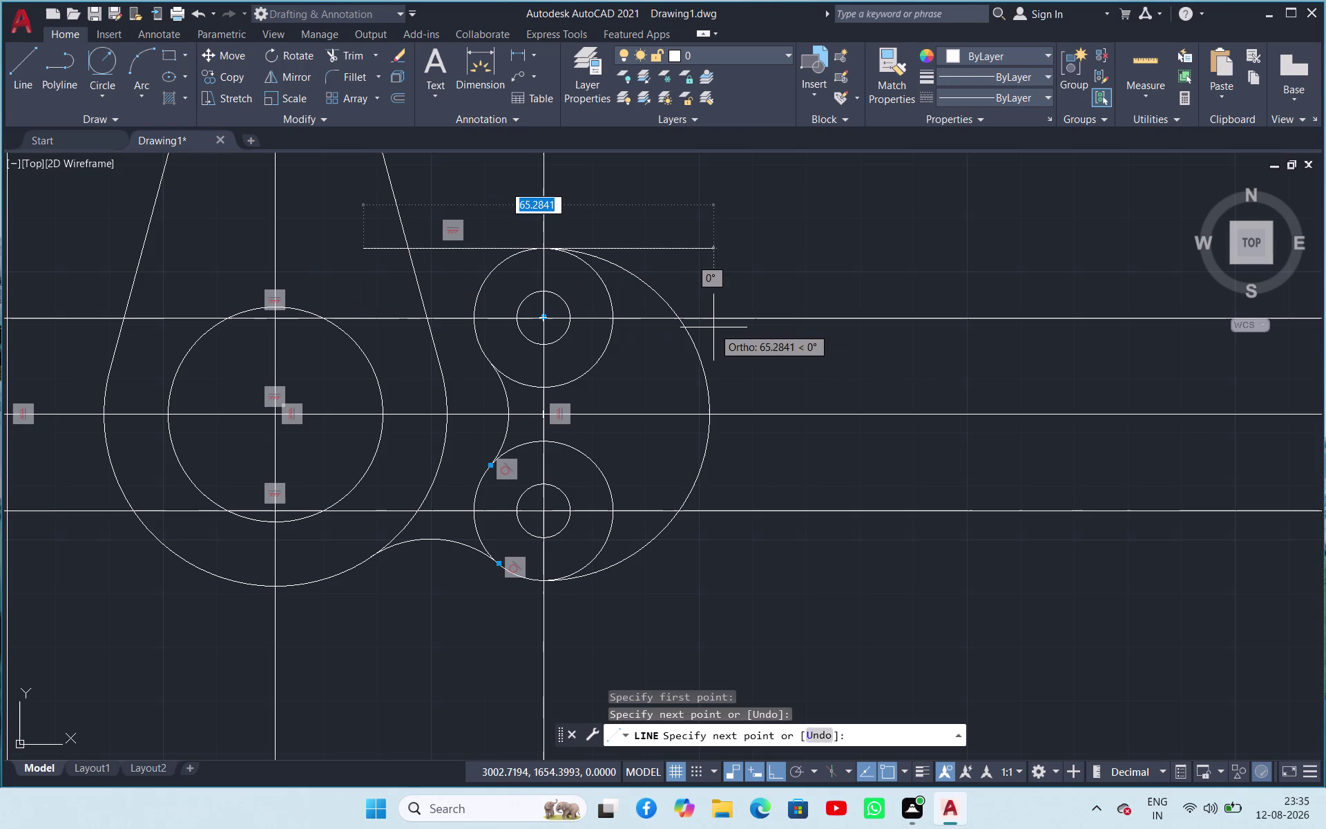
key(Escape)
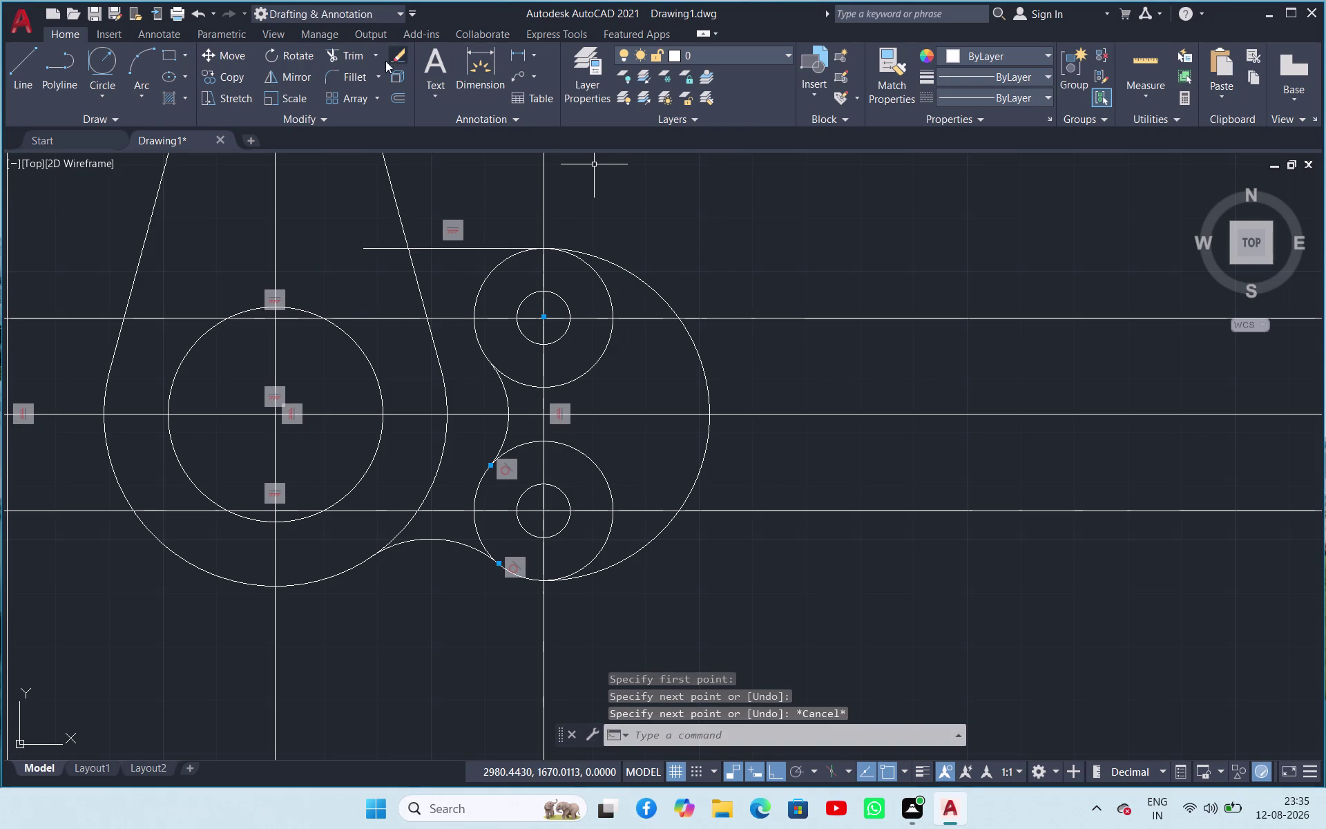
Trim off the new top line's overhanging end.
click(351, 54)
key(space)
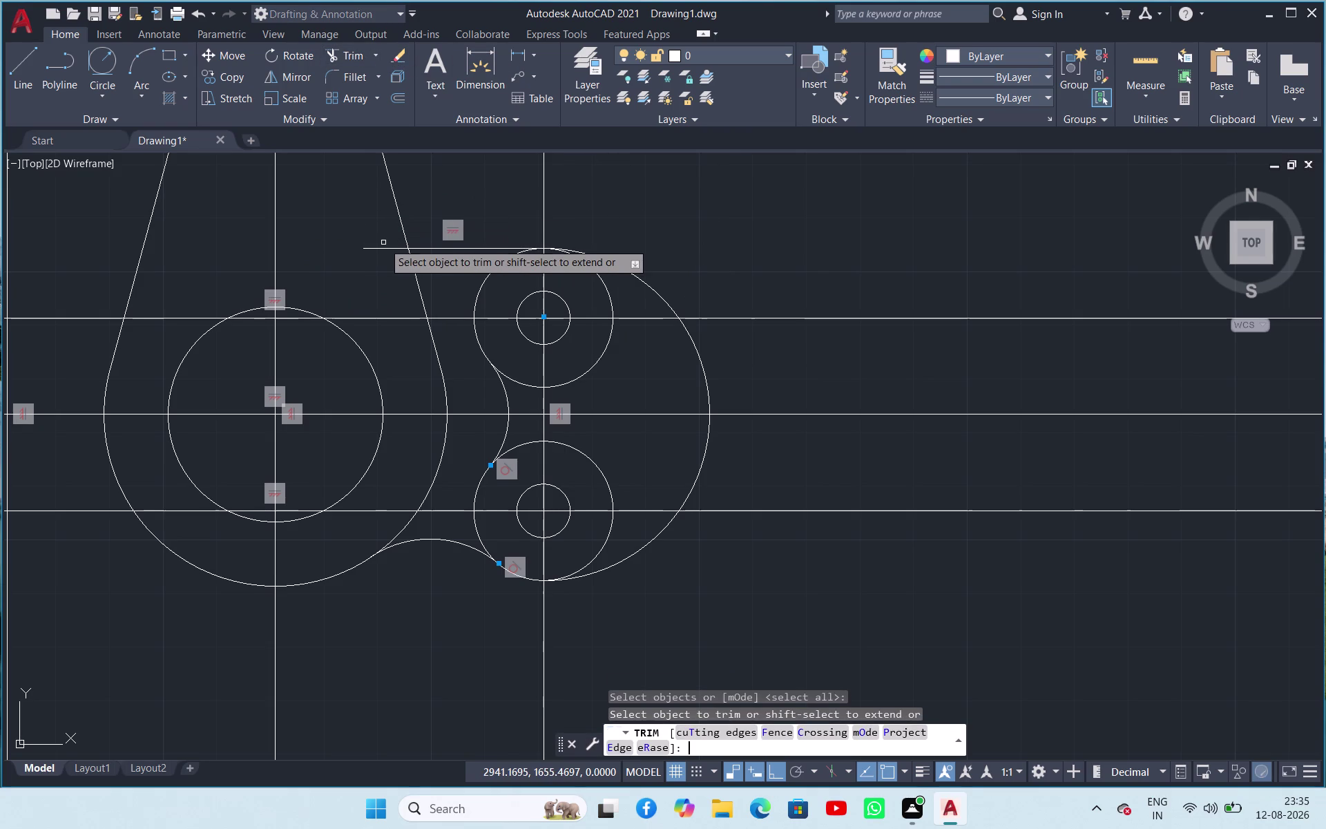
click(384, 250)
scroll(up, 3)
scroll(down, 3)
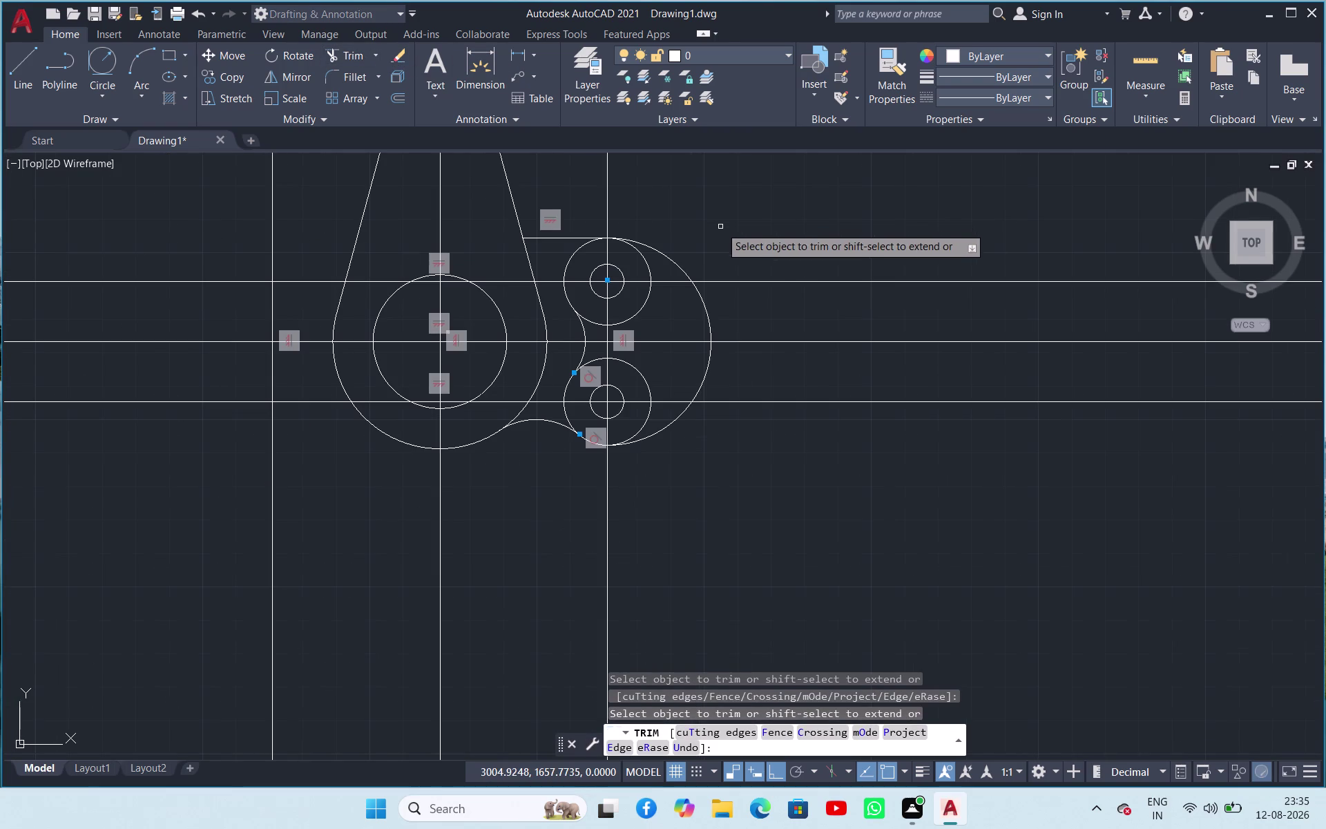
key(Escape)
scroll(up, 3)
scroll(down, 3)
scroll(down, 3)
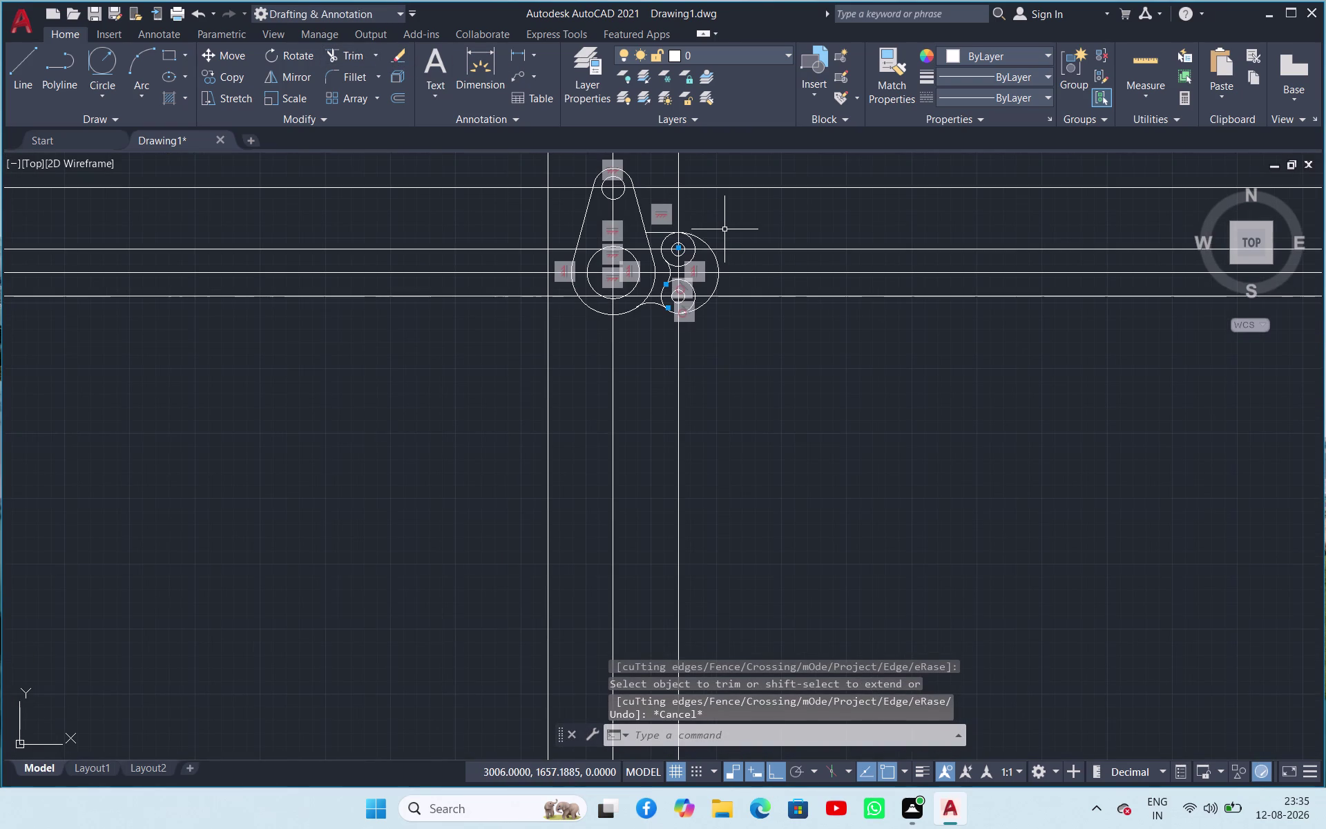
scroll(up, 3)
Mirror the right circle pairs, arcs and top line about the central vertical axis, keeping originals.
drag(580, 193, 661, 248)
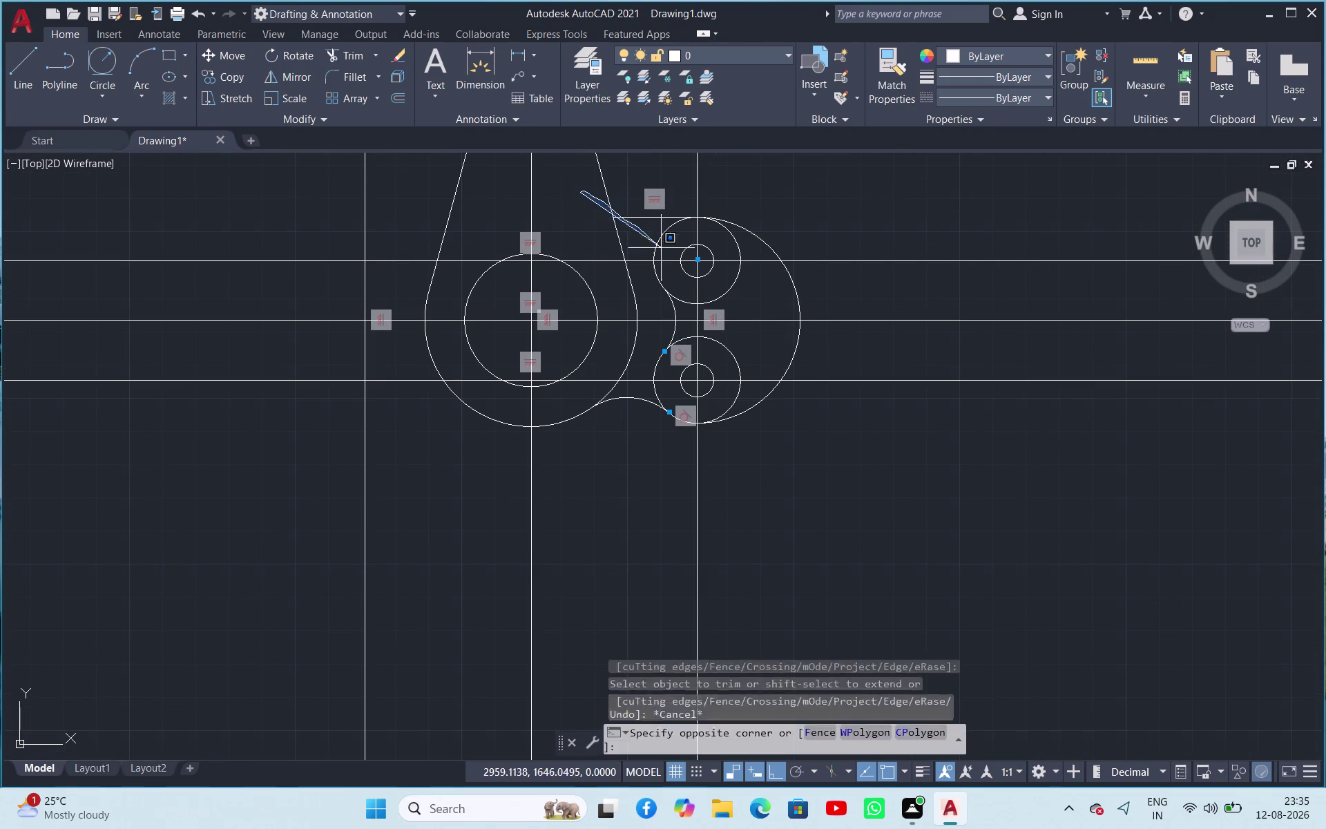
drag(661, 248, 820, 363)
click(581, 184)
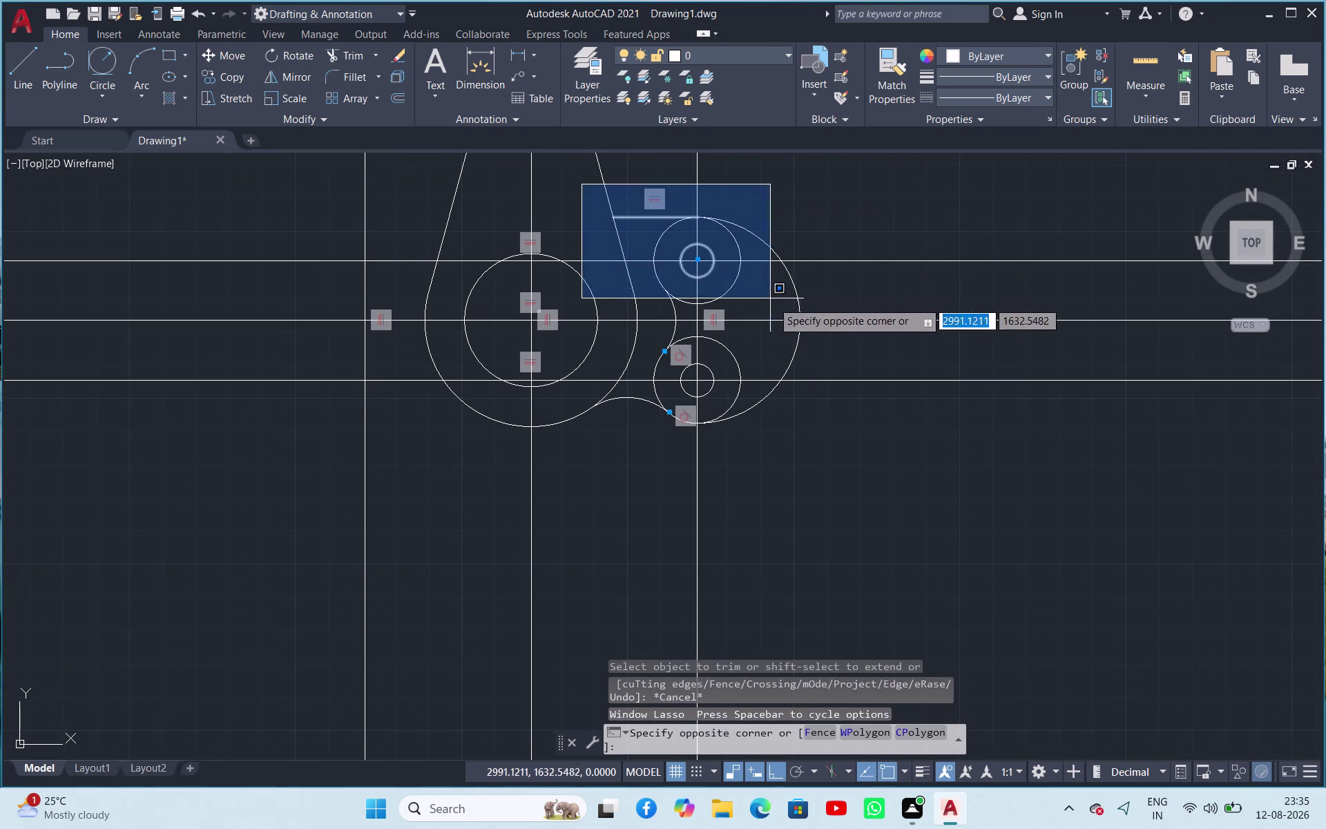
click(824, 454)
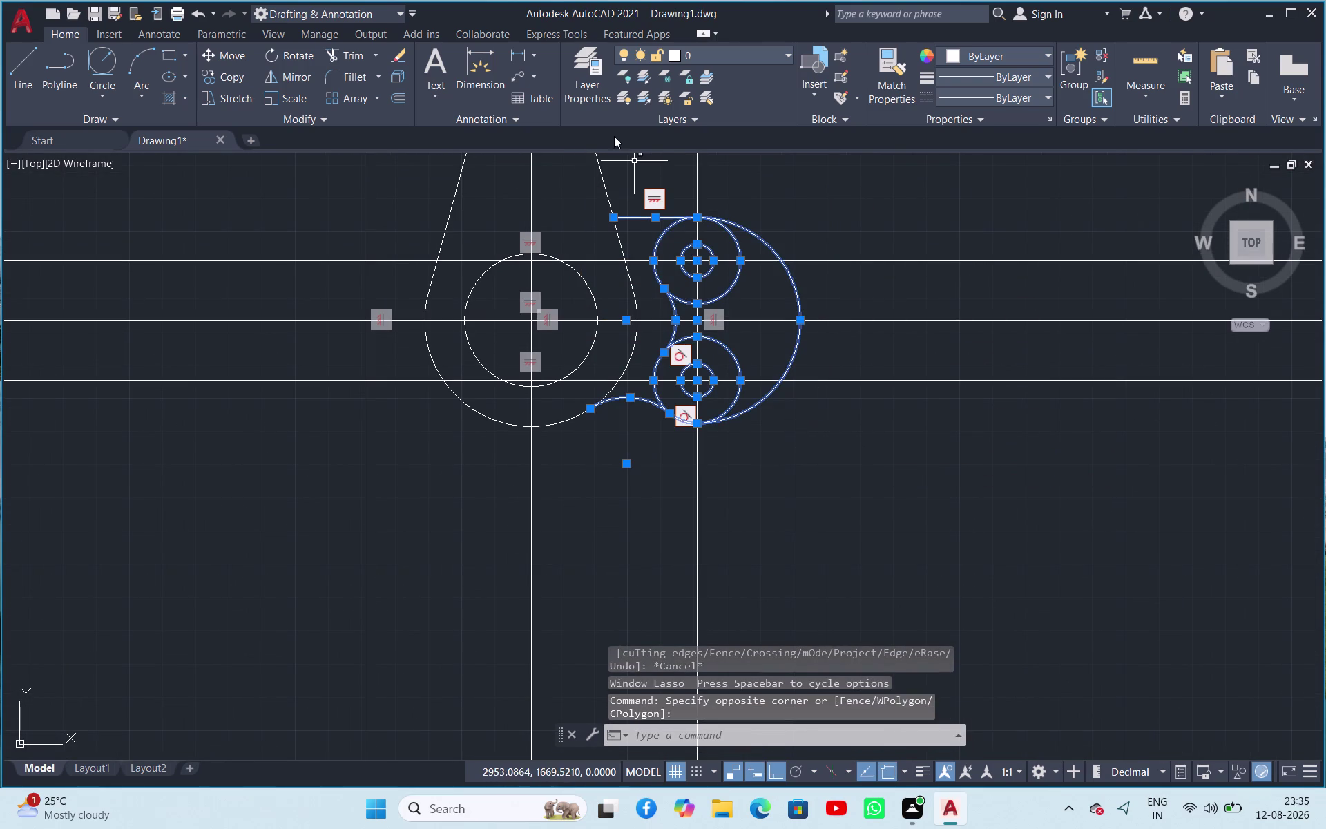
click(309, 78)
scroll(down, 3)
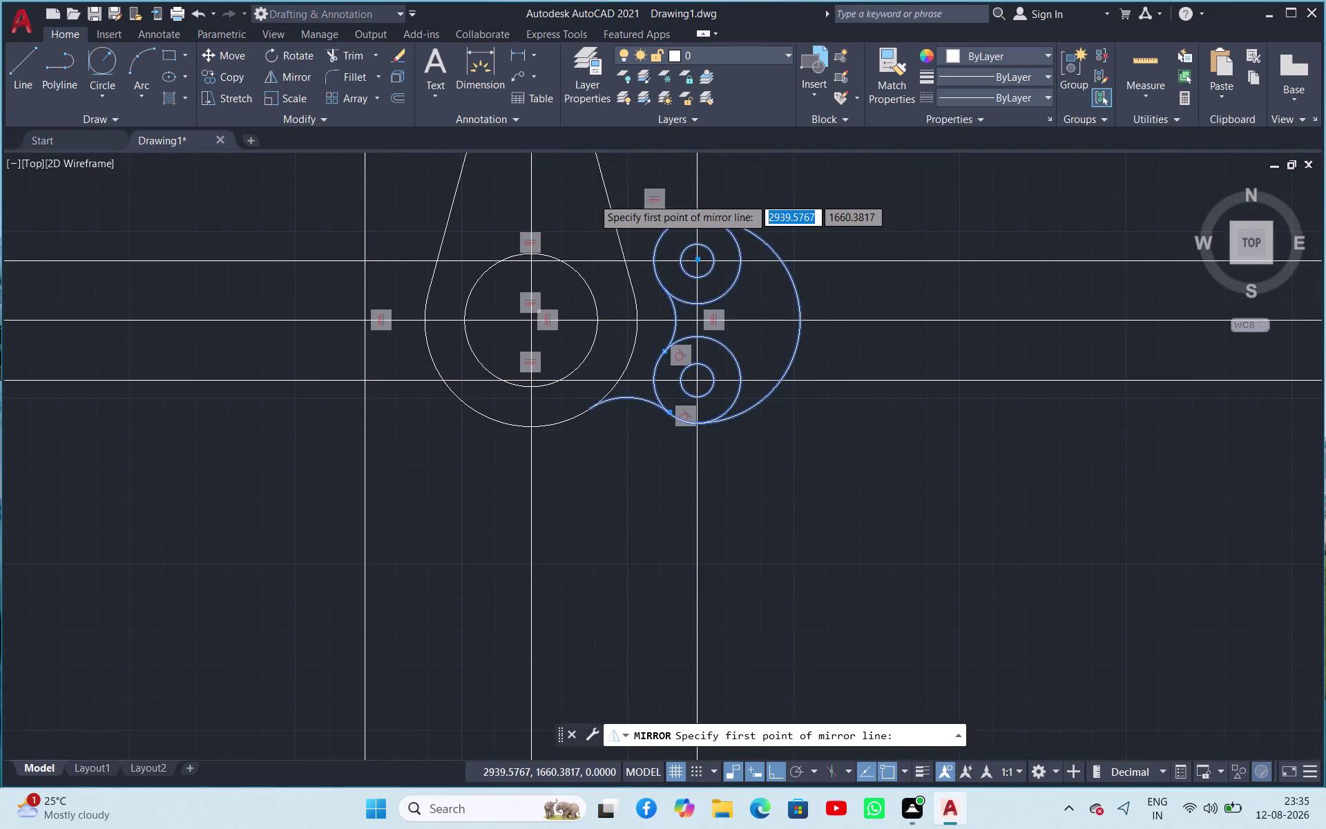
scroll(down, 3)
scroll(up, 3)
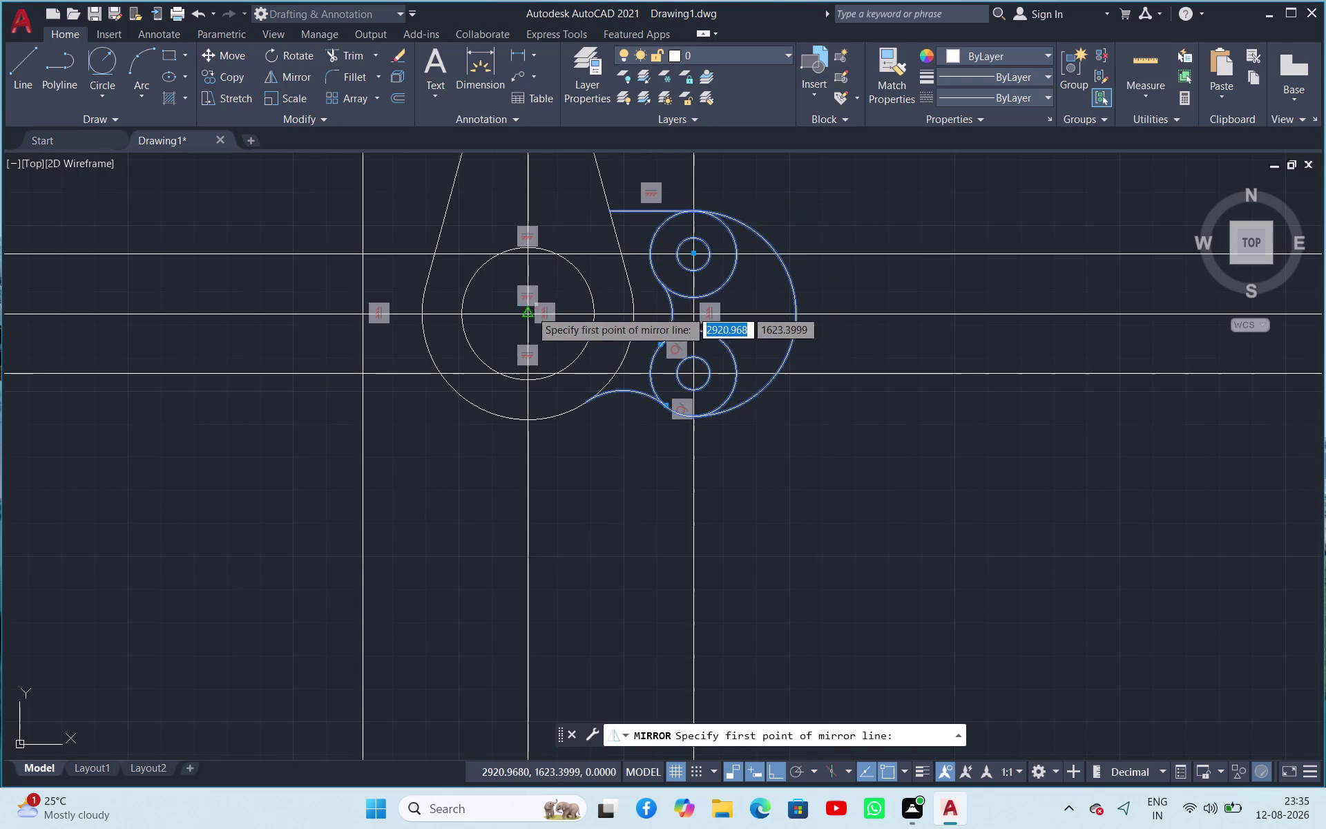
click(527, 312)
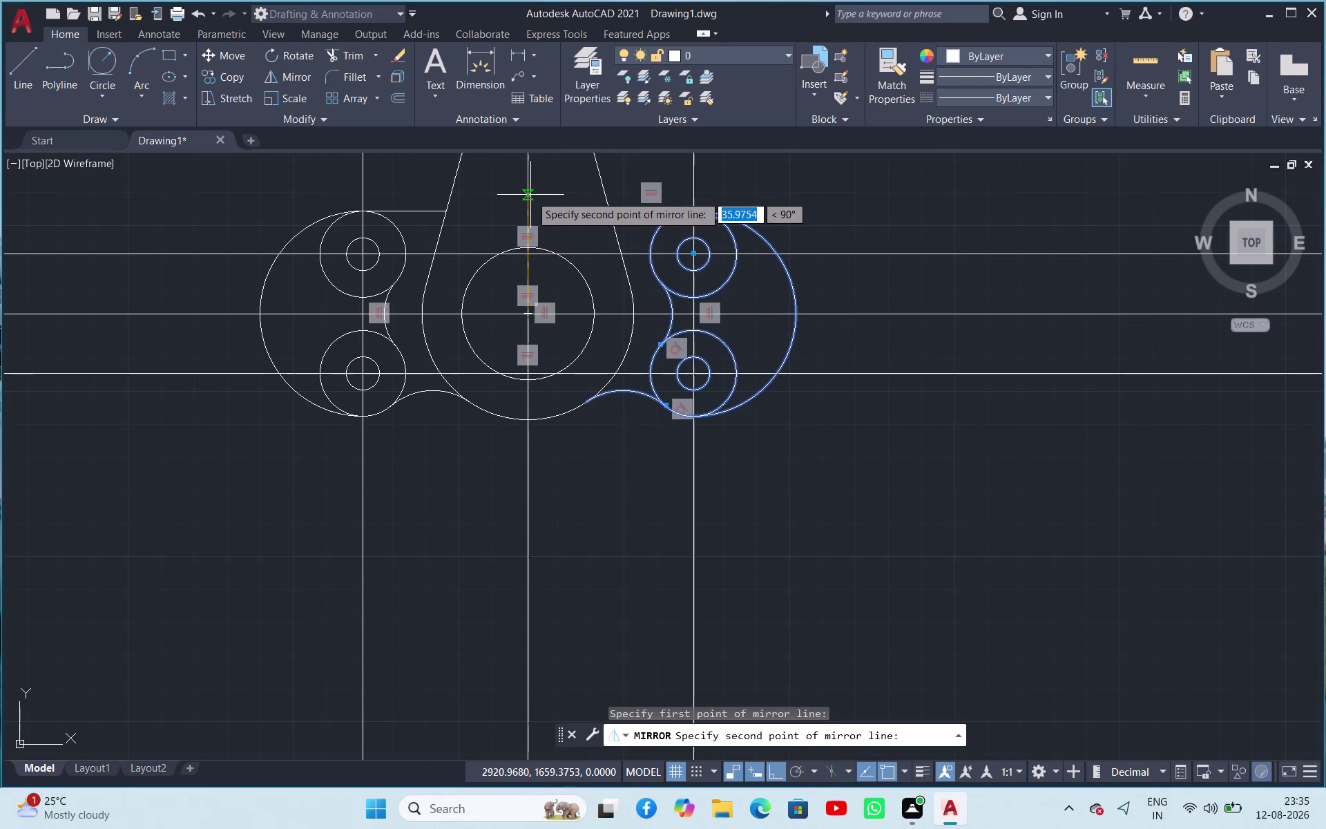
click(531, 194)
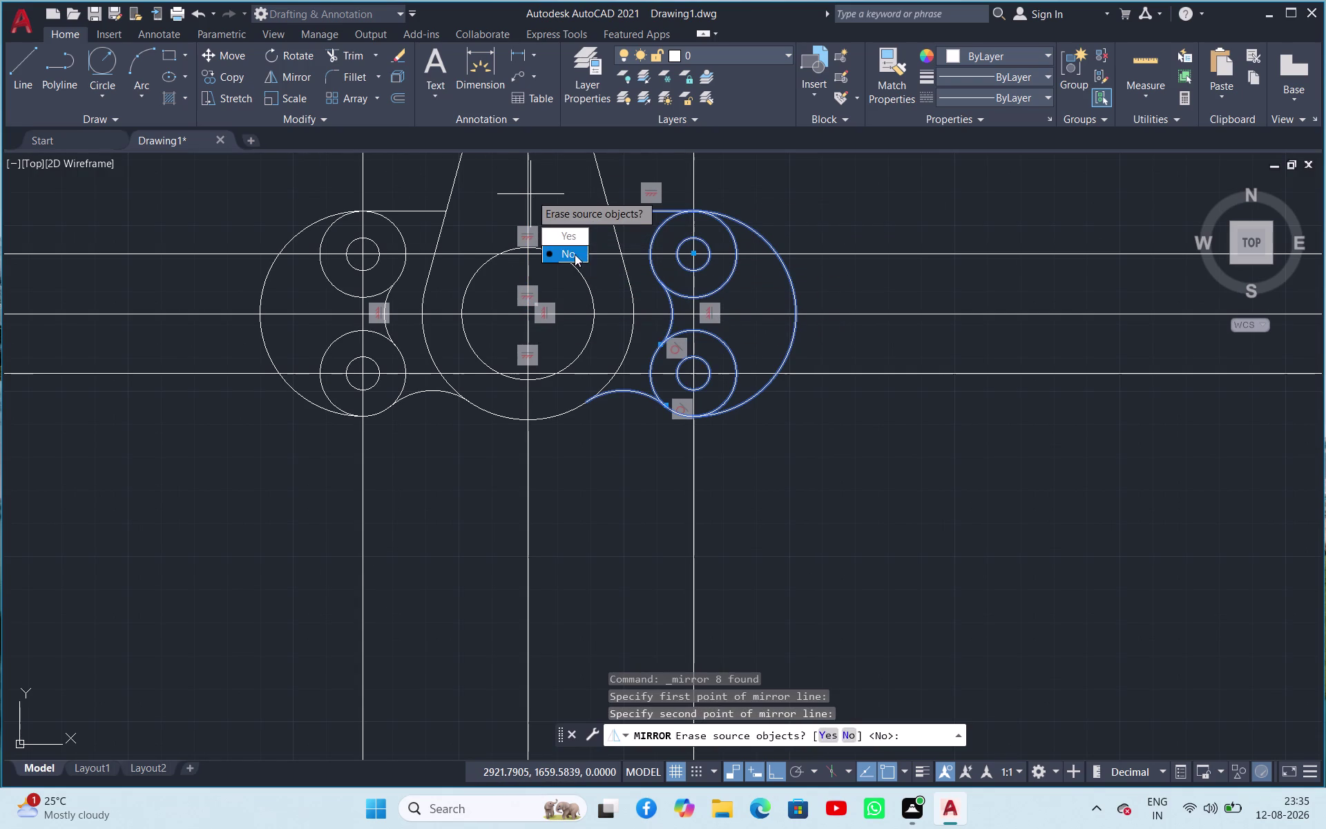
drag(574, 254, 531, 192)
Select the lower horizontal construction line.
scroll(up, 3)
scroll(down, 3)
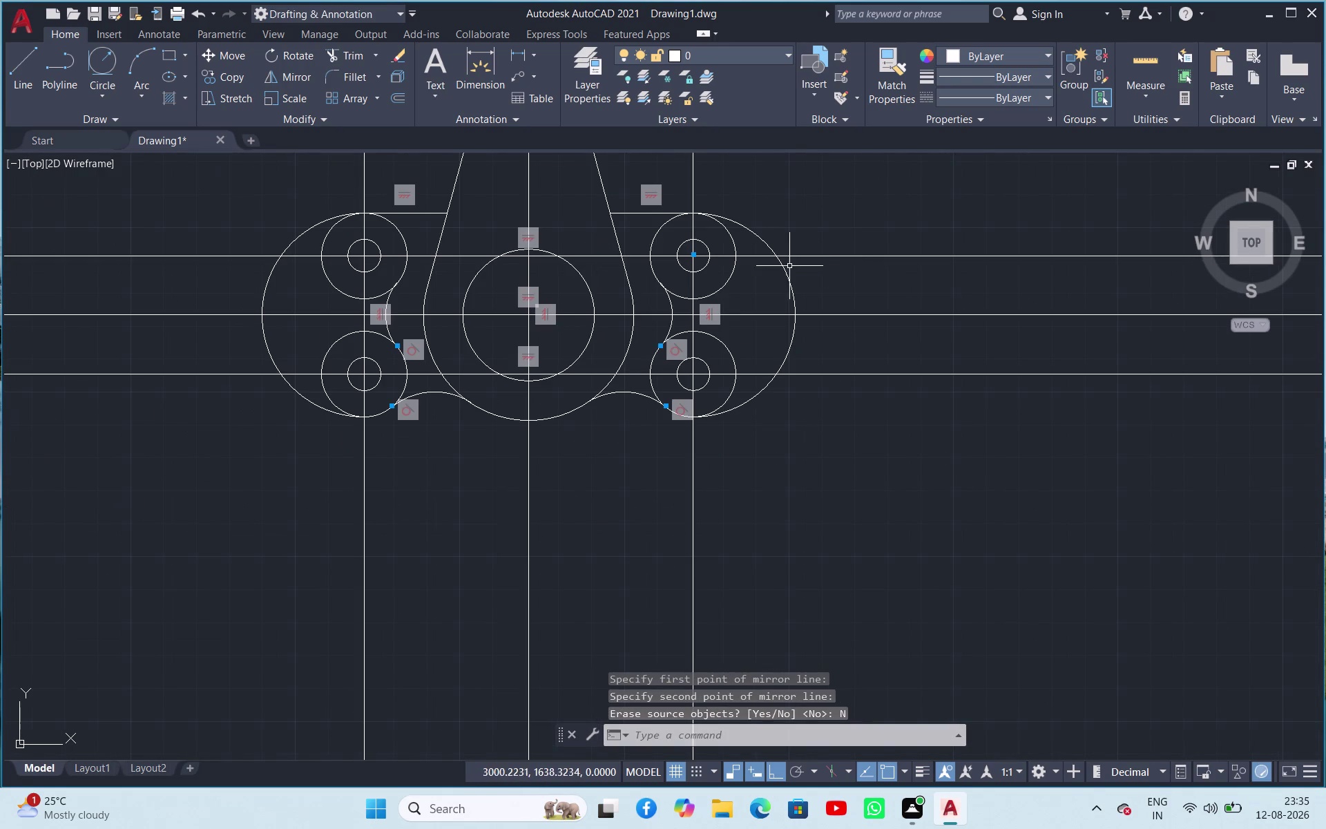
click(605, 376)
Delete the lower, middle and upper horizontal construction lines.
key(Delete)
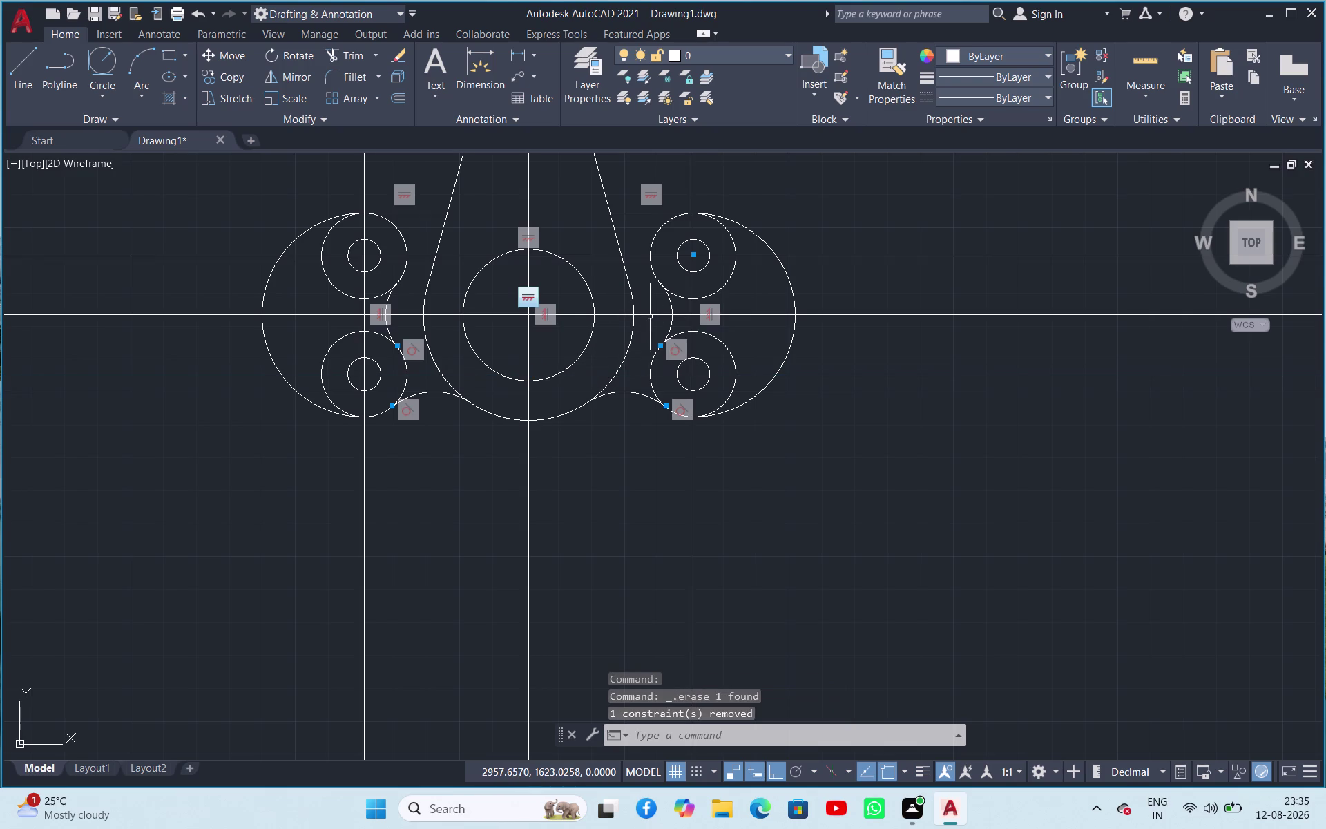
click(622, 316)
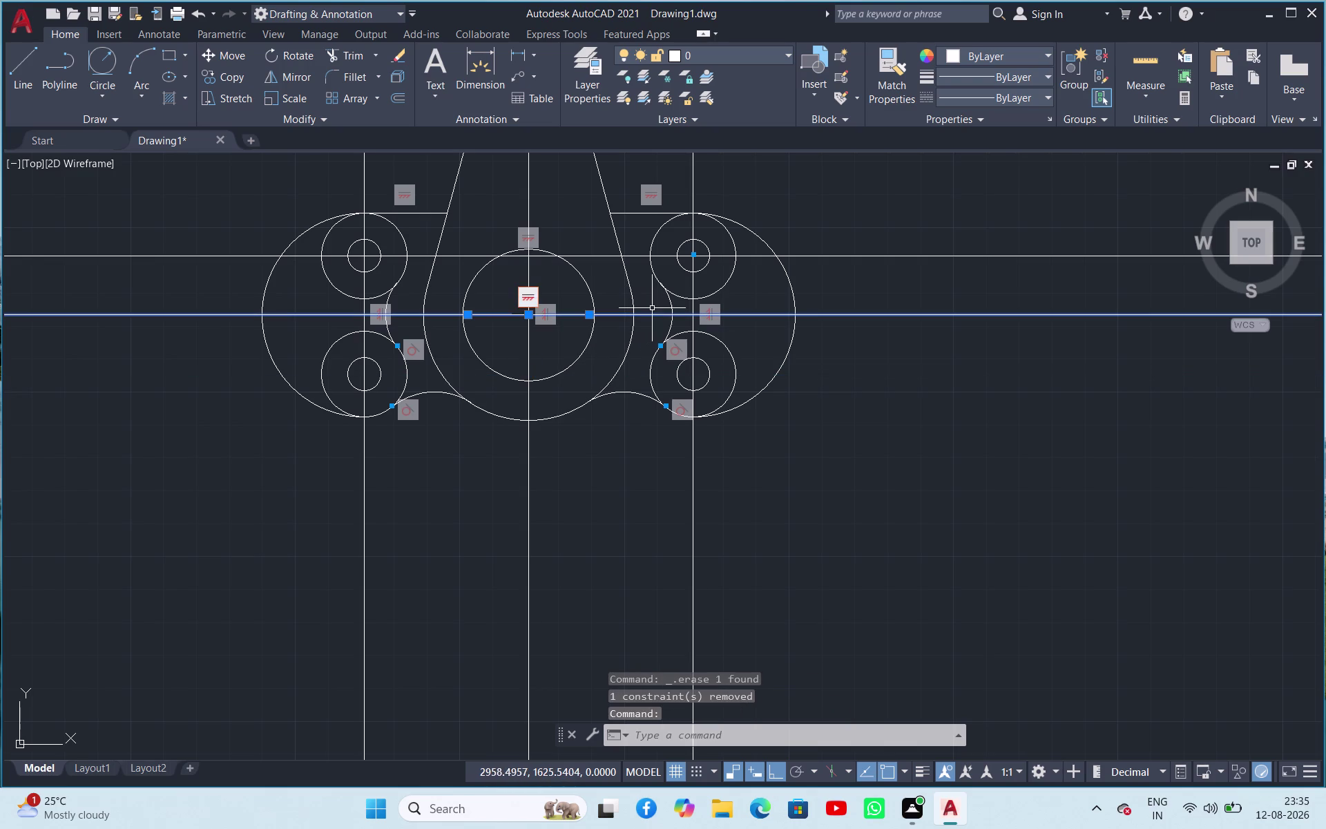
key(Delete)
click(607, 254)
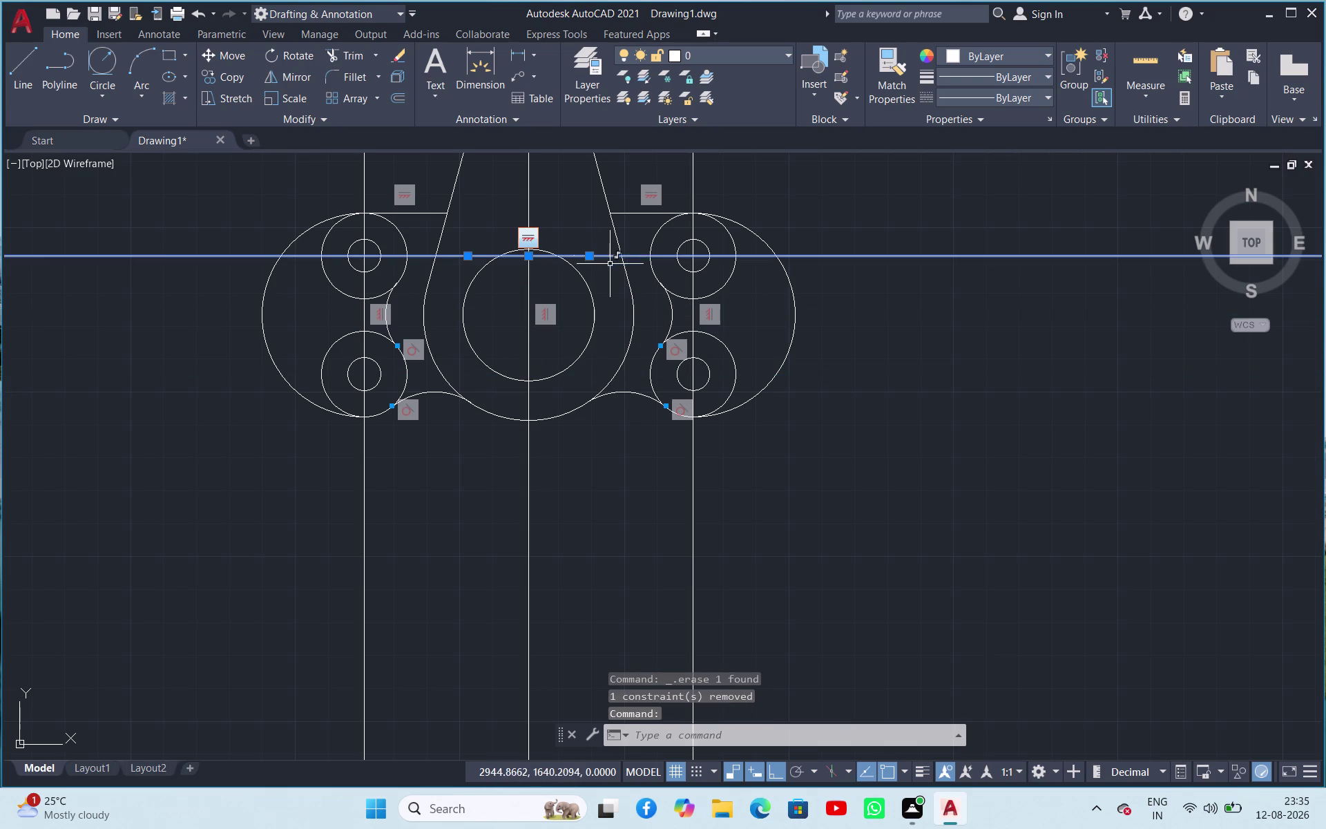
key(Delete)
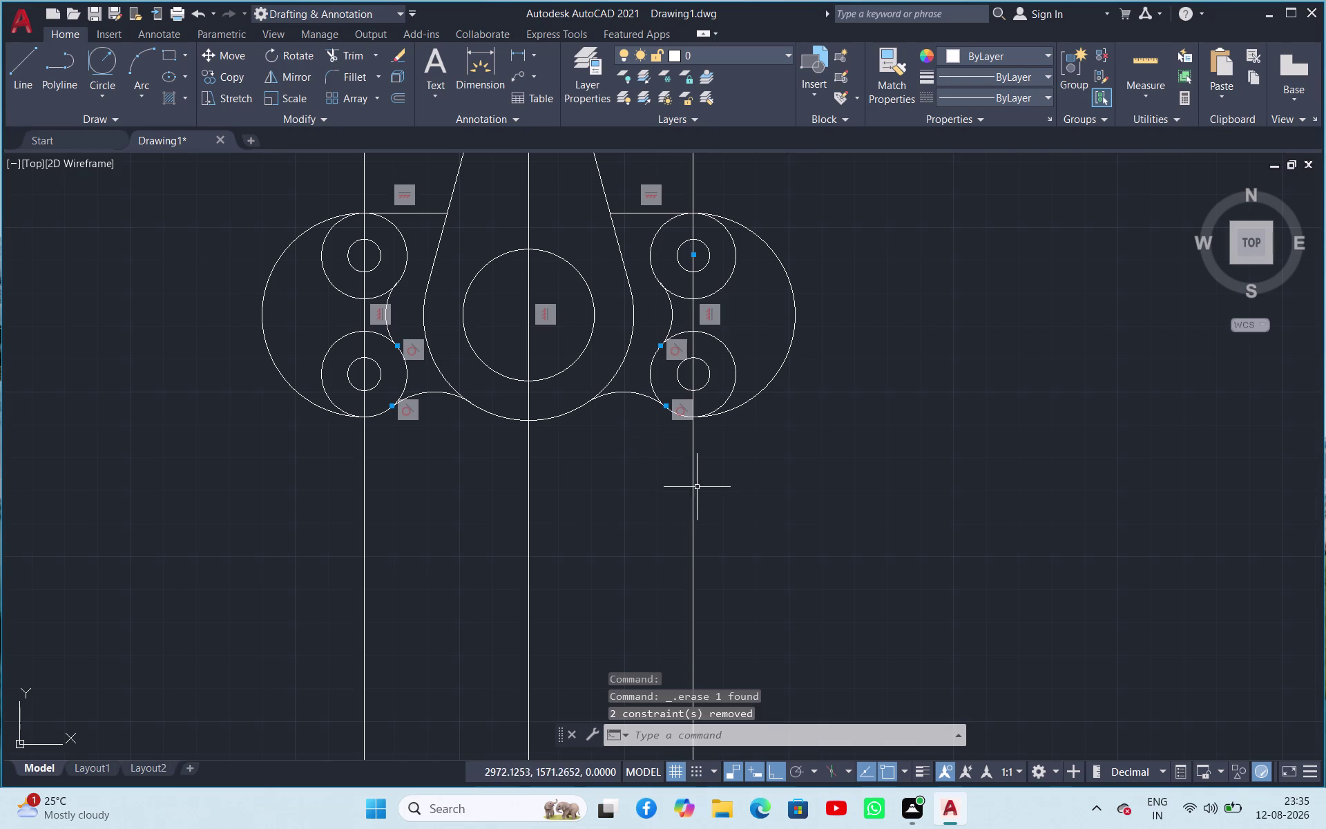
Crossing-select and delete the three vertical construction lines.
drag(740, 518, 282, 496)
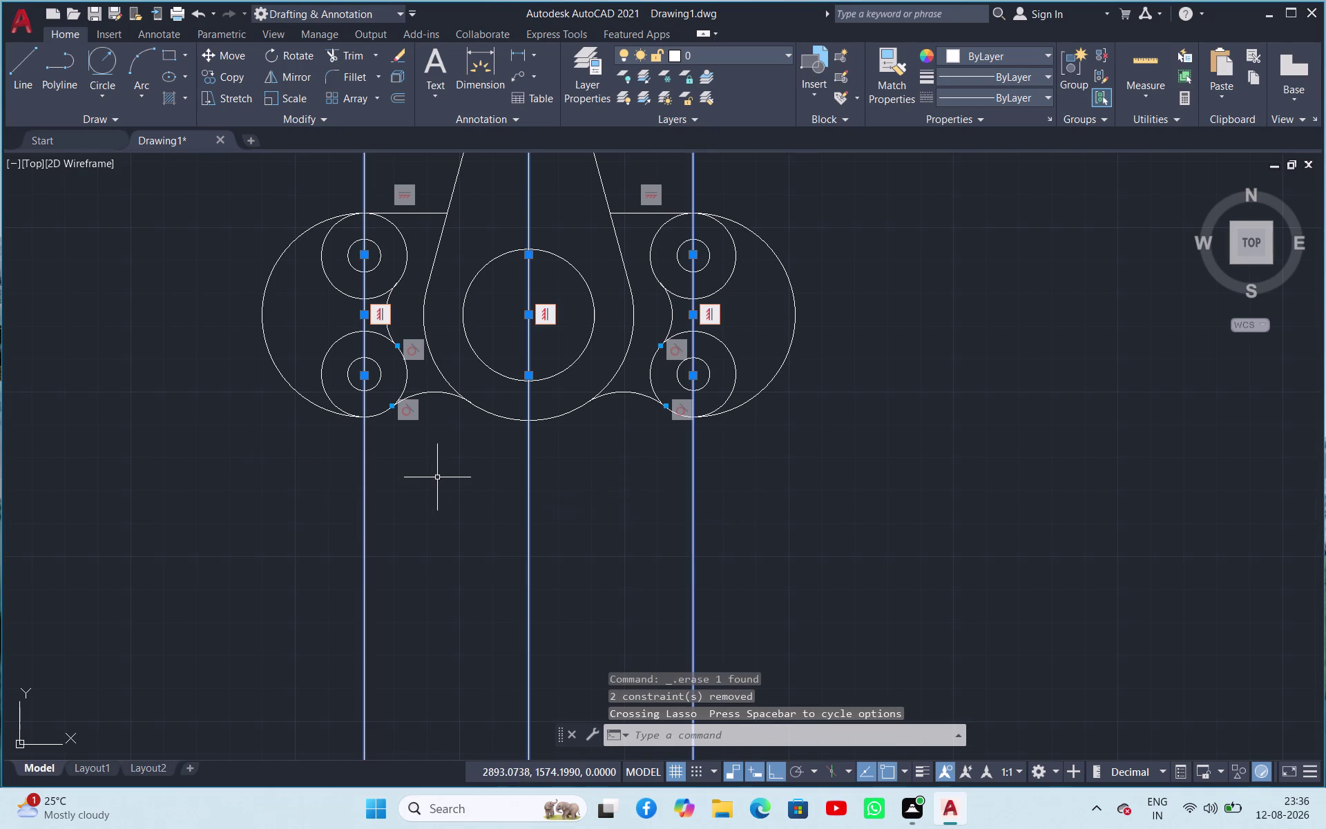
key(Delete)
scroll(up, 3)
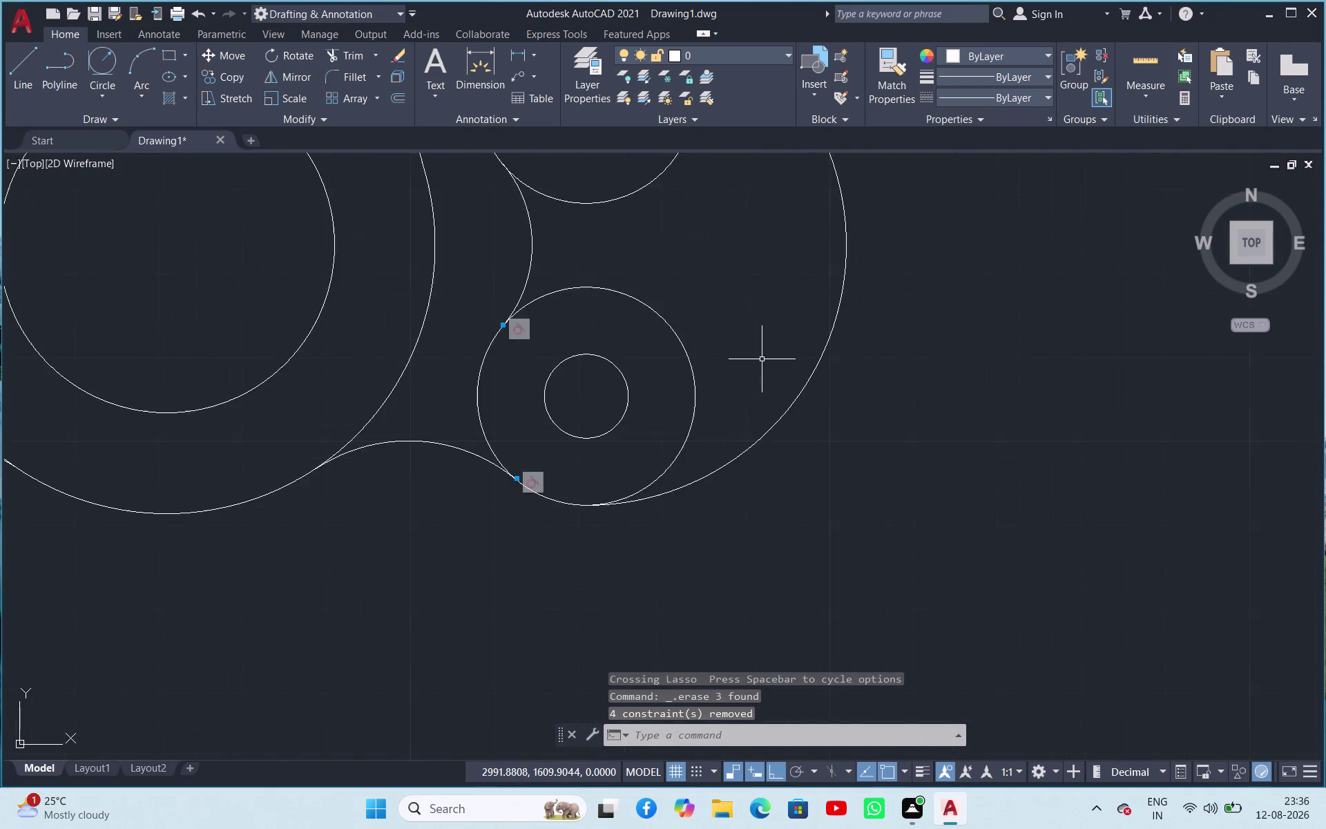
scroll(down, 3)
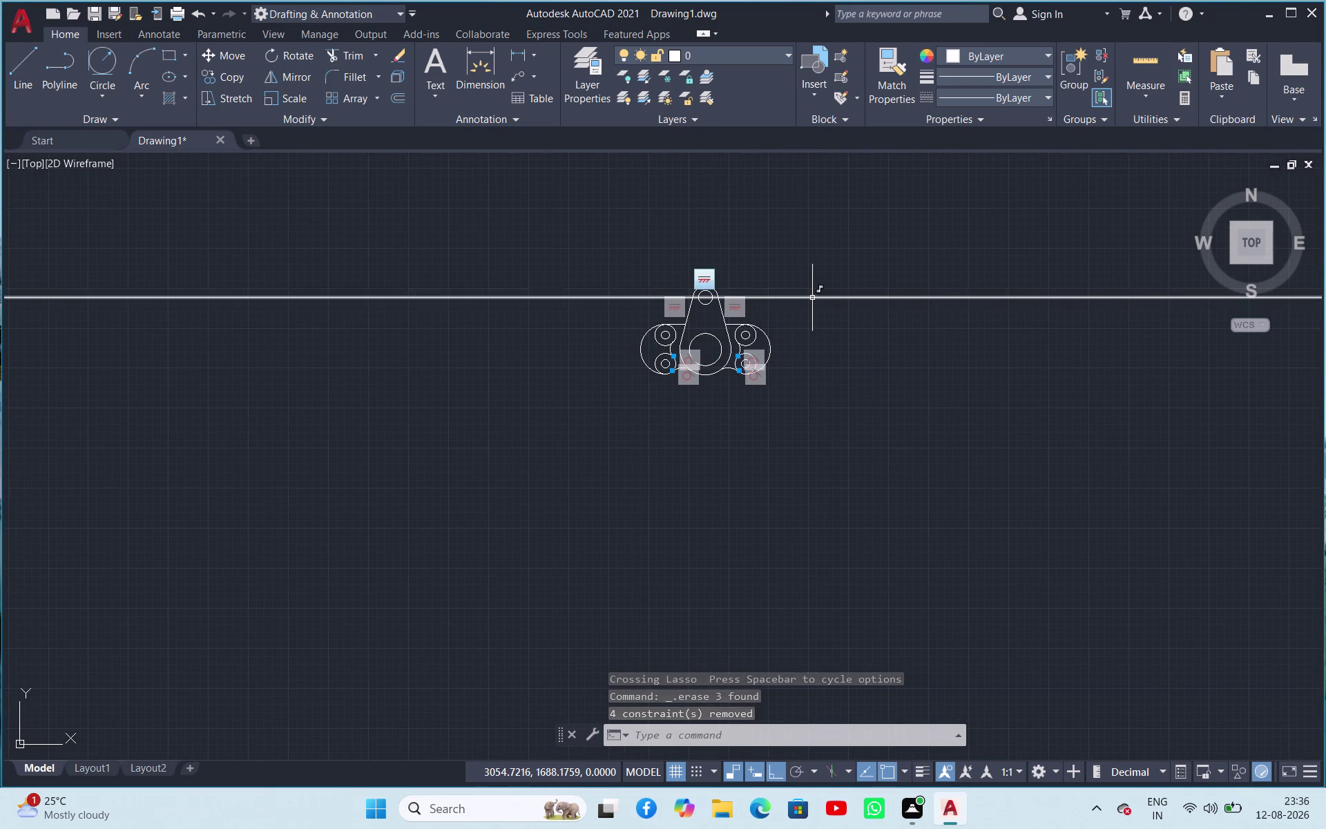
Delete the last remaining horizontal construction line.
click(812, 297)
key(Delete)
scroll(down, 3)
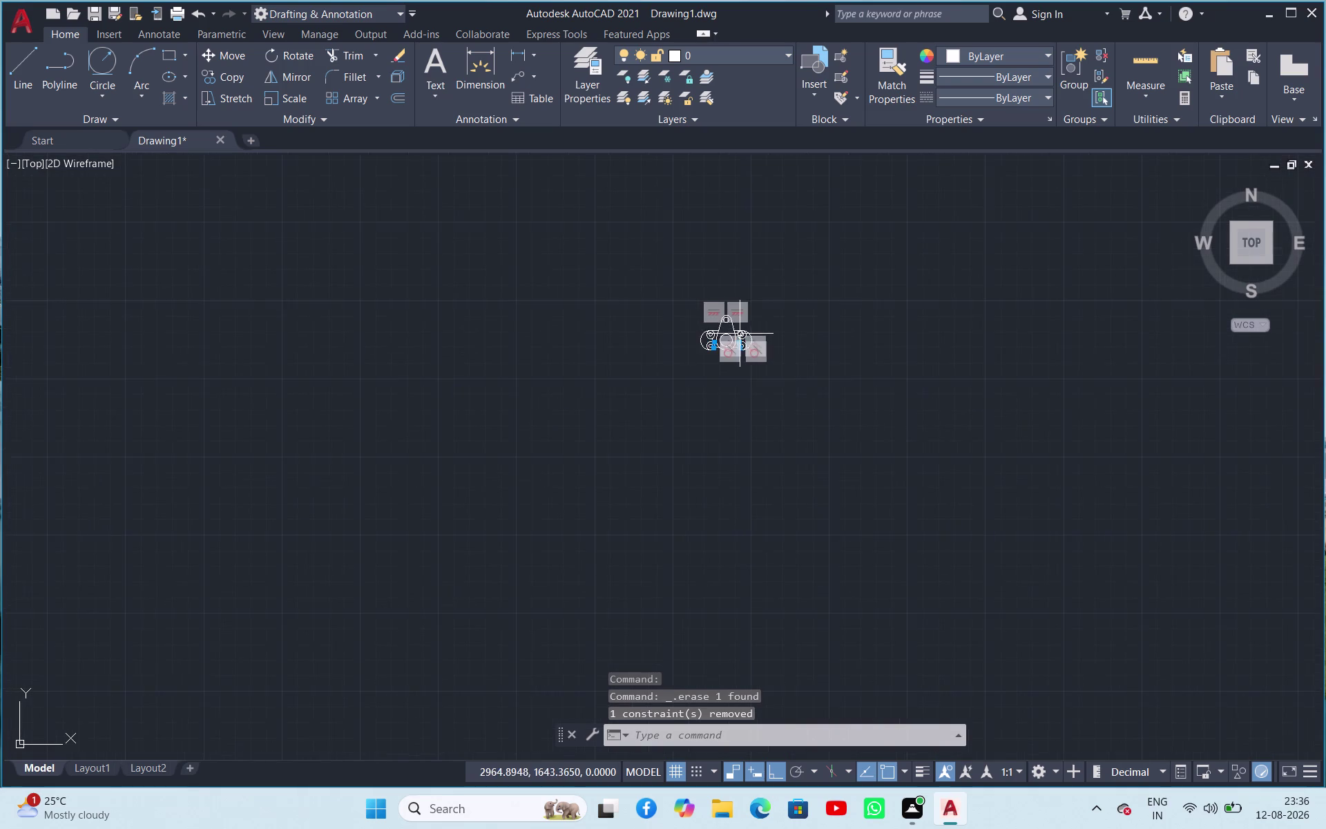
scroll(up, 3)
scroll(down, 3)
Select the whole plate drawing and copy it to the clipboard.
drag(573, 227, 611, 255)
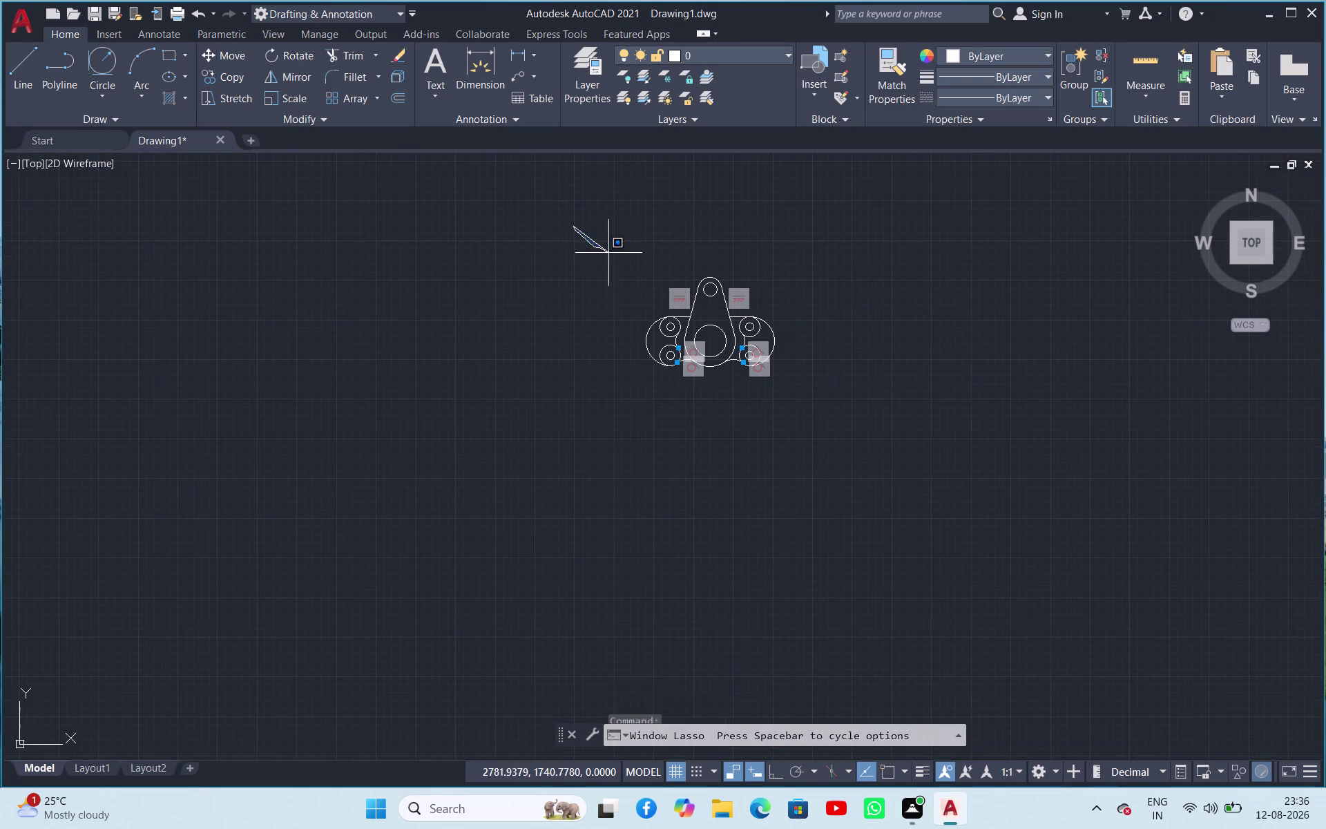
drag(612, 255, 627, 272)
click(604, 244)
click(844, 445)
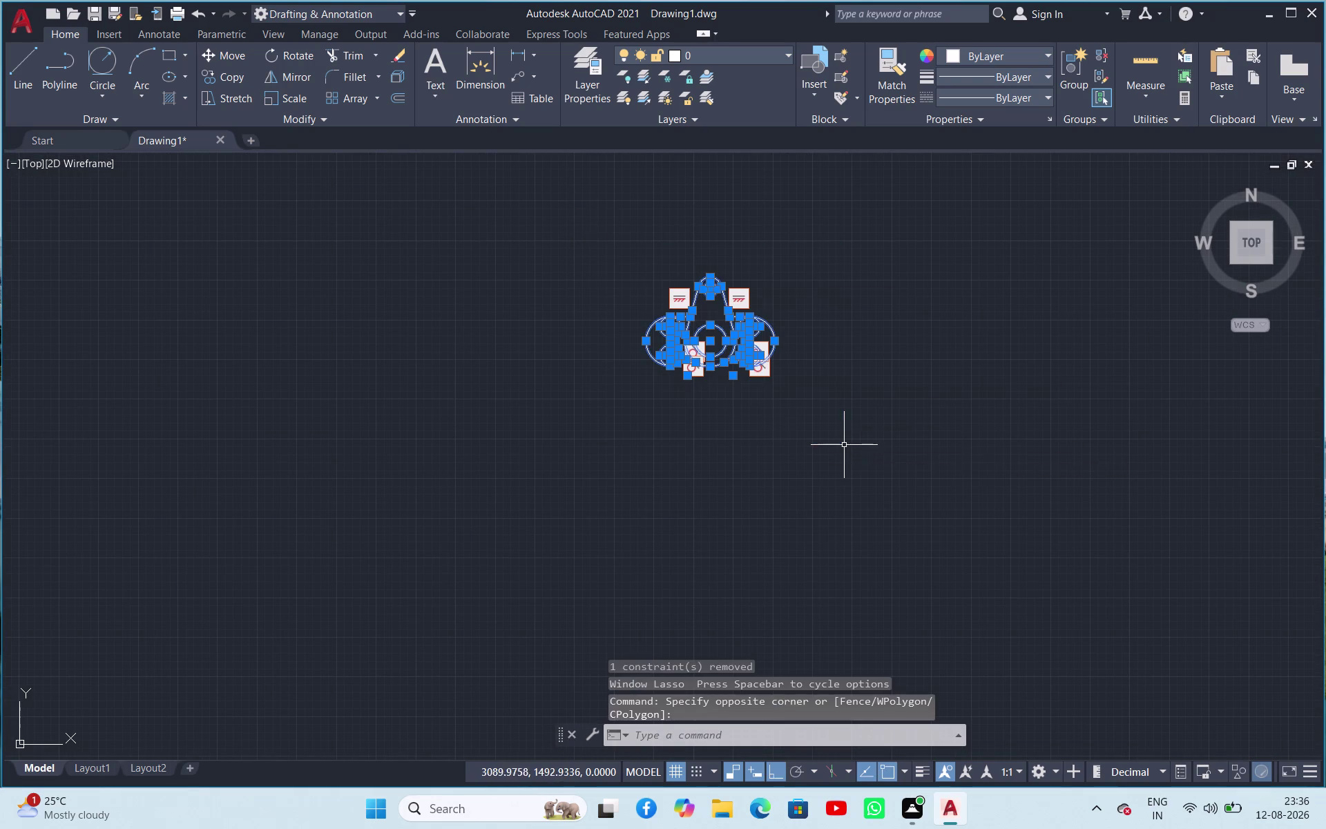
key(ctrl+c)
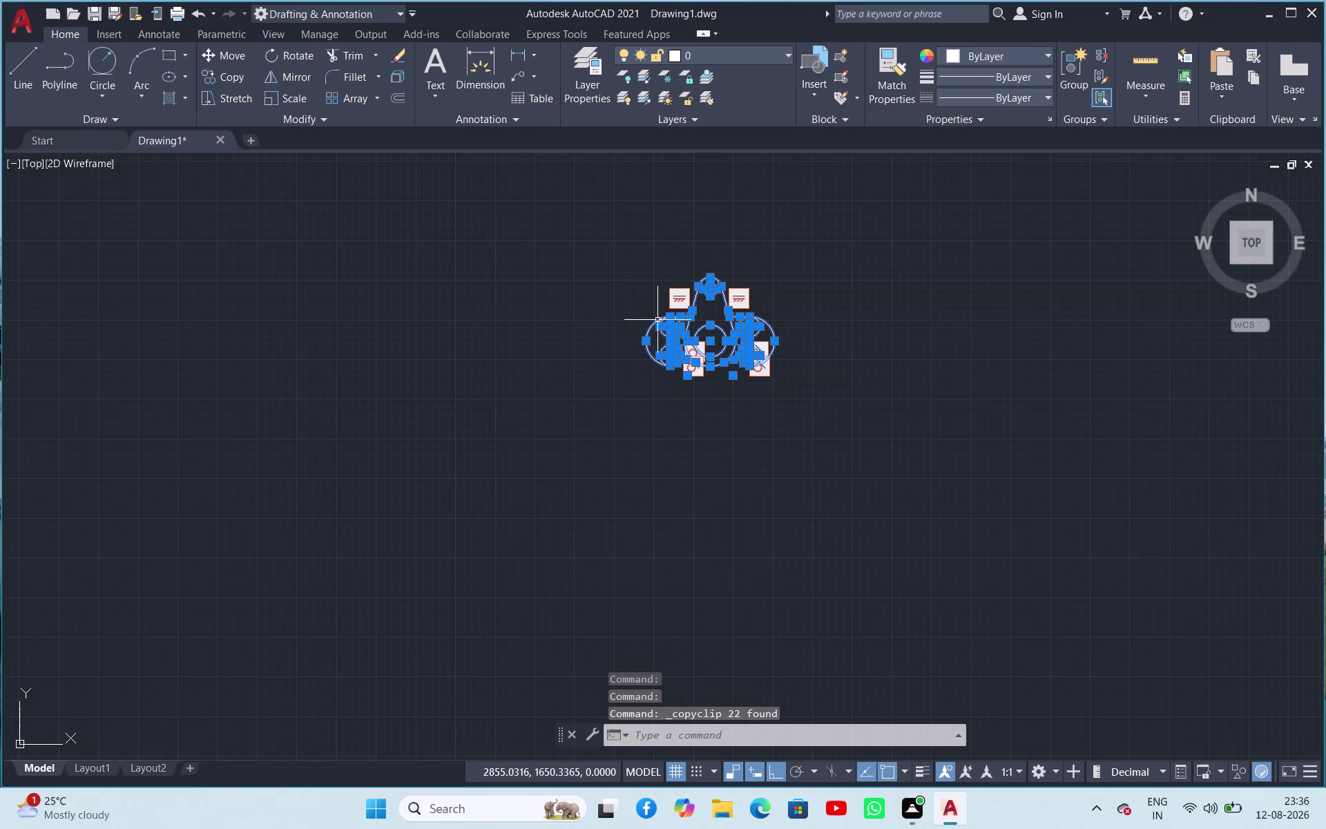
Paste the plate copy to the right of the original.
click(940, 465)
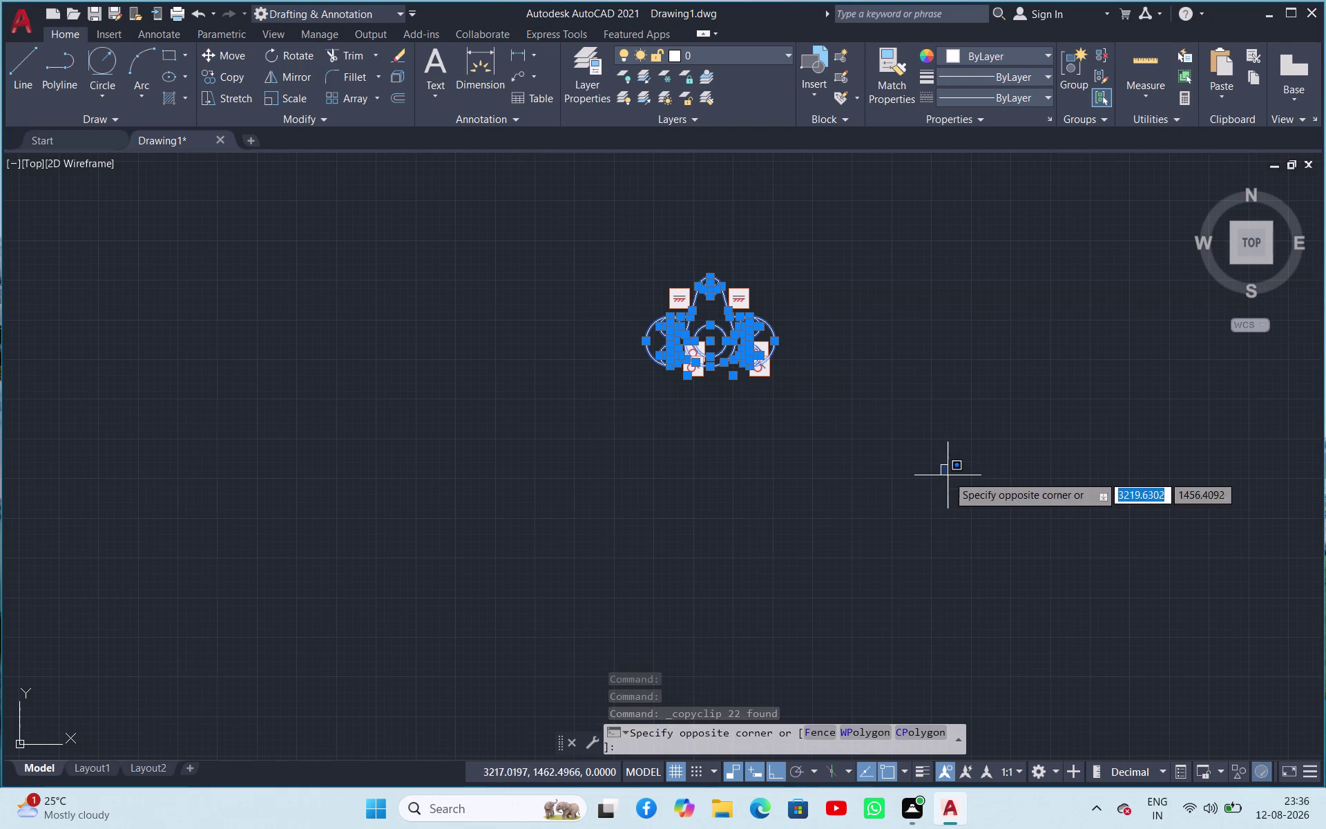
click(949, 484)
key(ctrl+v)
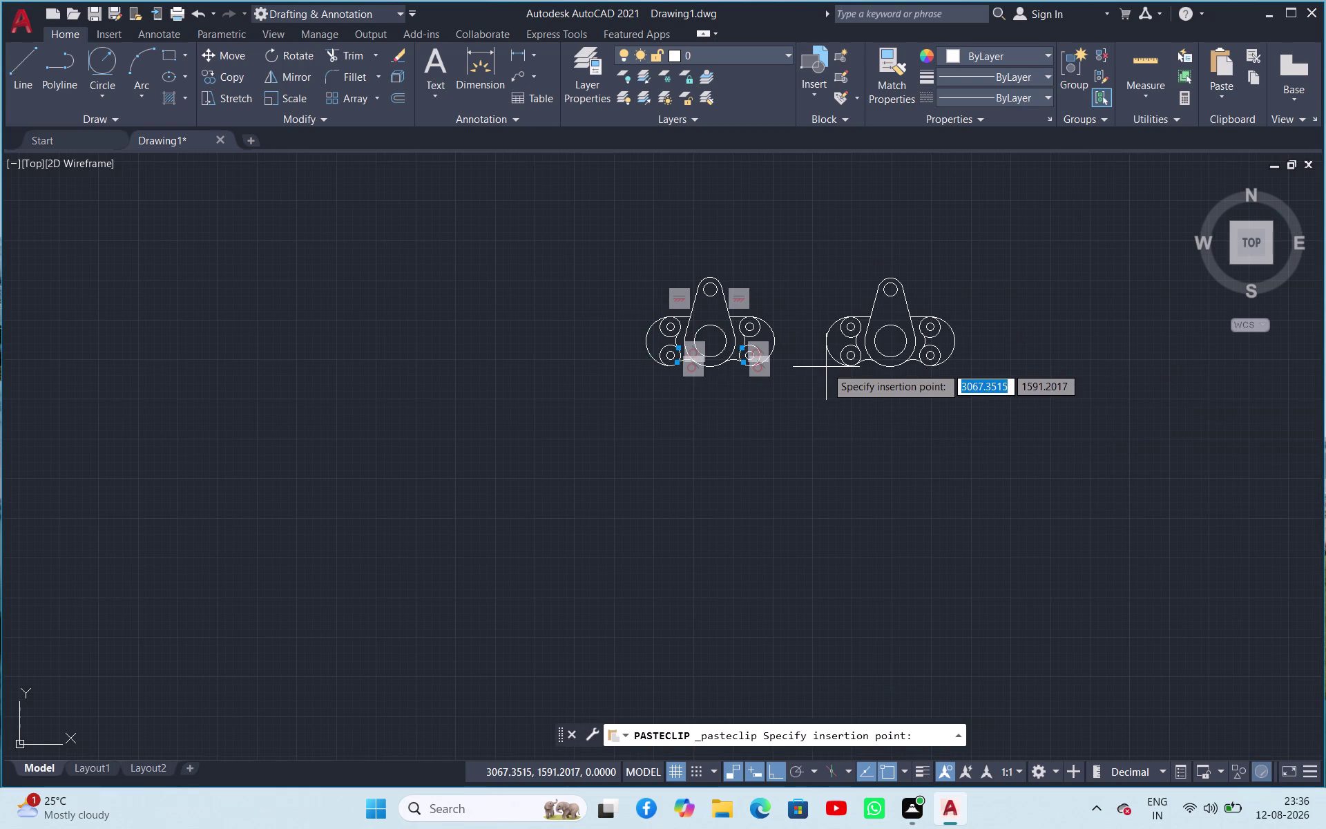
click(823, 364)
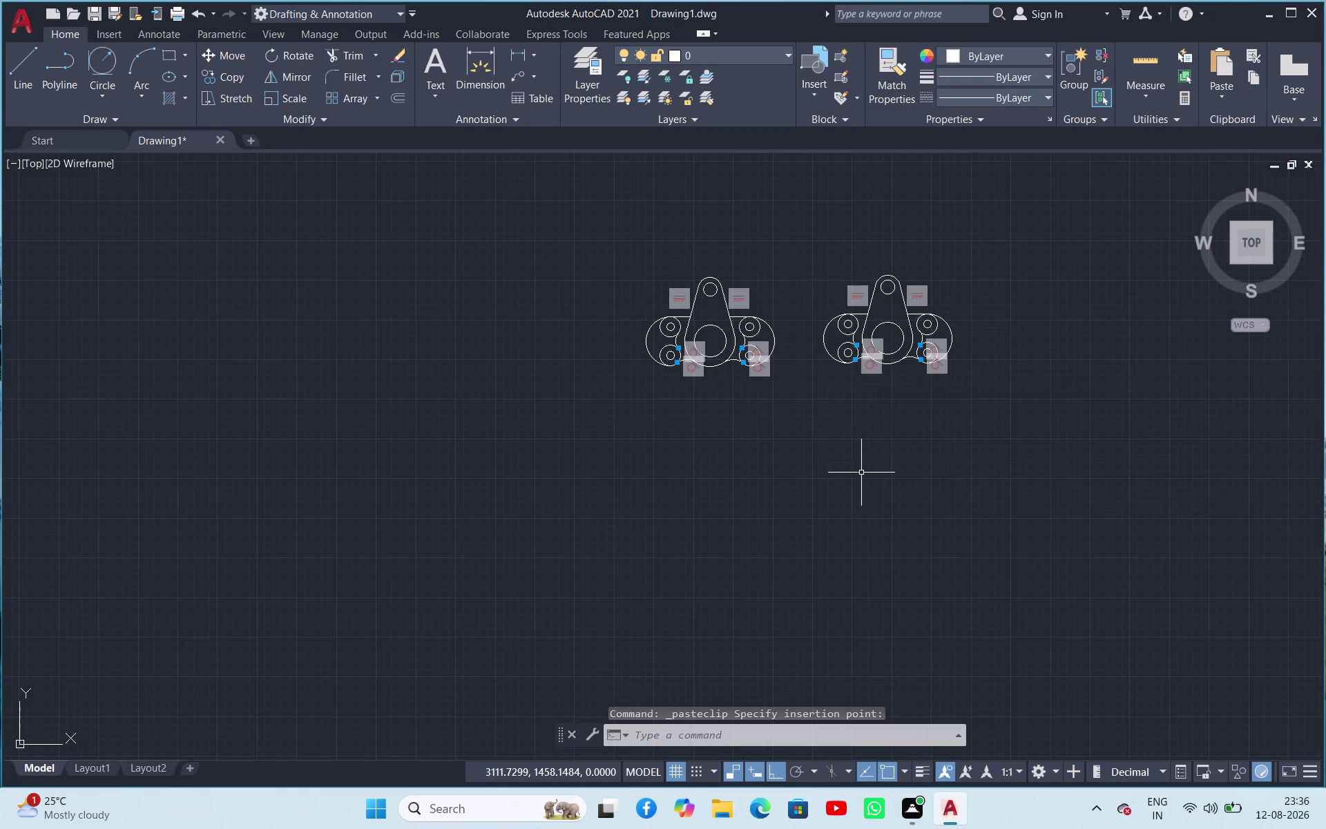
key(Escape)
click(925, 456)
click(957, 485)
scroll(down, 3)
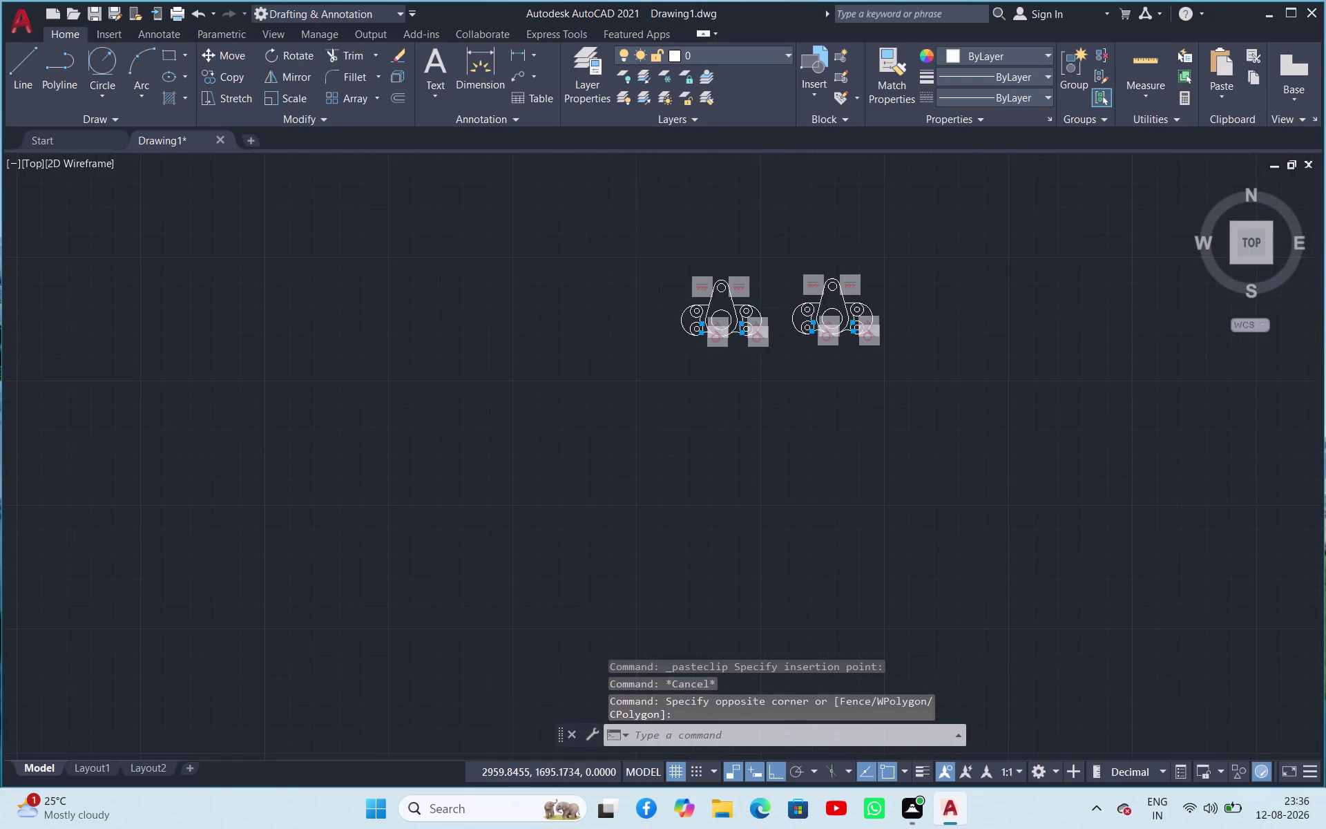
Dimension the top lobe's small hole as R8.5 and its outer arc as R15.
scroll(up, 3)
scroll(up, 3)
scroll(up, 3)
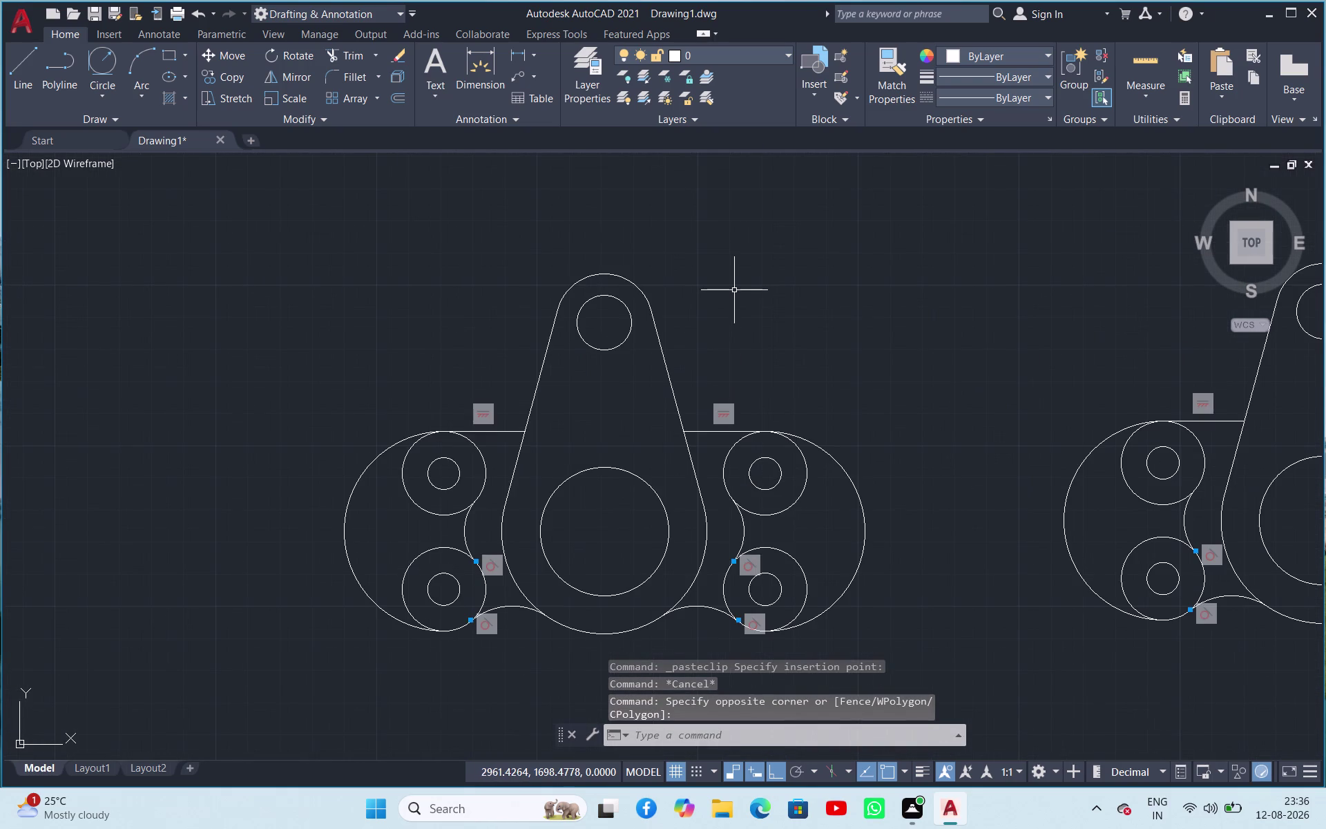
scroll(down, 3)
click(533, 52)
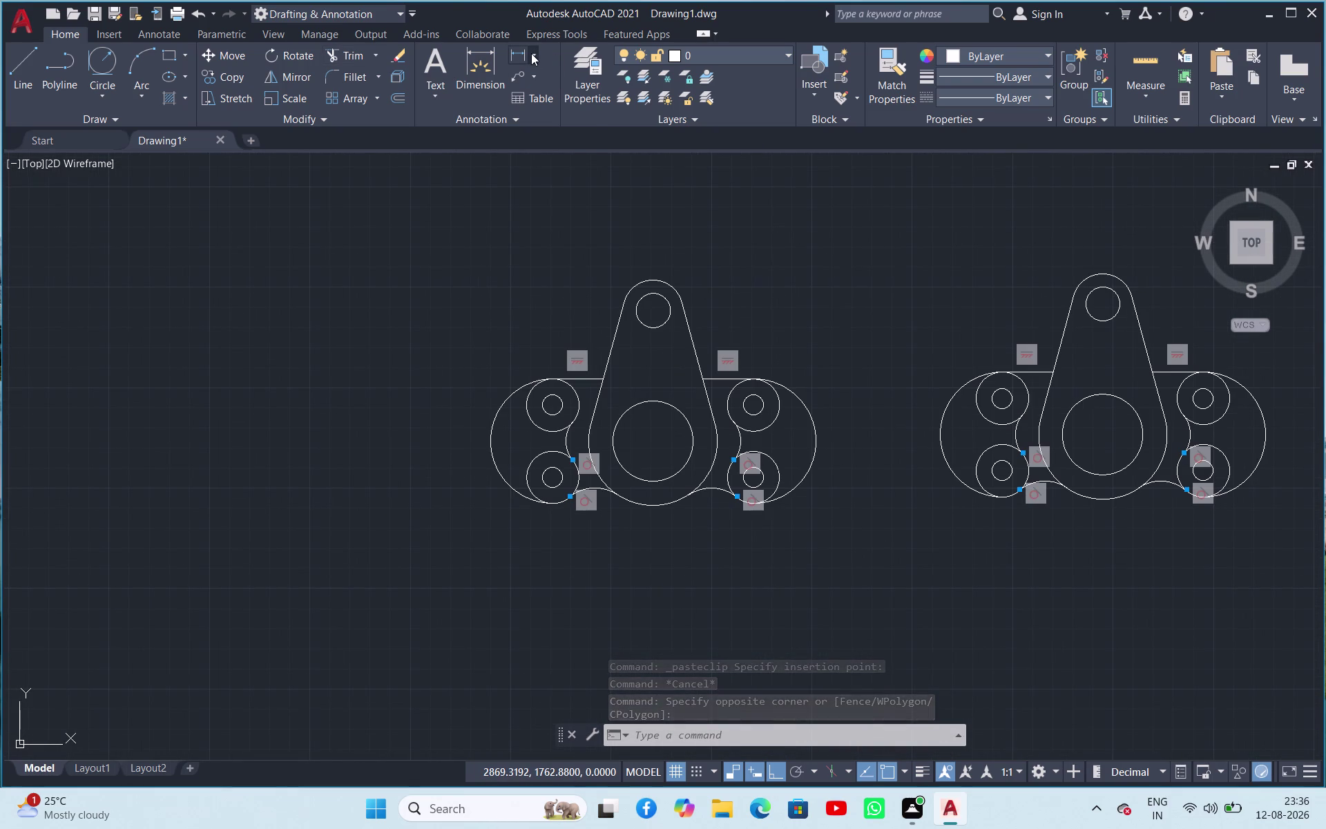
click(540, 238)
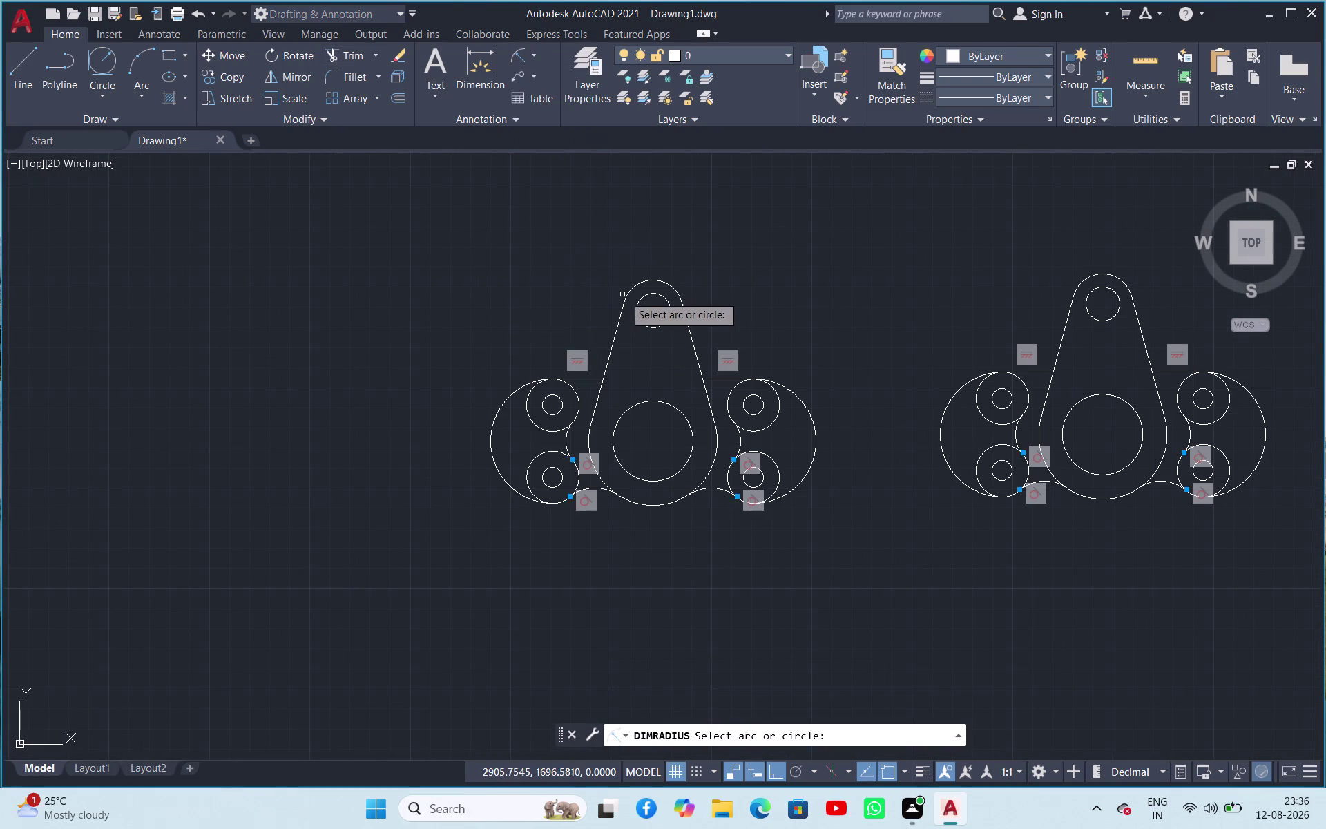
click(634, 305)
click(595, 265)
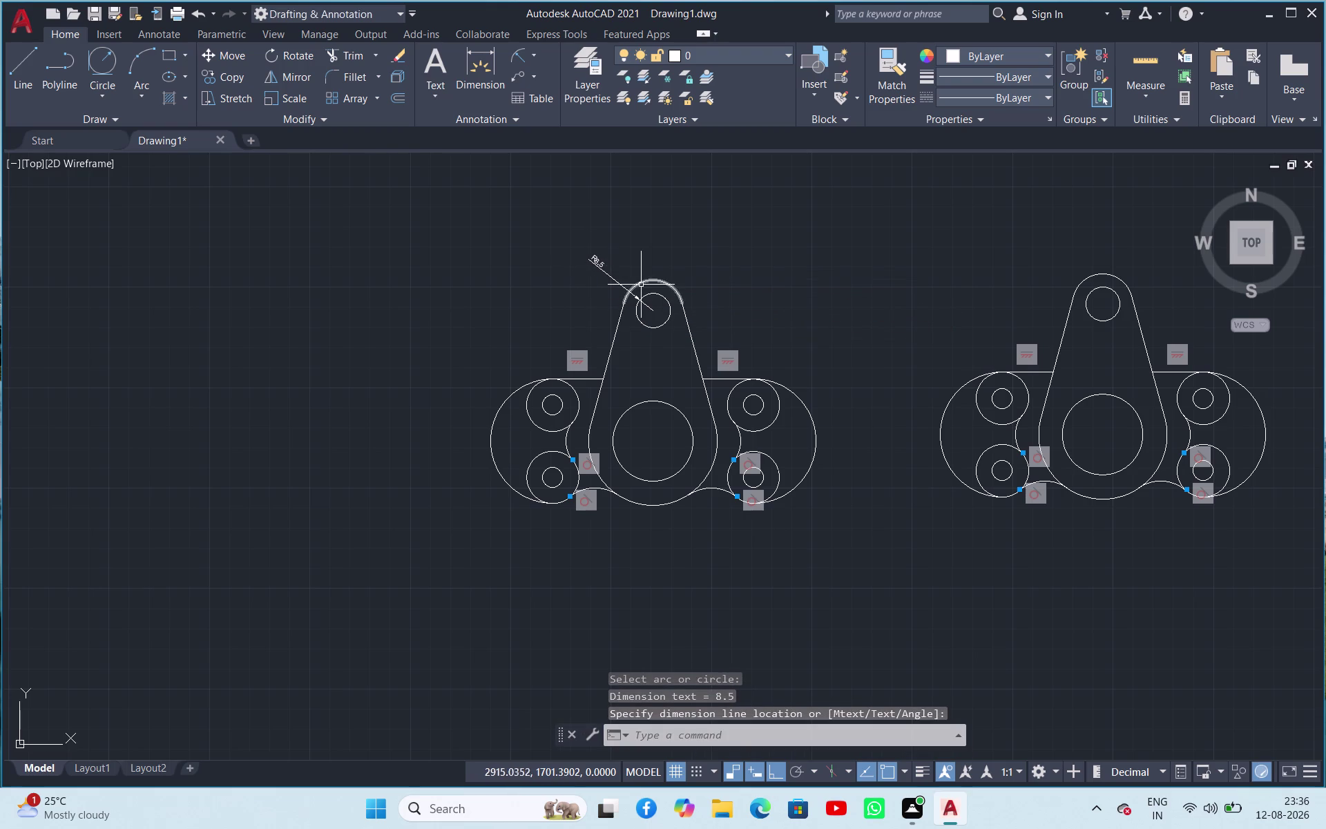
key(space)
click(645, 282)
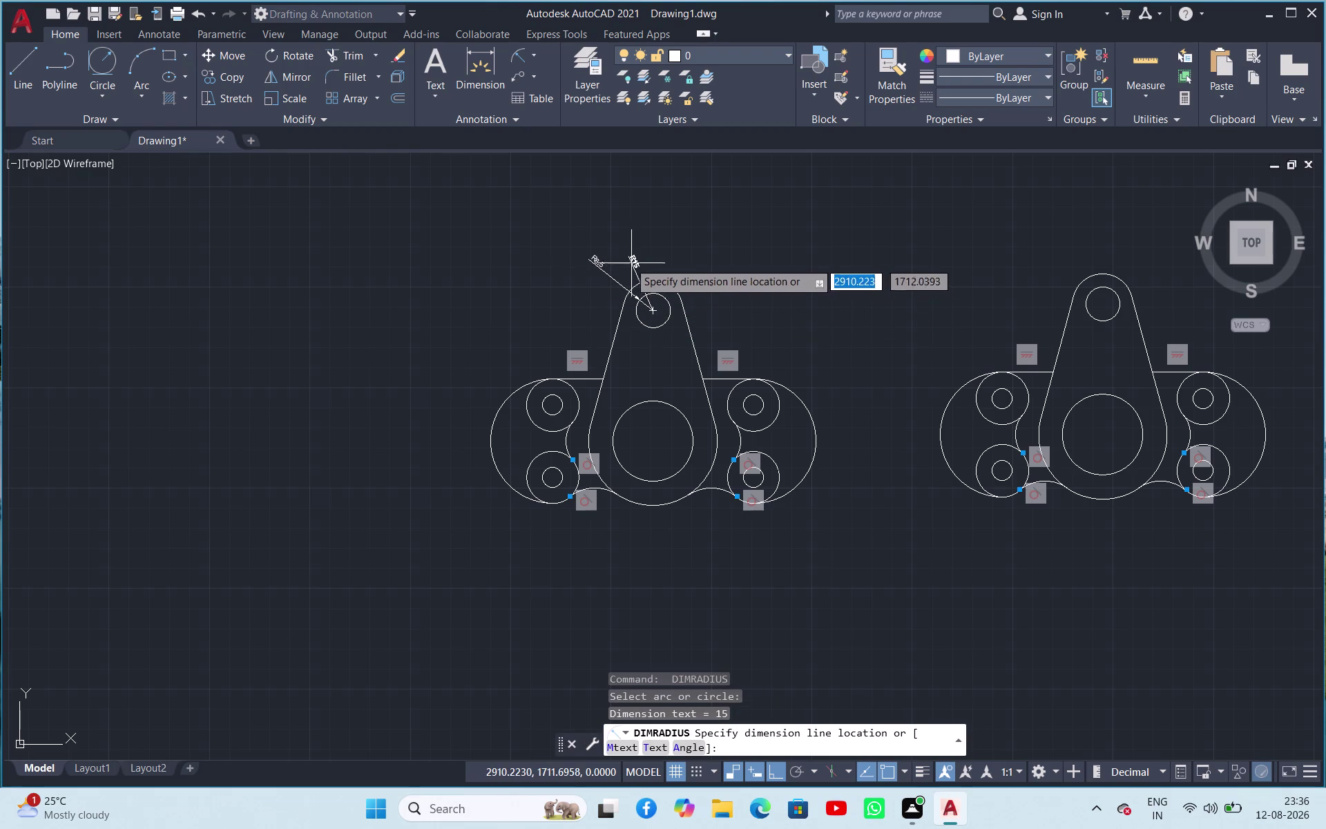
click(614, 256)
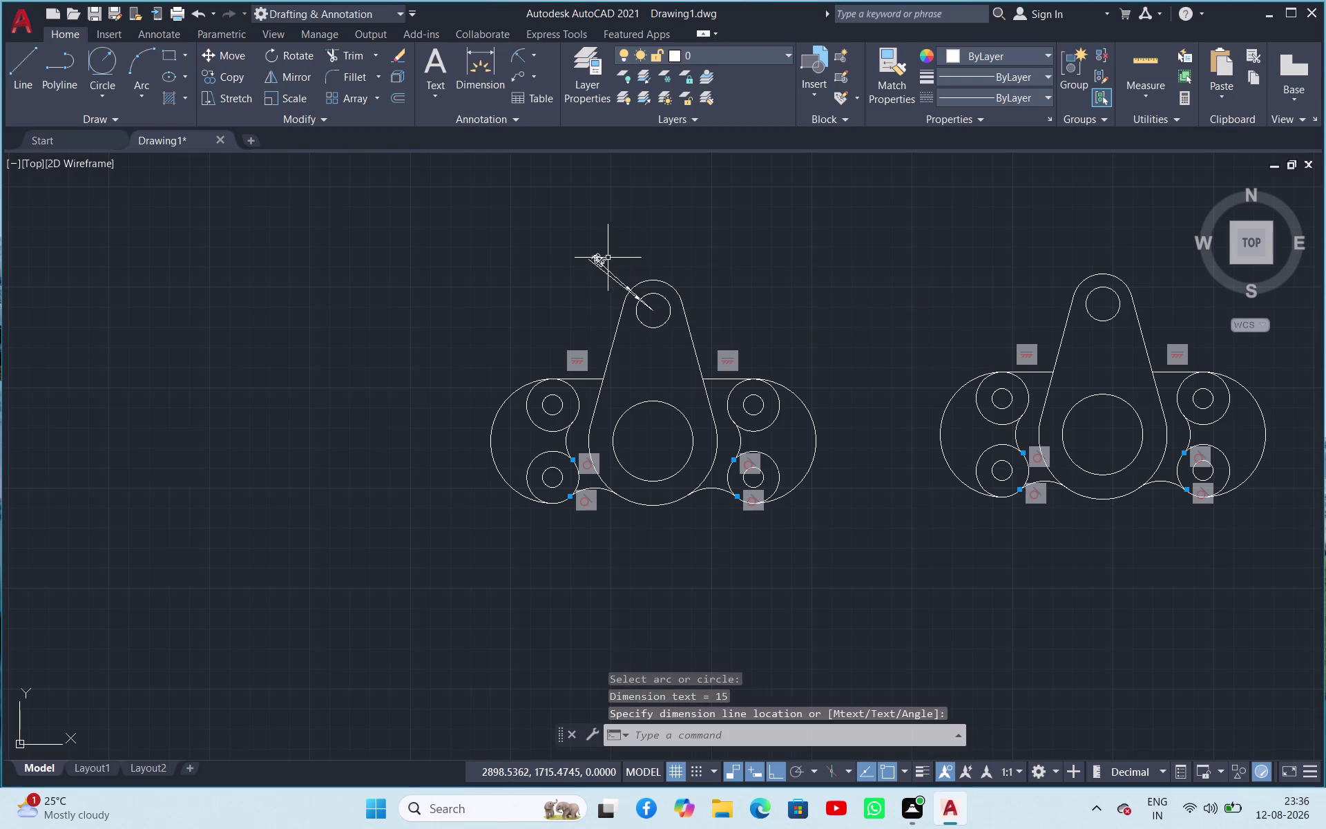
Drag the R15 label to the right so it sits clear of R8.5.
scroll(up, 3)
scroll(down, 3)
scroll(up, 3)
scroll(up, 3)
scroll(down, 3)
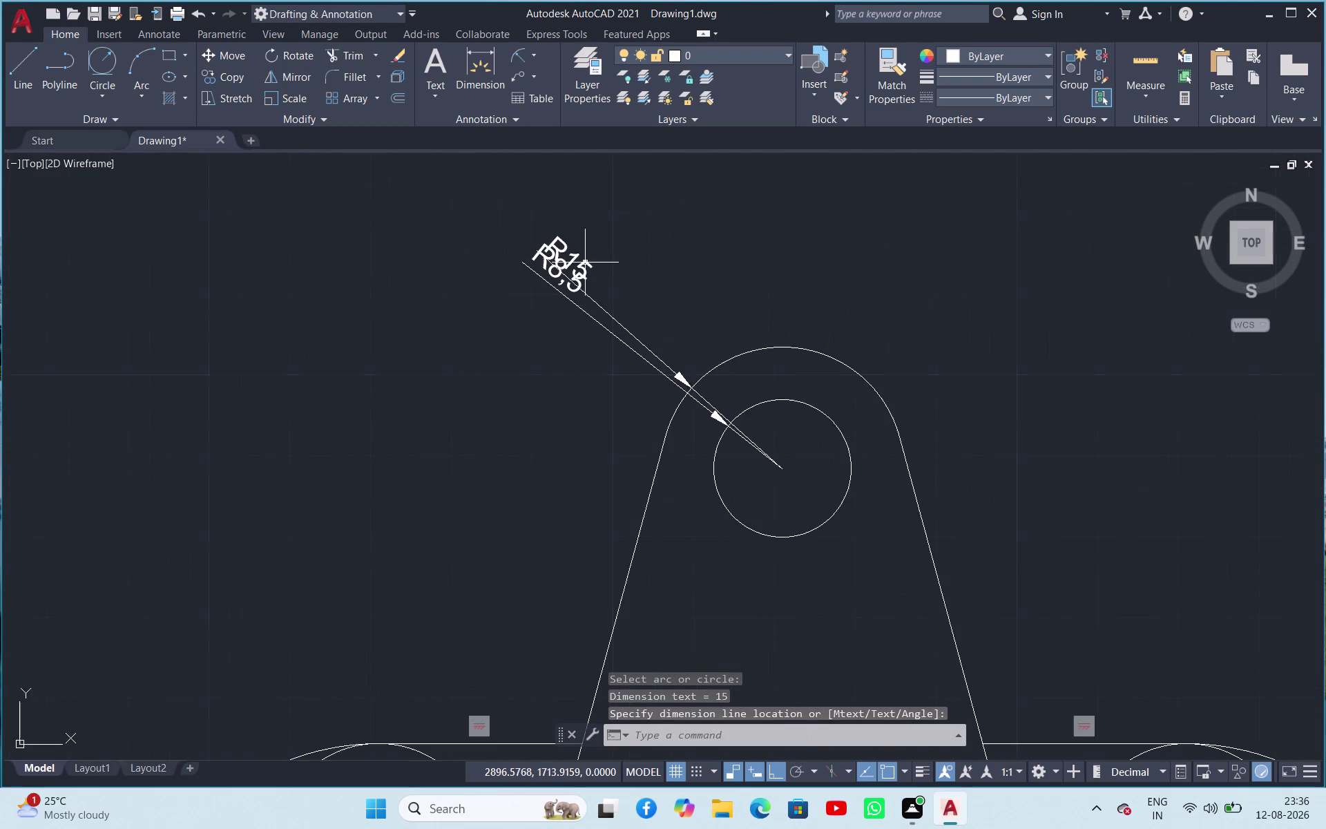
scroll(down, 3)
drag(575, 253, 608, 247)
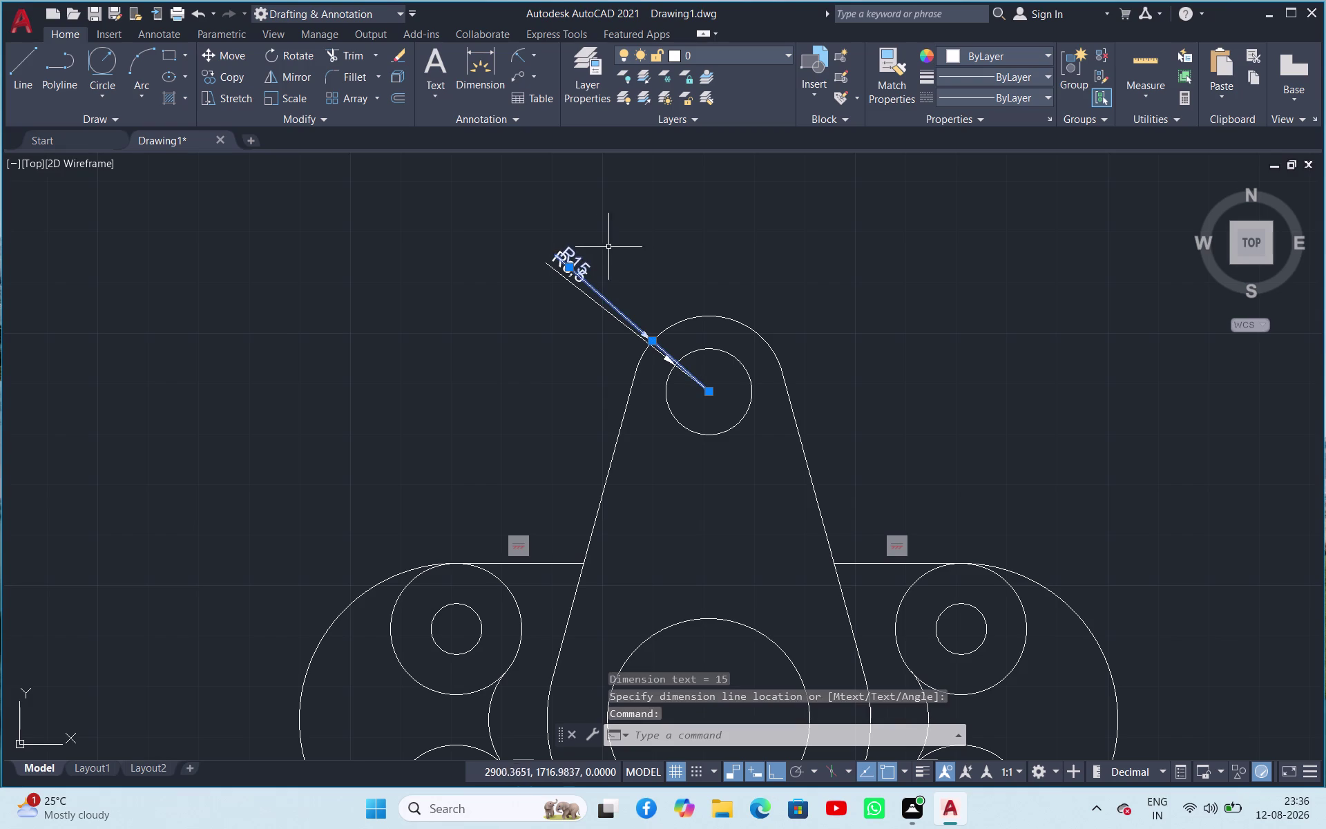
drag(608, 246, 617, 246)
drag(571, 264, 581, 264)
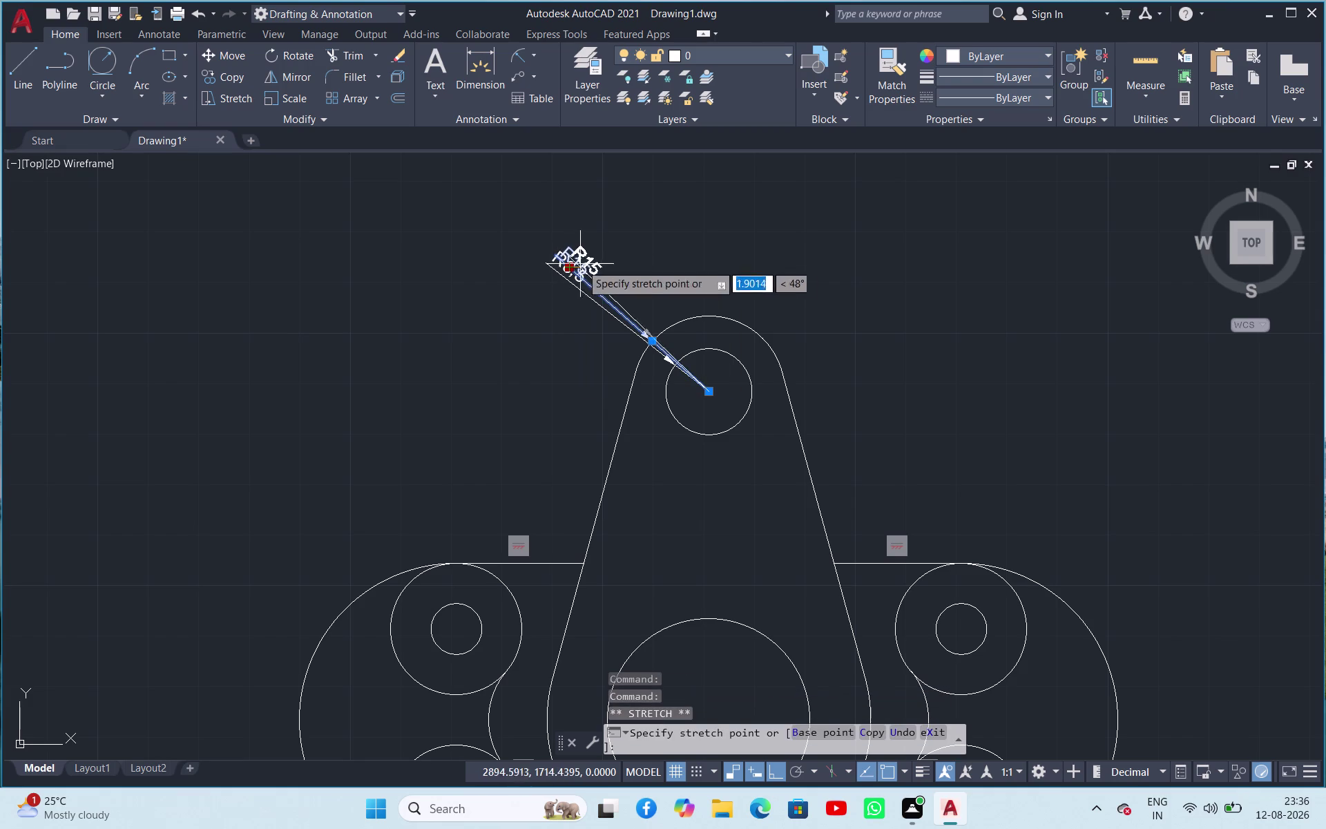
drag(581, 264, 638, 258)
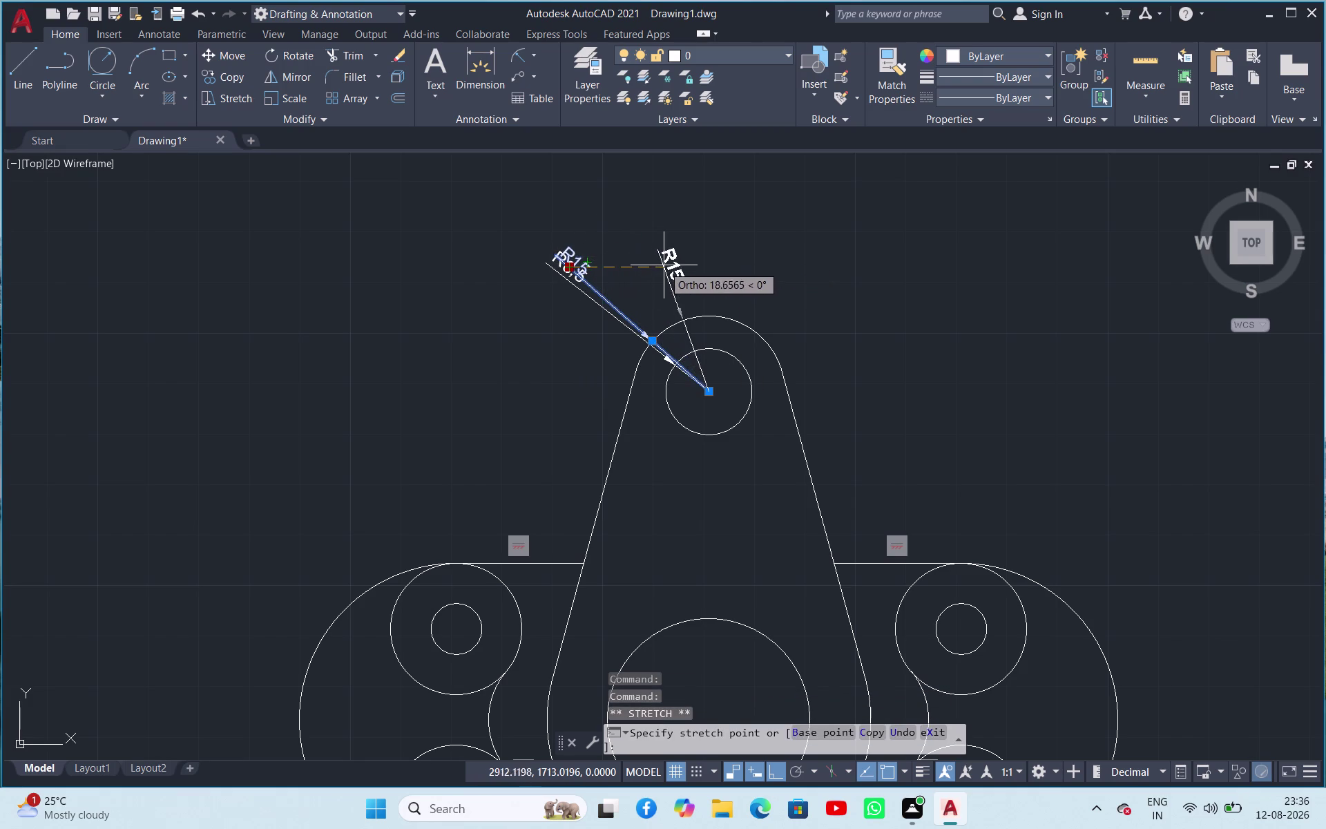
click(627, 262)
click(805, 317)
click(844, 338)
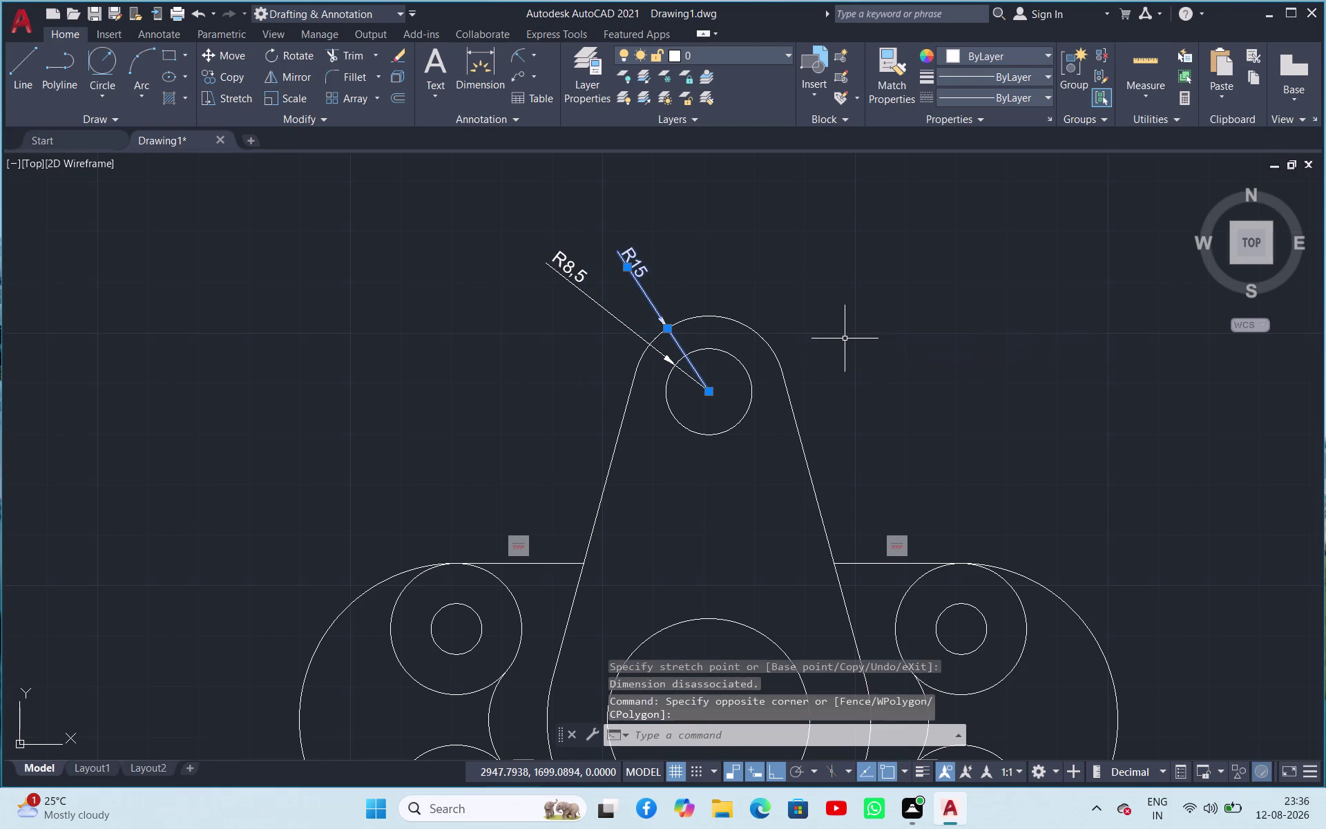
scroll(up, 3)
scroll(down, 3)
key(space)
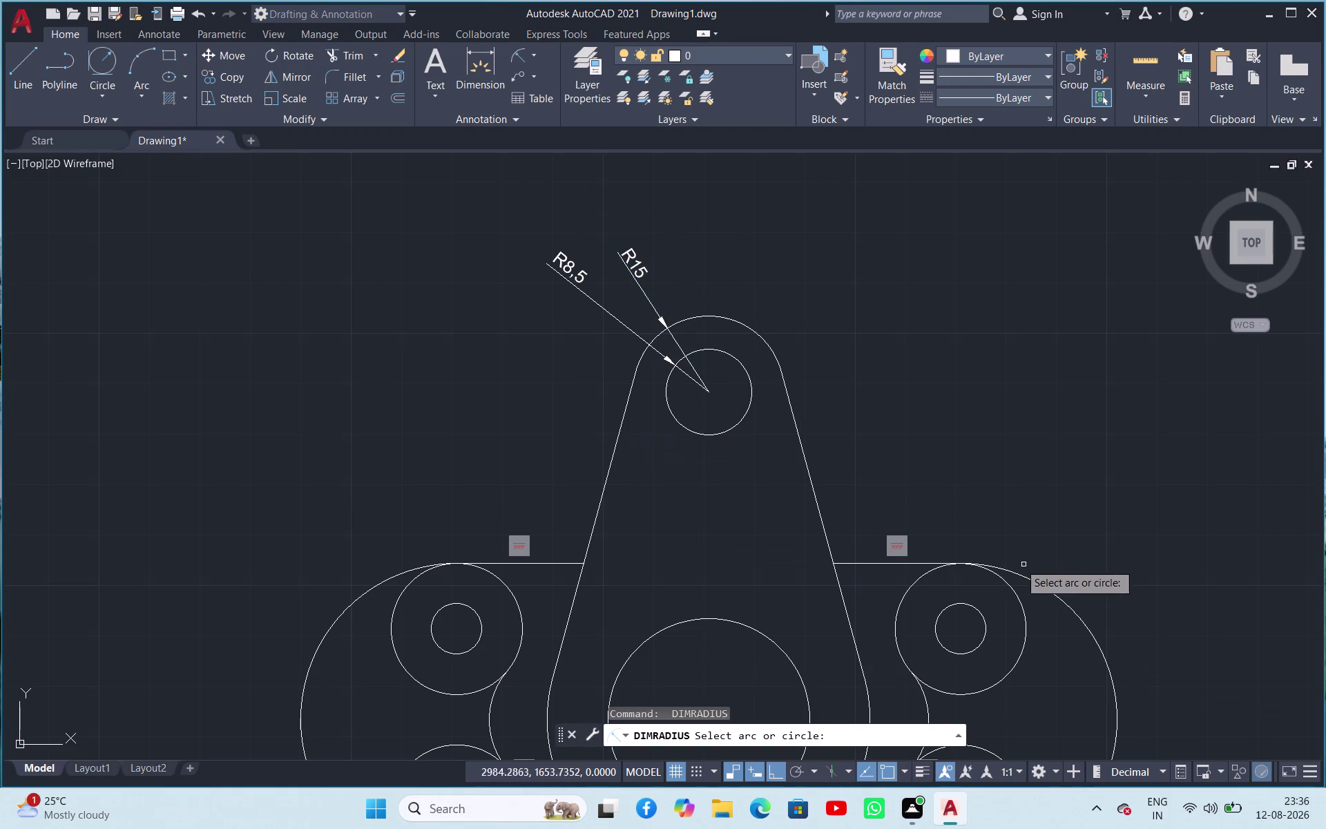
Dimension the upper-left lobe's outer circle R13 and its hole R5.
scroll(down, 3)
scroll(up, 3)
scroll(down, 3)
scroll(down, 3)
scroll(down, 3)
scroll(up, 3)
scroll(up, 3)
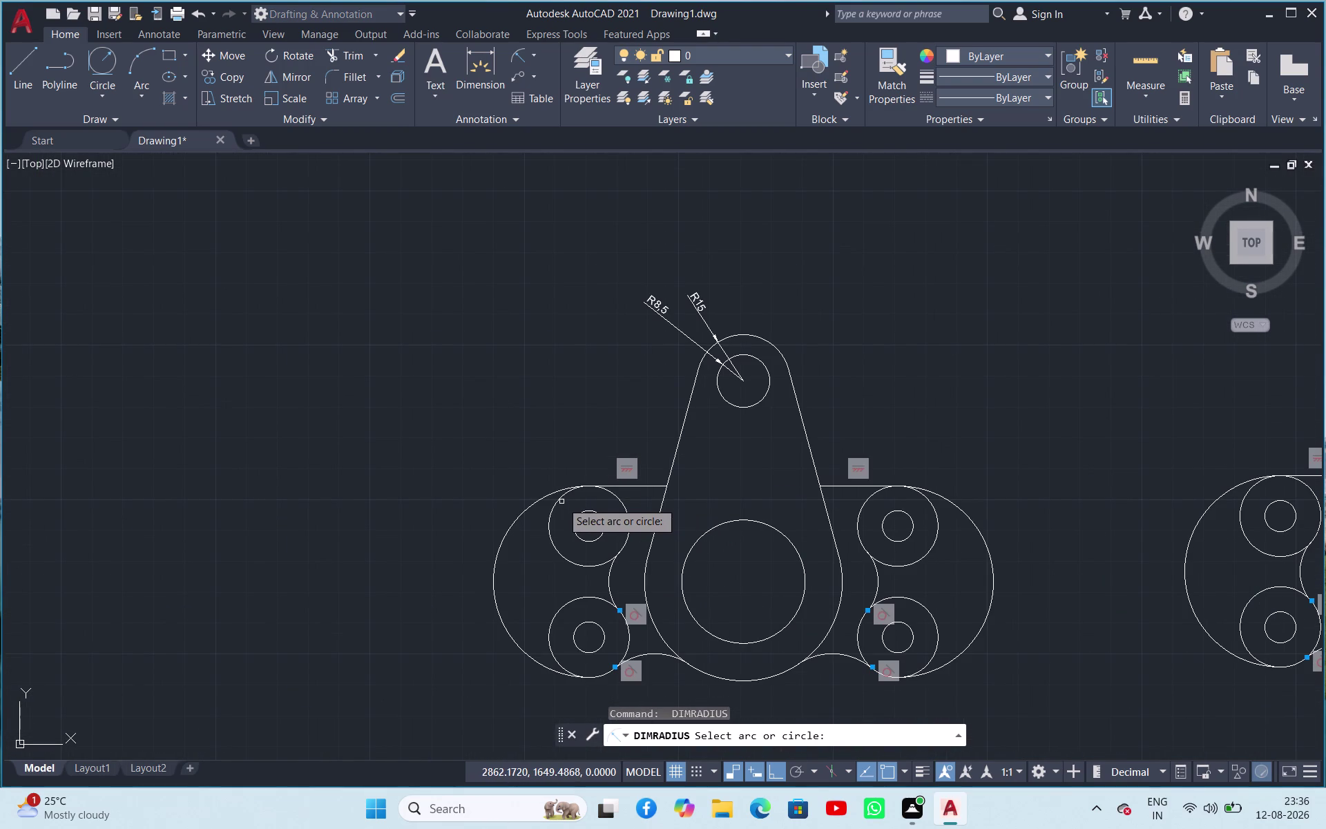
click(560, 502)
click(550, 426)
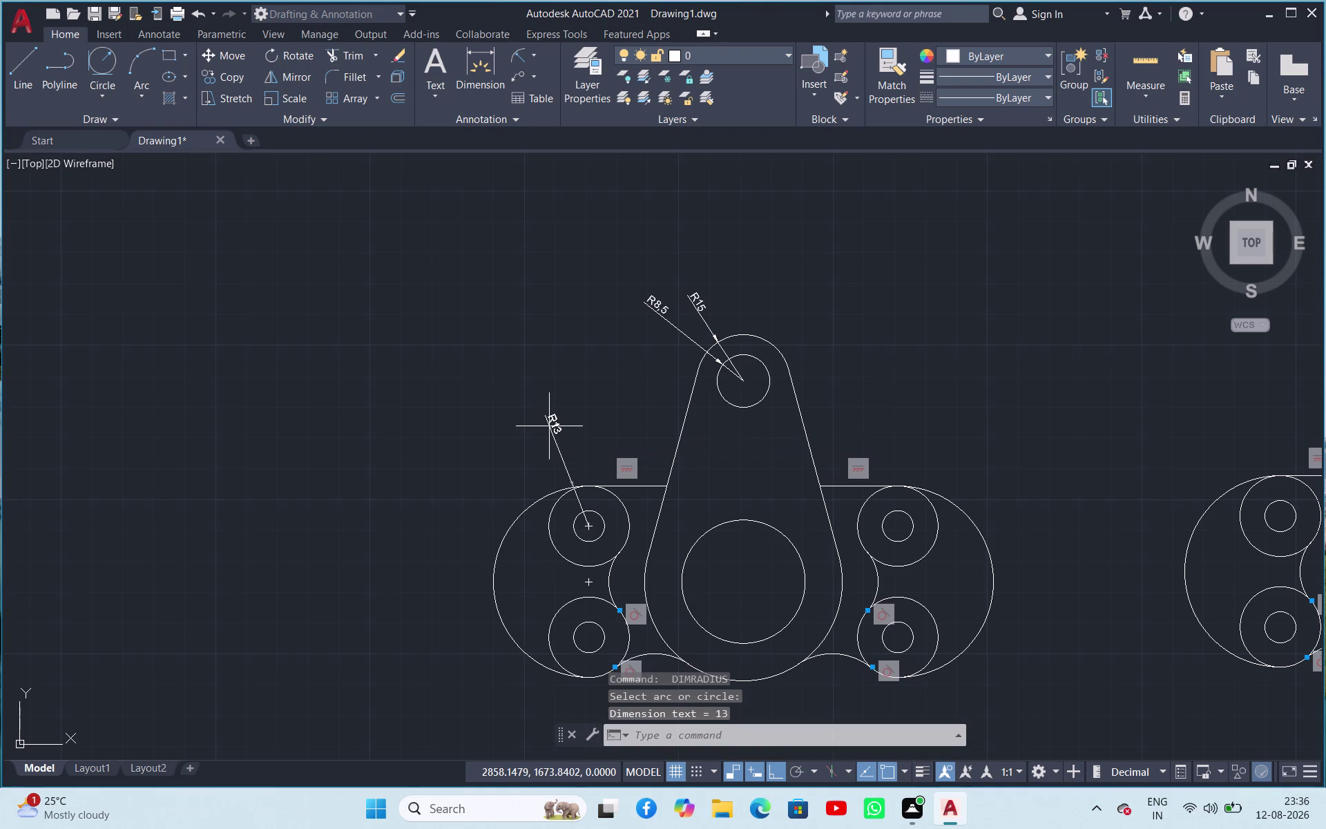
key(space)
click(597, 516)
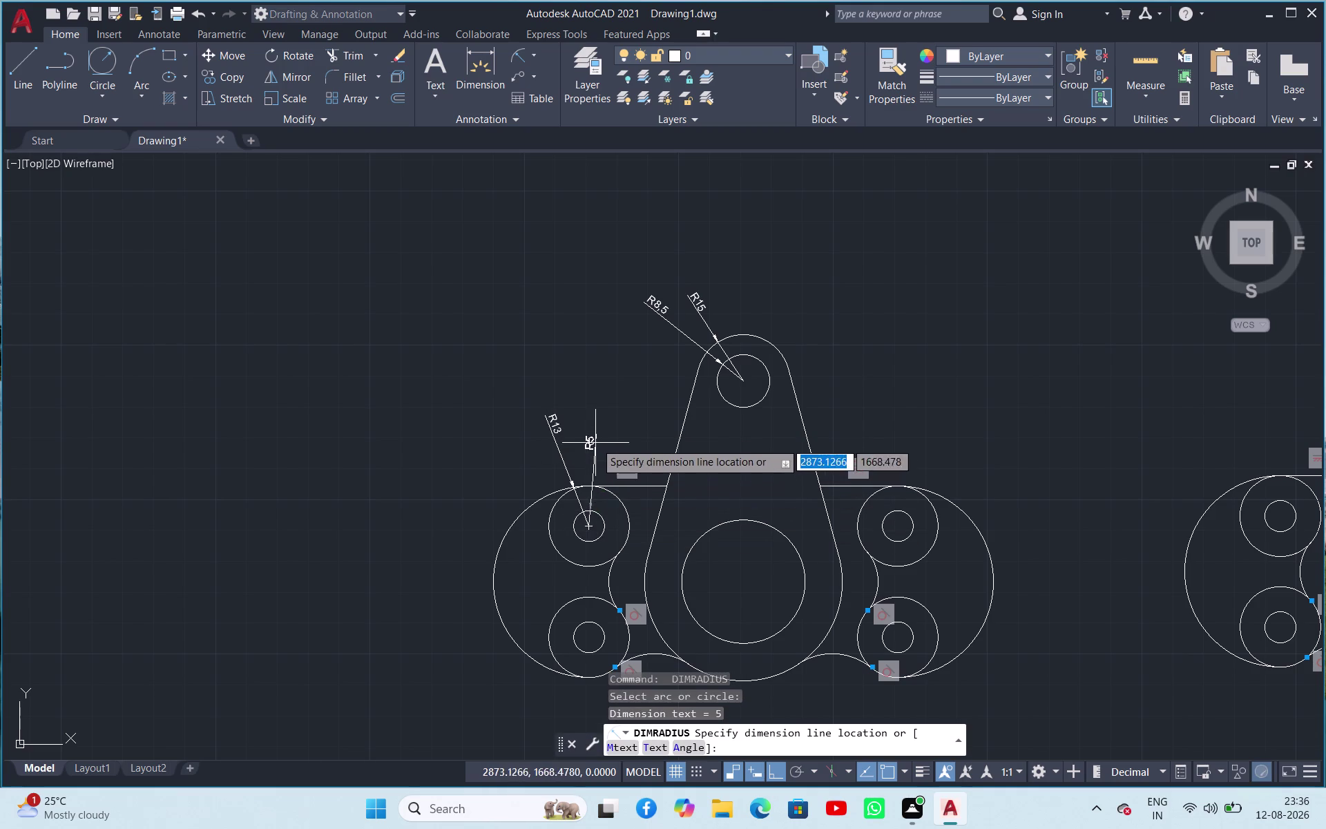
click(594, 426)
Add radius labels R31, R15 and R20 to the left outer, inner and connecting arcs.
key(space)
click(516, 520)
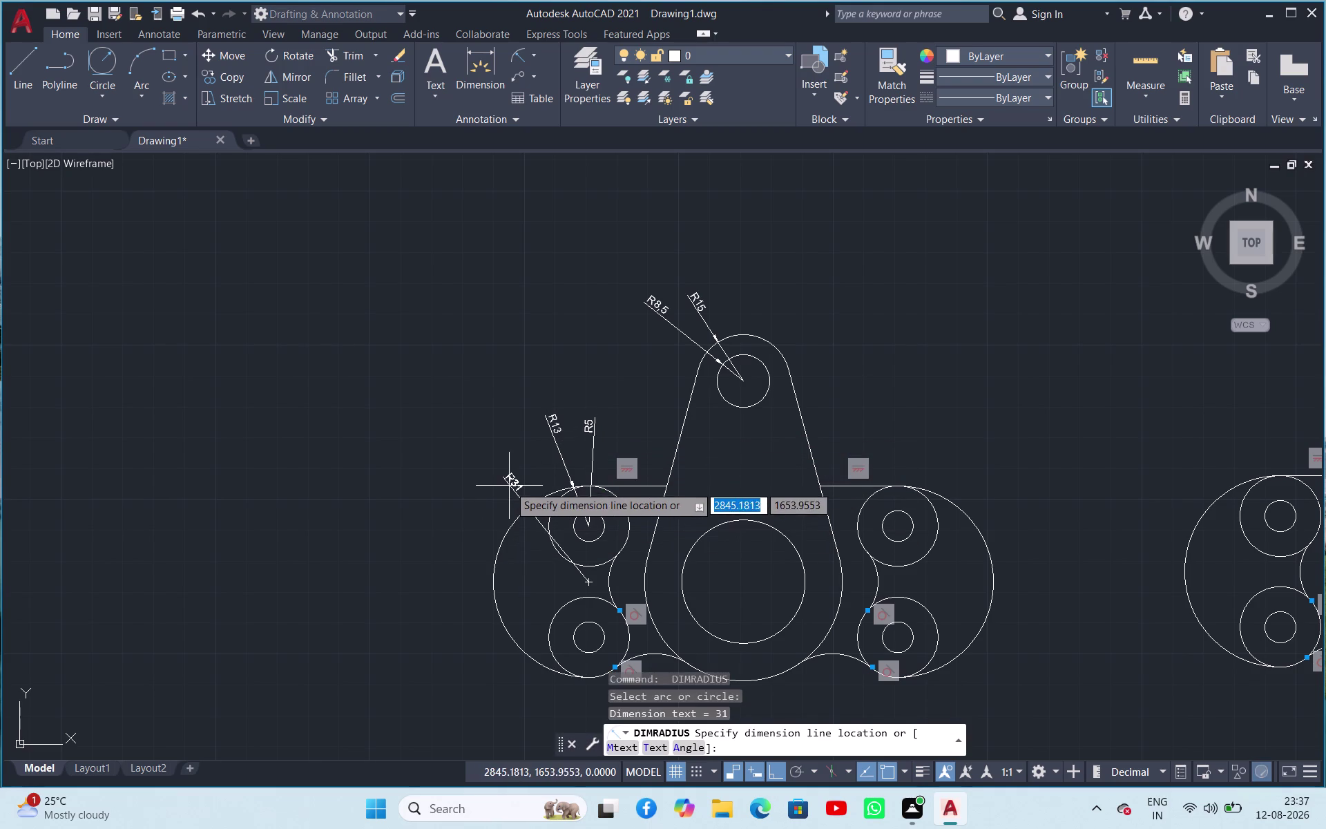
click(507, 483)
key(space)
click(610, 588)
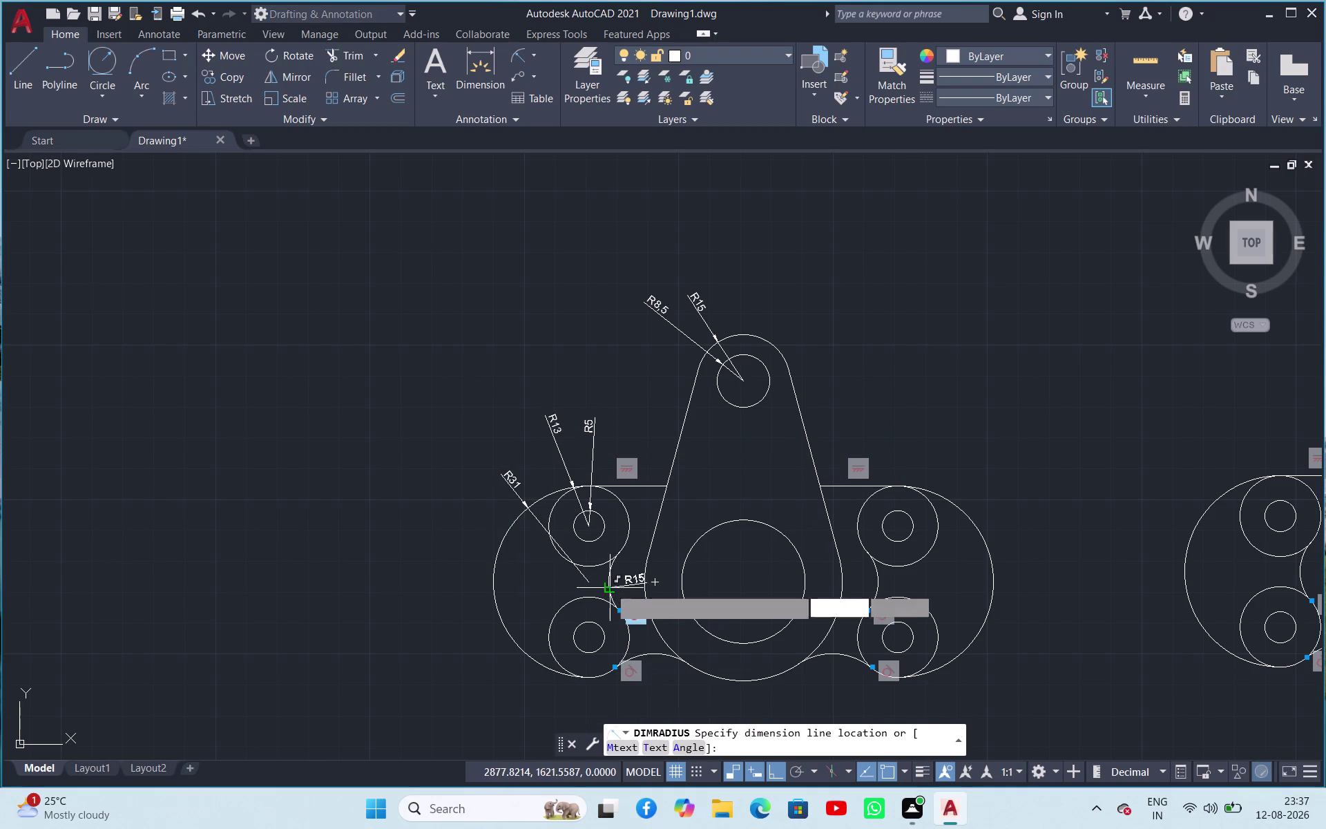
click(475, 583)
key(space)
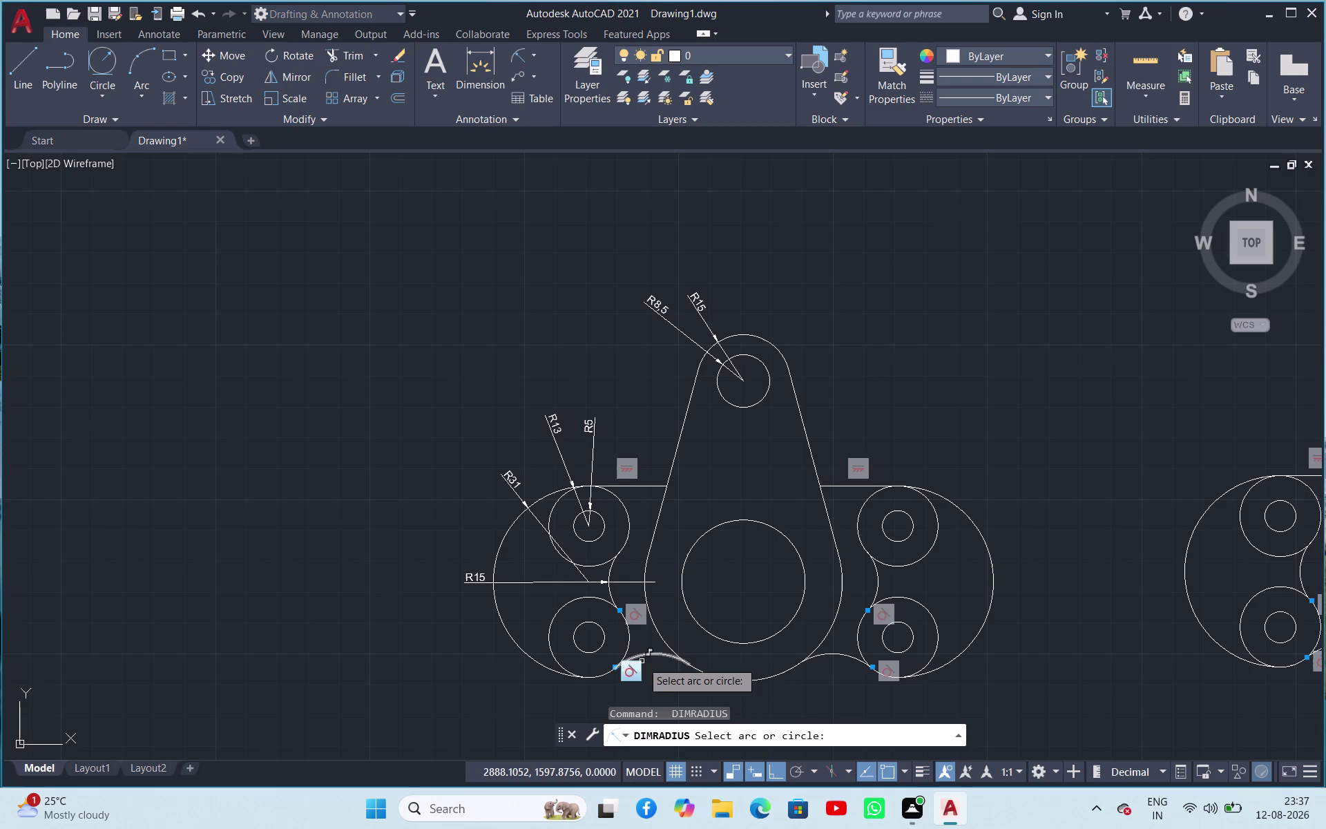
click(656, 655)
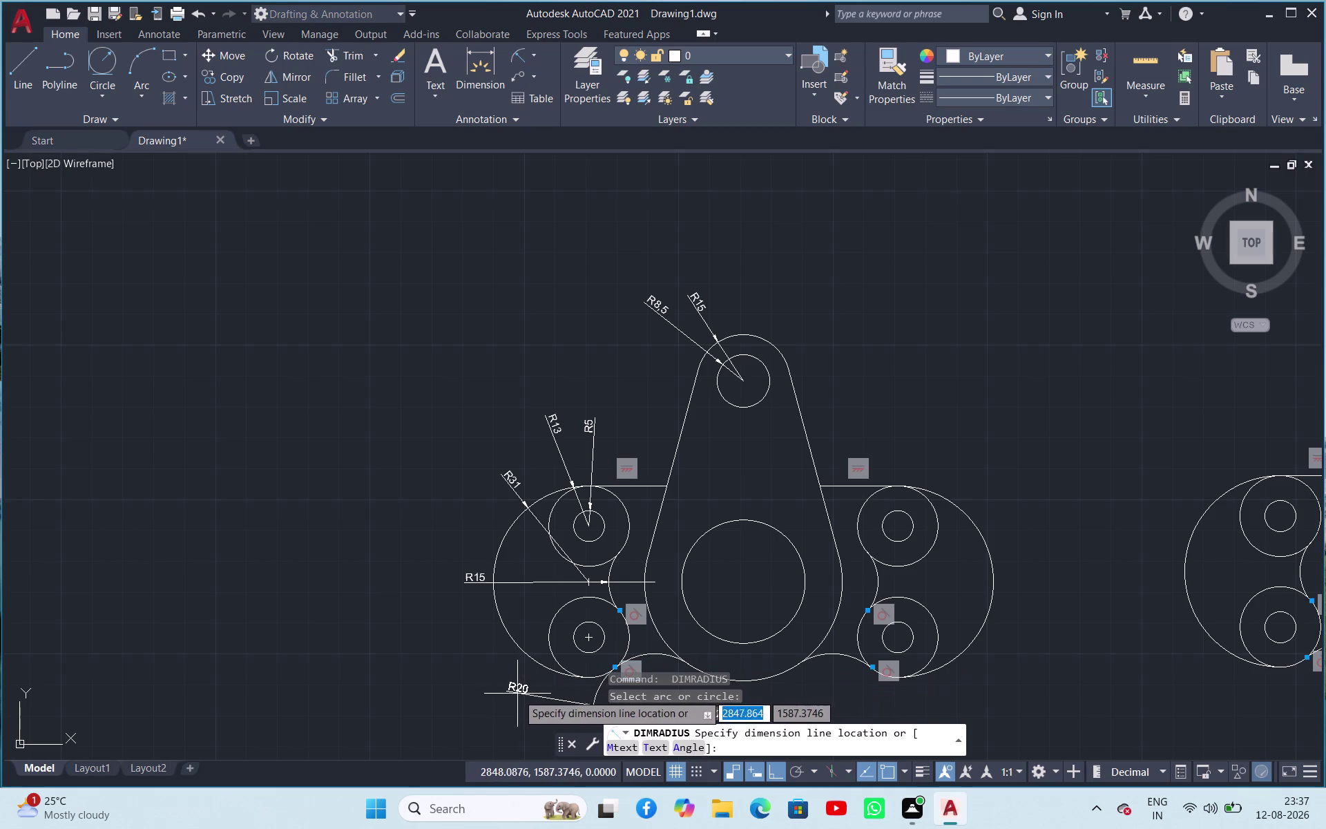
click(517, 693)
Dimension the central boss's outer arc R32 and its large hole R20.
scroll(down, 3)
scroll(up, 3)
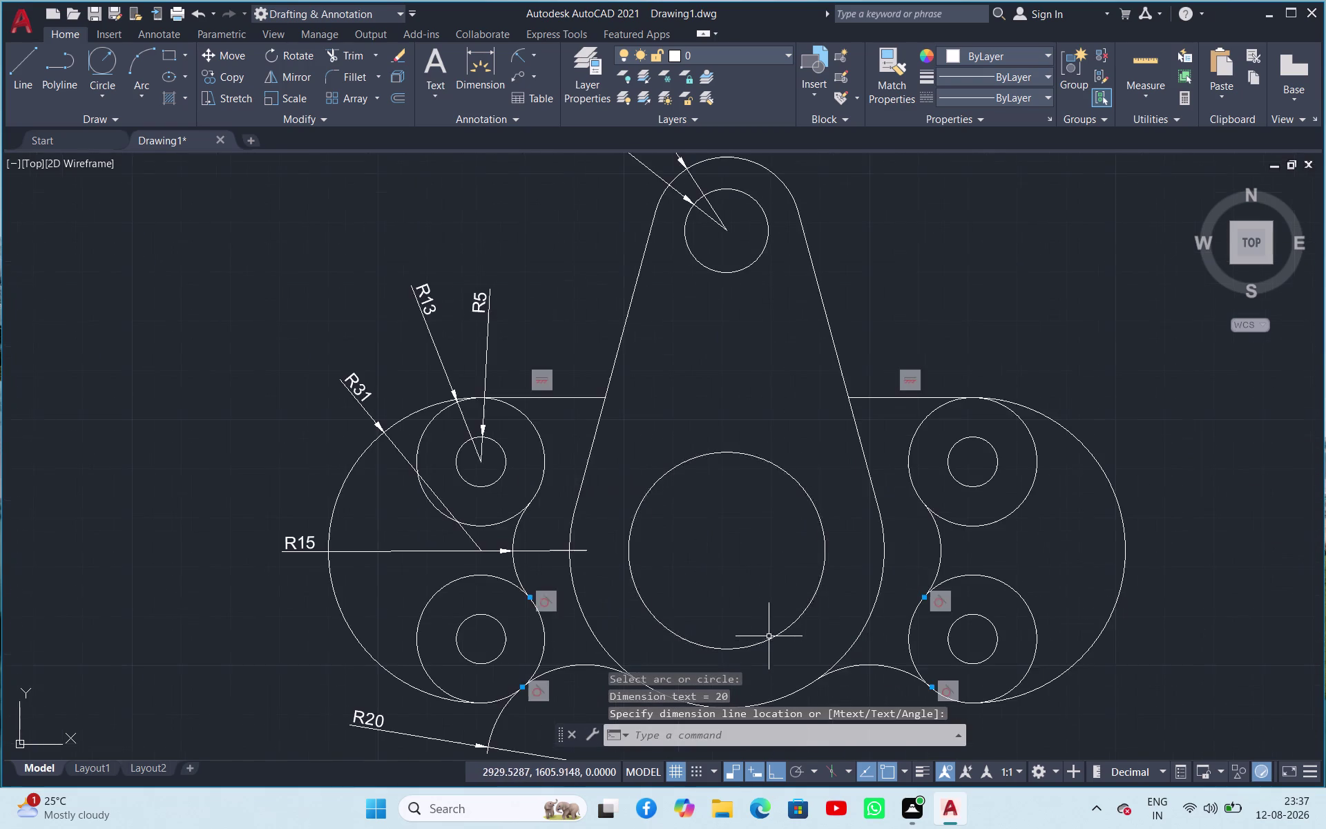
scroll(up, 3)
scroll(down, 3)
scroll(up, 3)
scroll(down, 3)
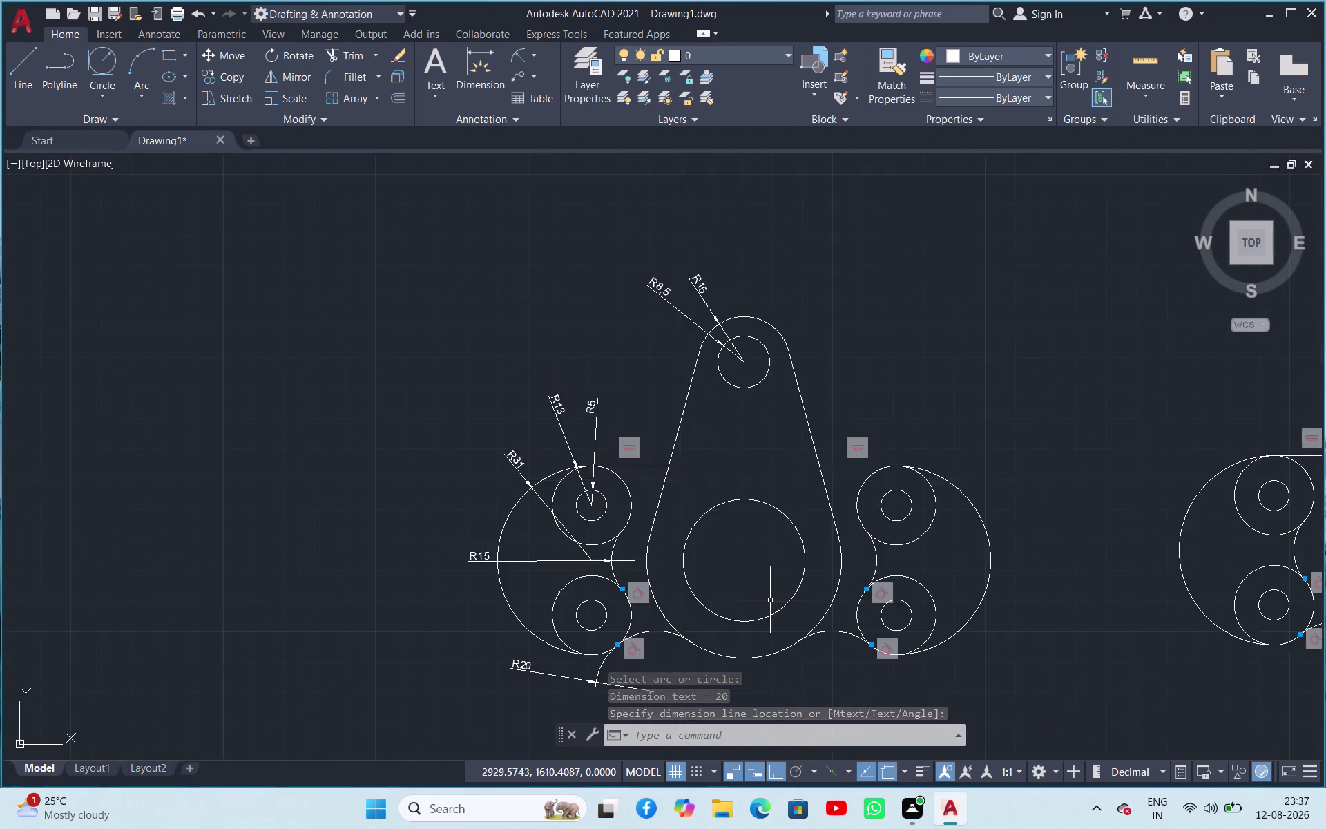
scroll(down, 3)
scroll(up, 3)
key(space)
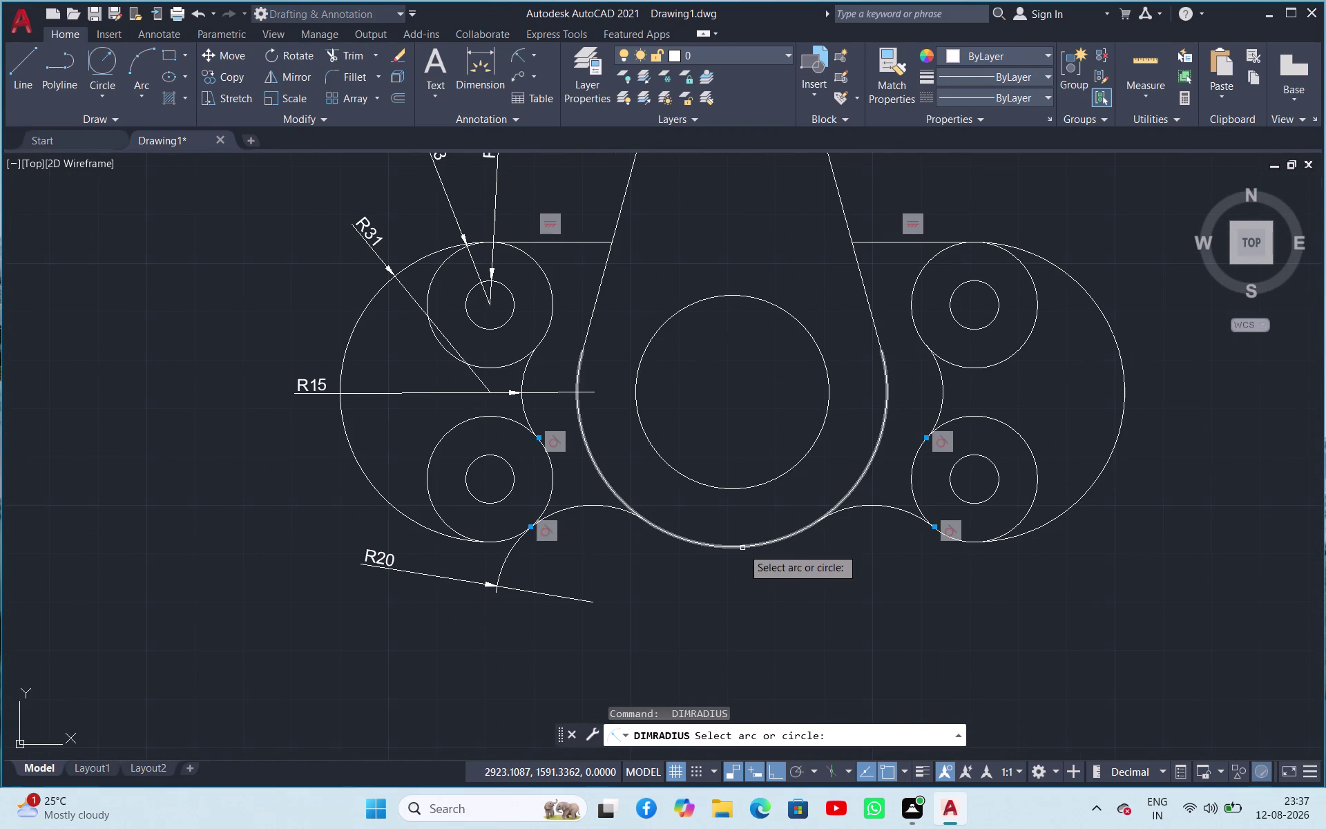
click(743, 547)
click(672, 598)
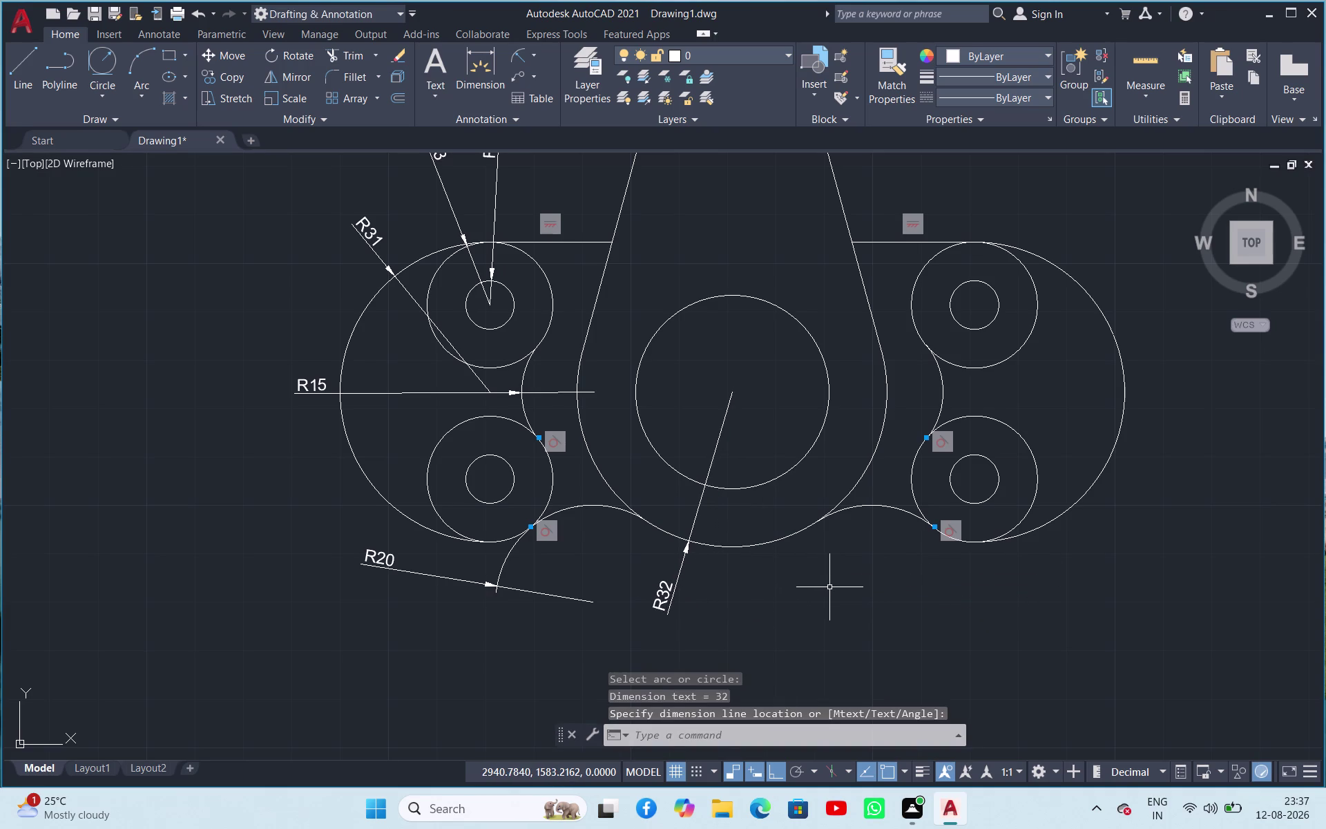
key(space)
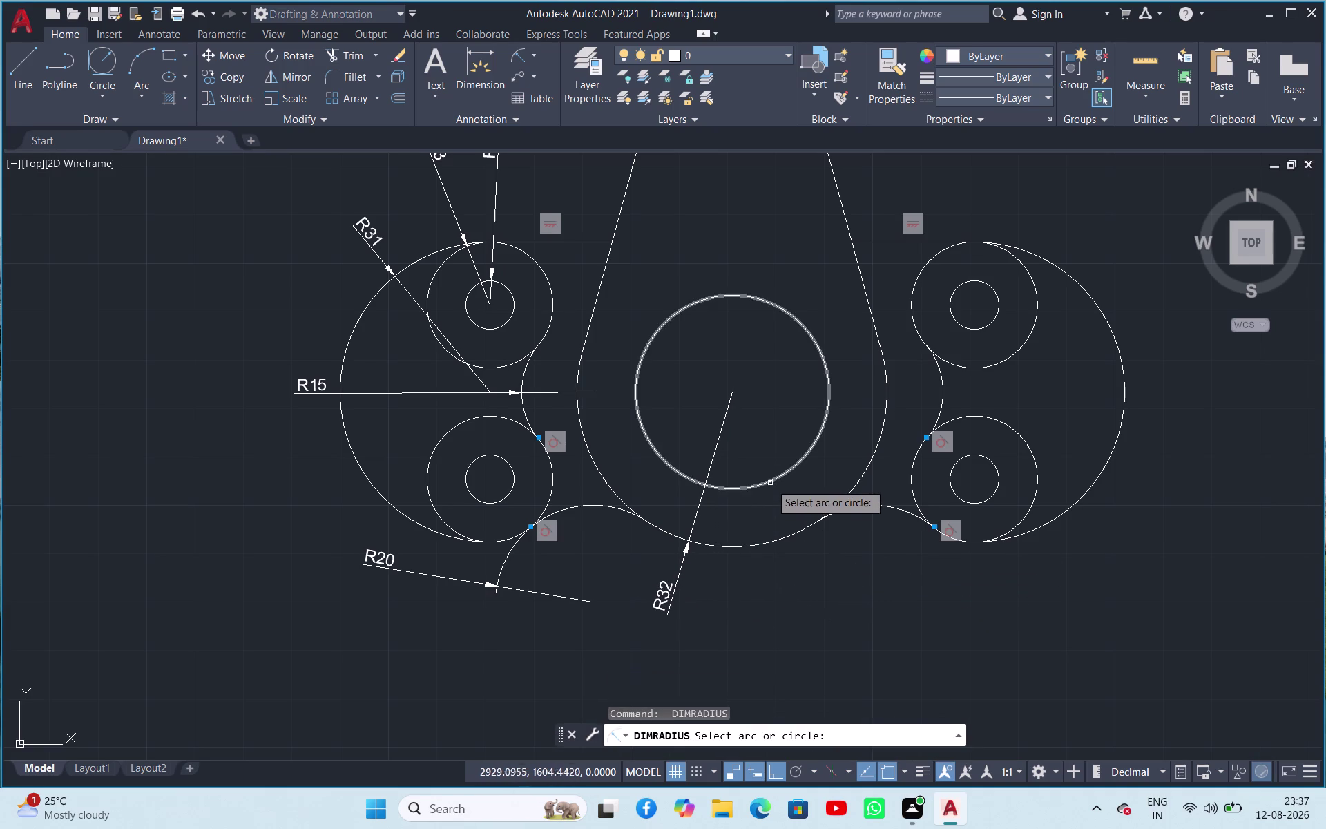
click(769, 481)
click(749, 593)
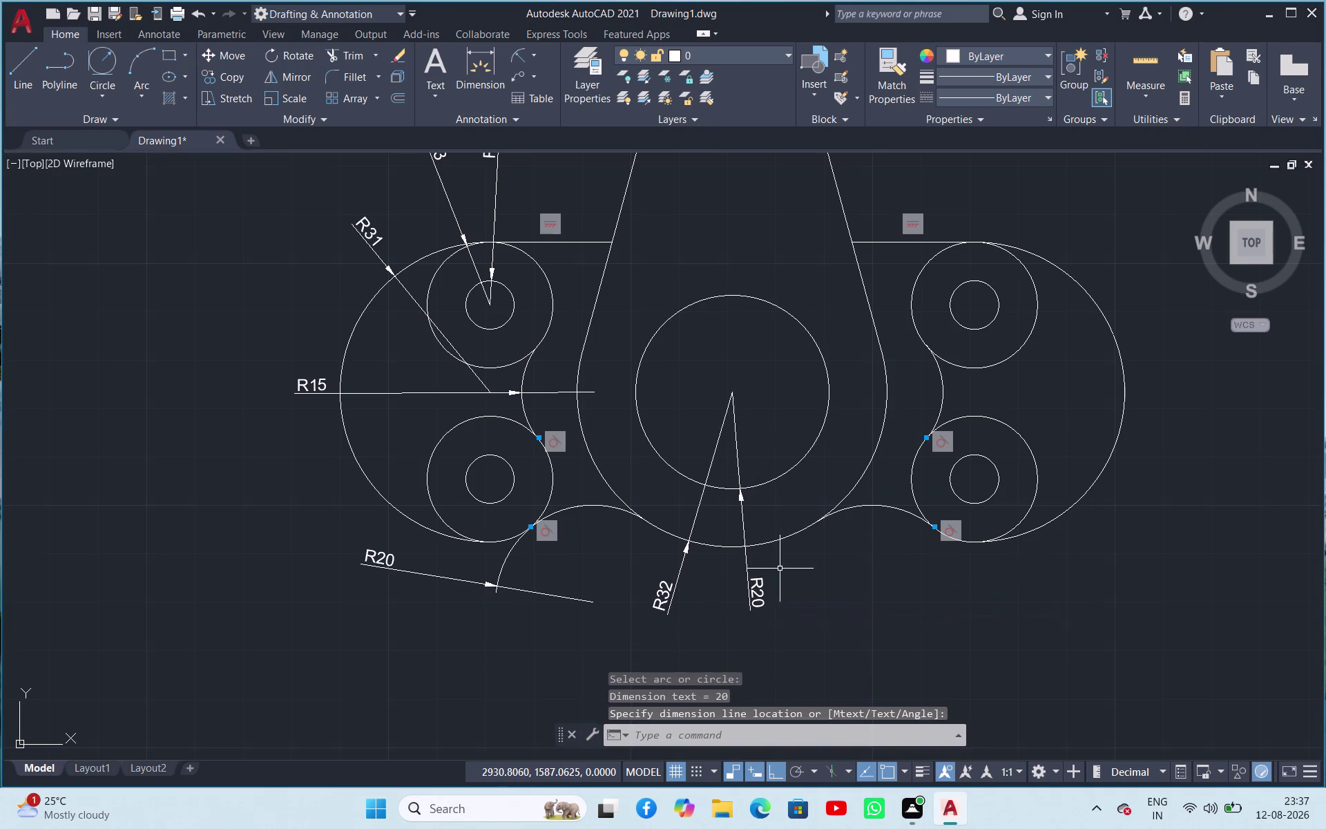
scroll(up, 3)
scroll(down, 3)
scroll(down, 3)
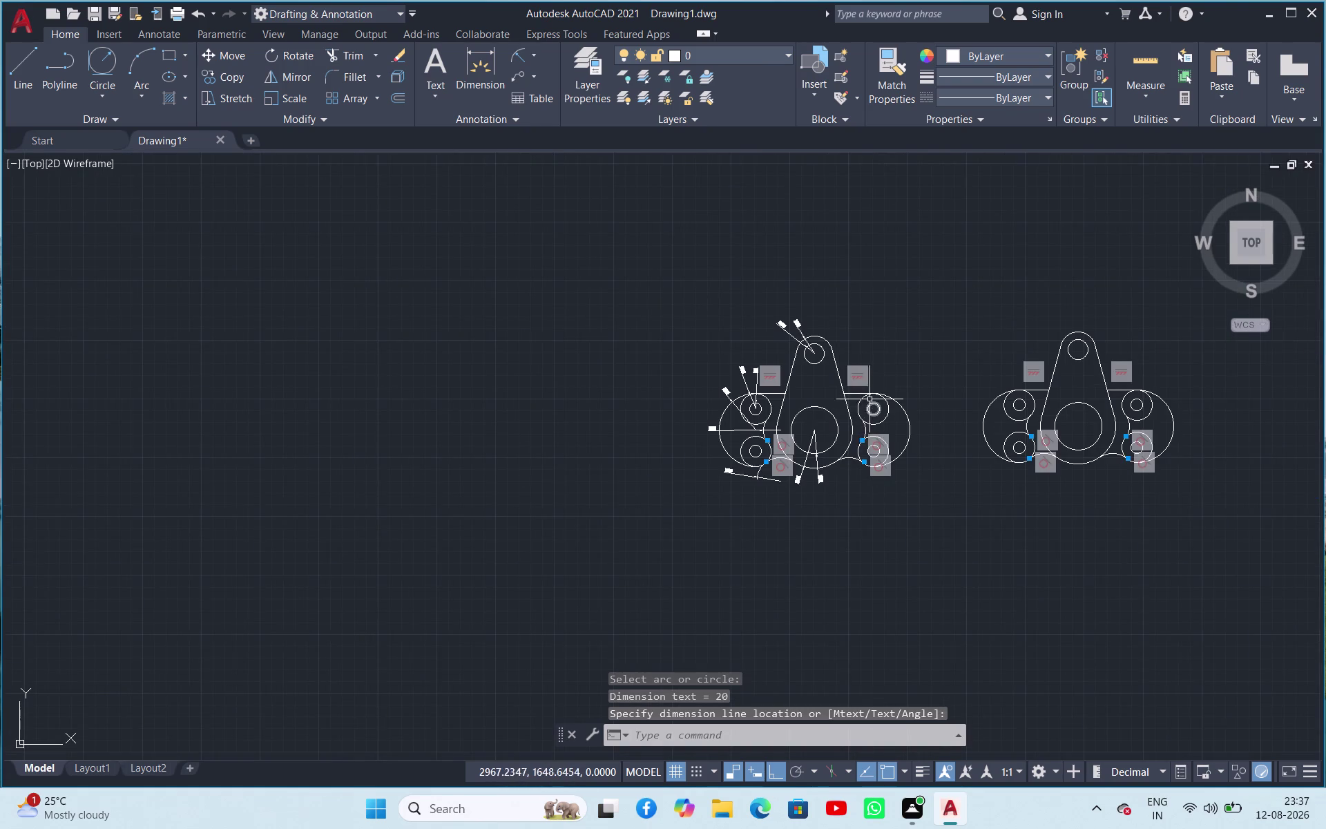
scroll(up, 3)
key(Escape)
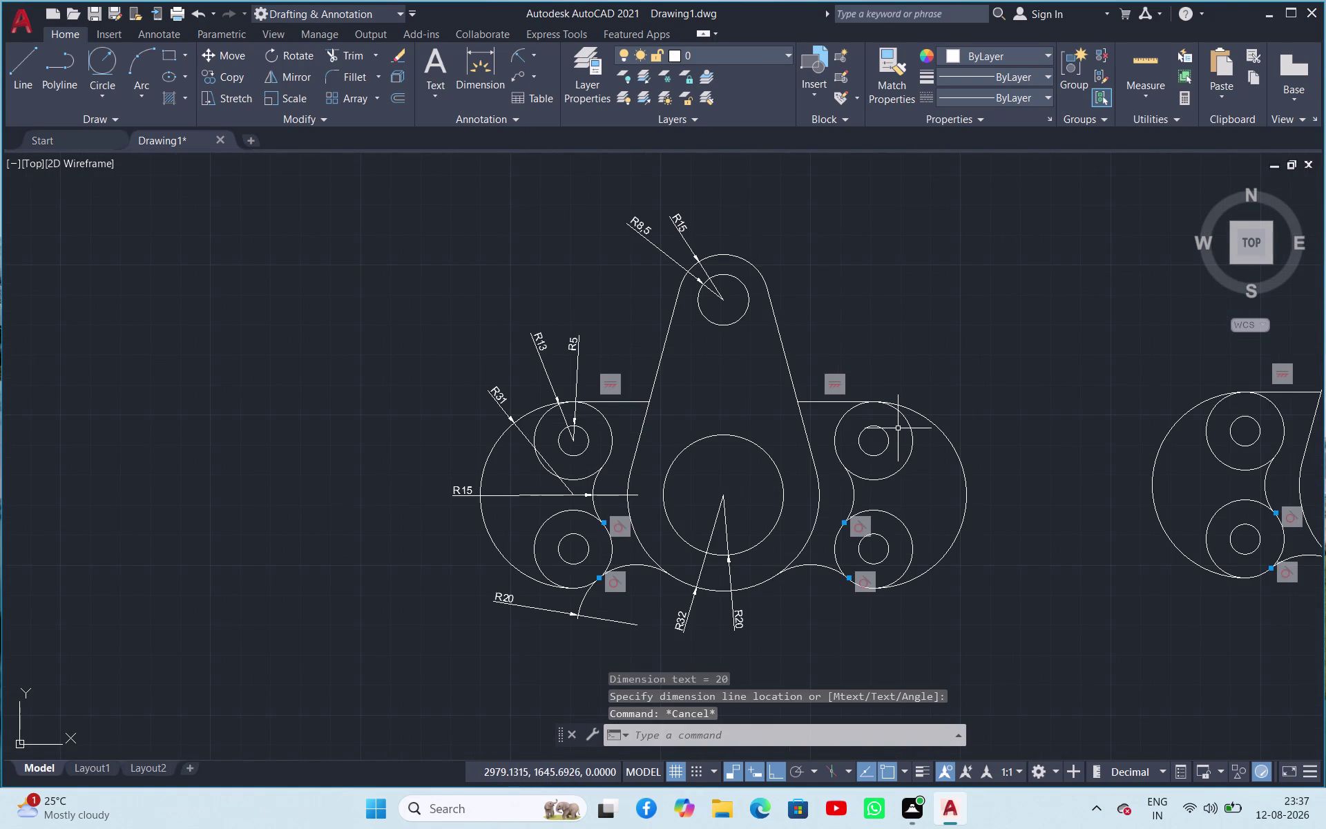
click(535, 59)
click(539, 93)
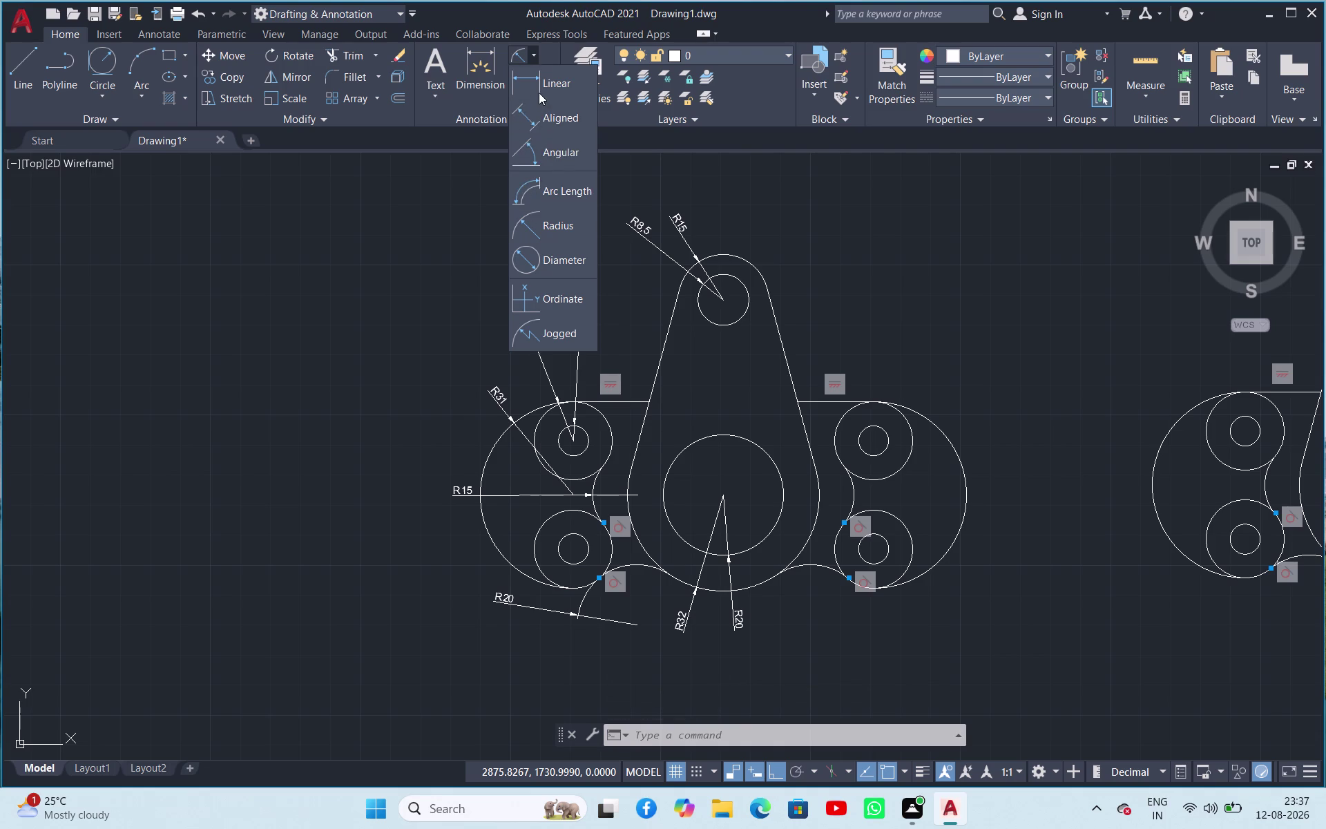
Add the 65 and 36 vertical dimensions between the hole centres.
click(721, 494)
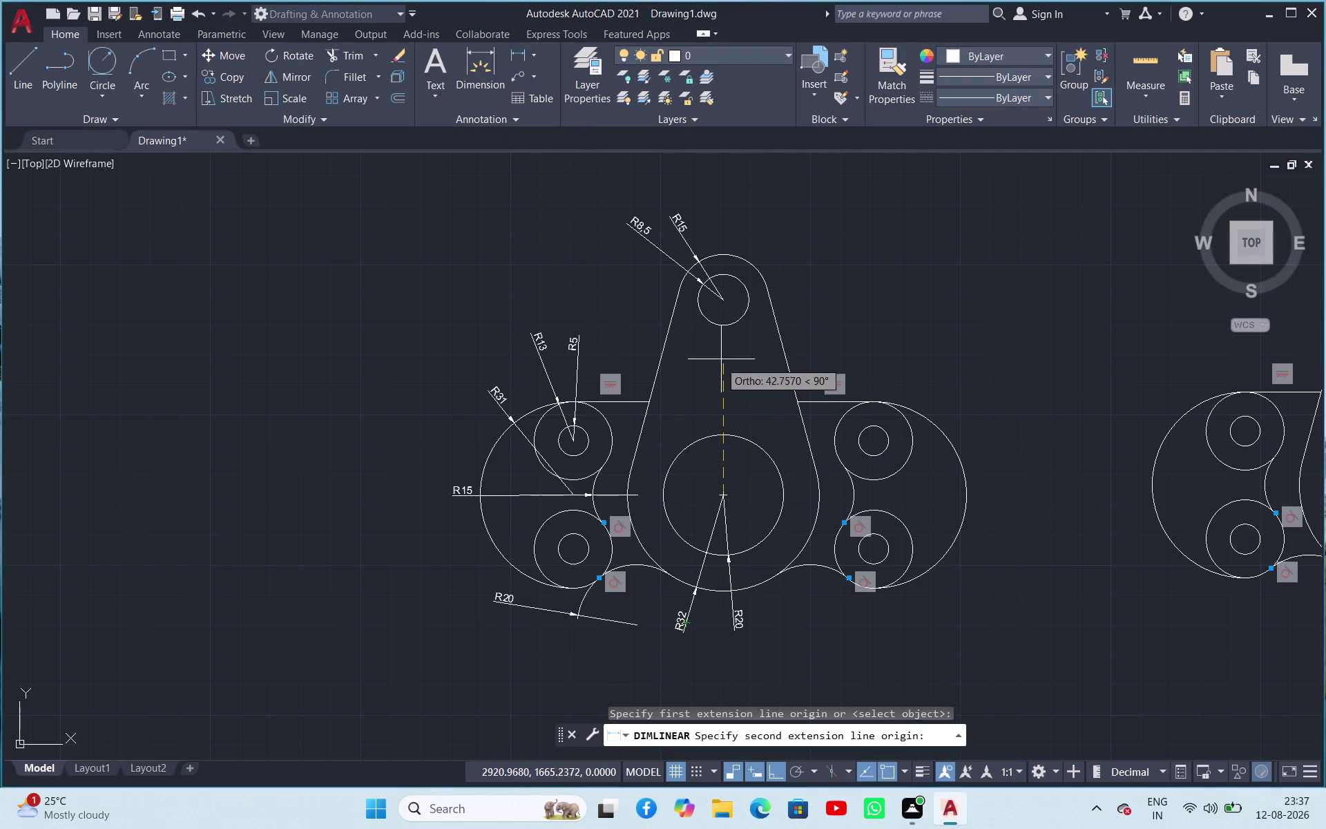
click(726, 303)
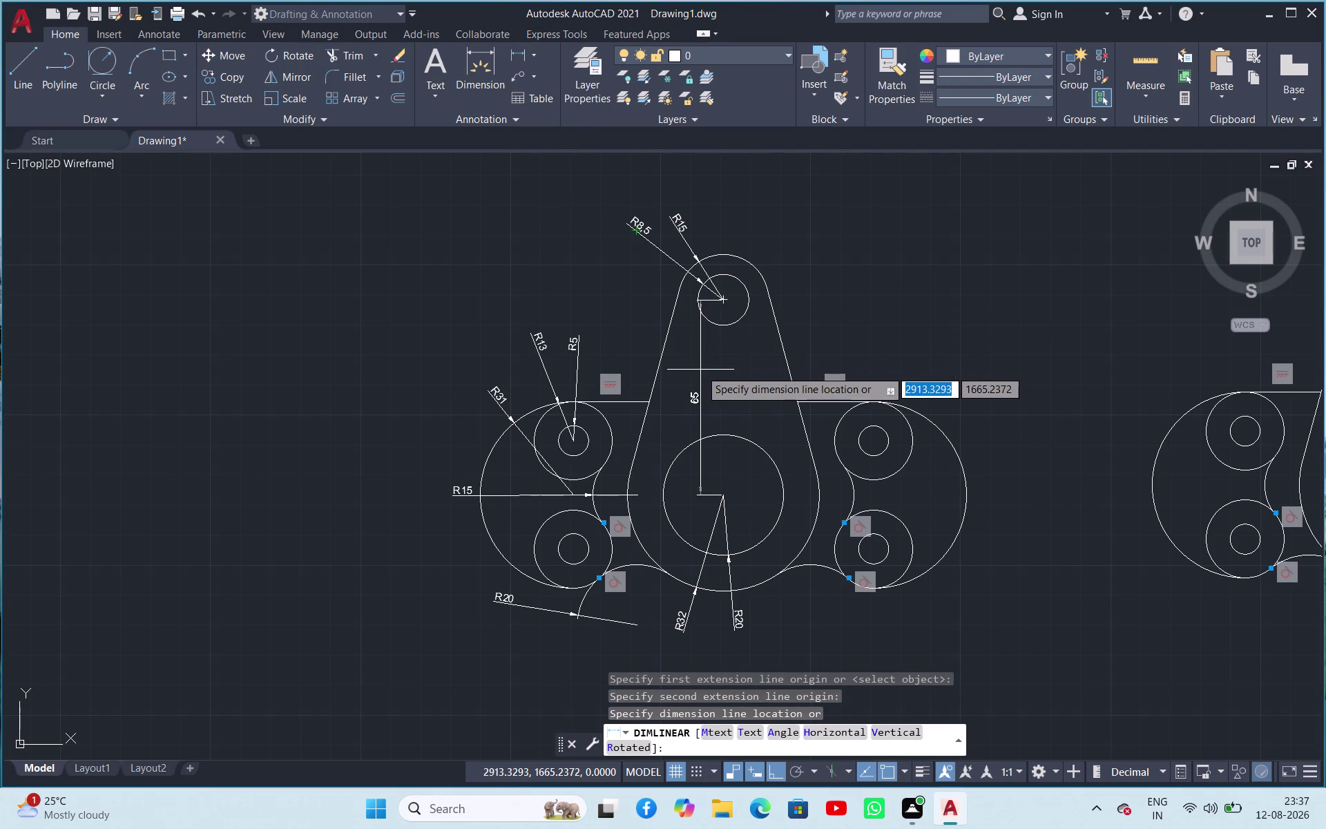
click(708, 373)
key(space)
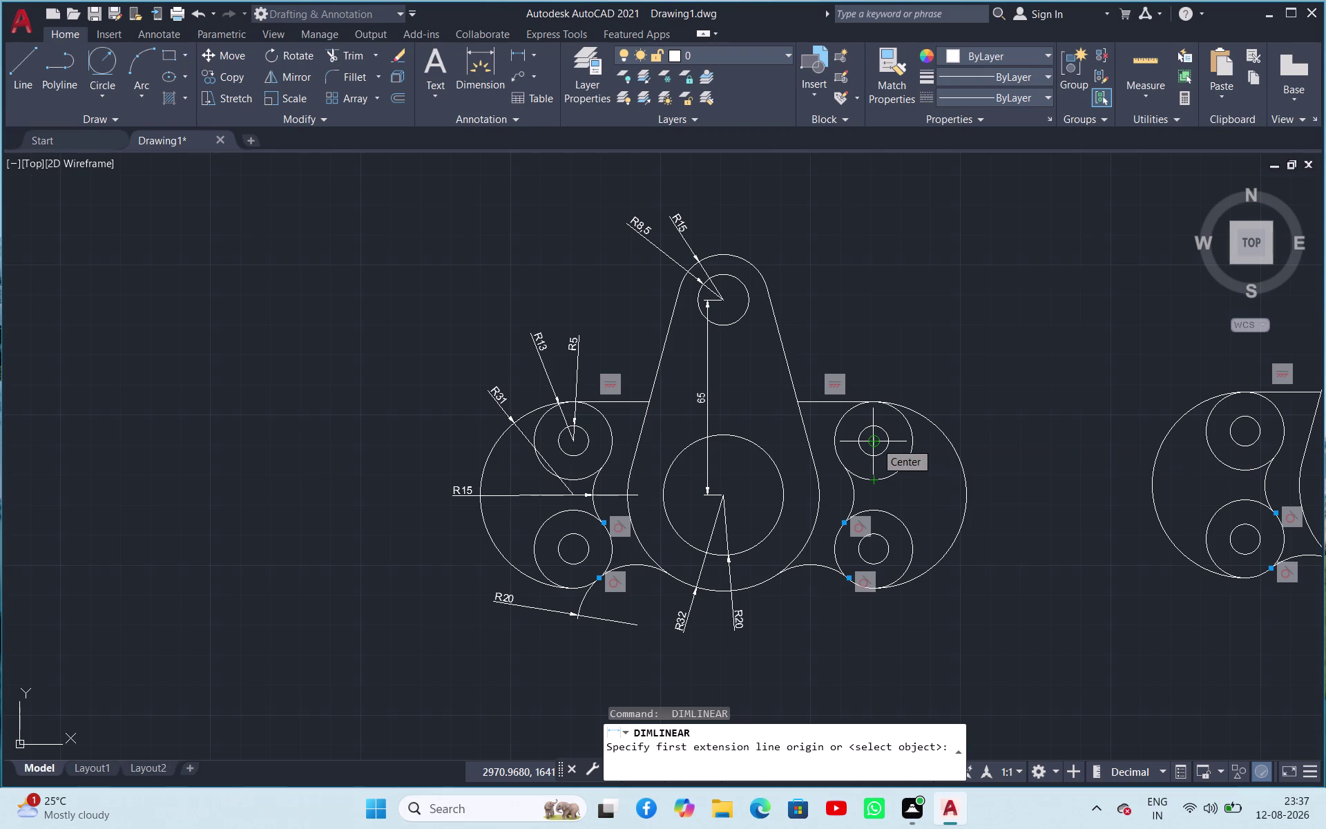
click(876, 442)
click(874, 551)
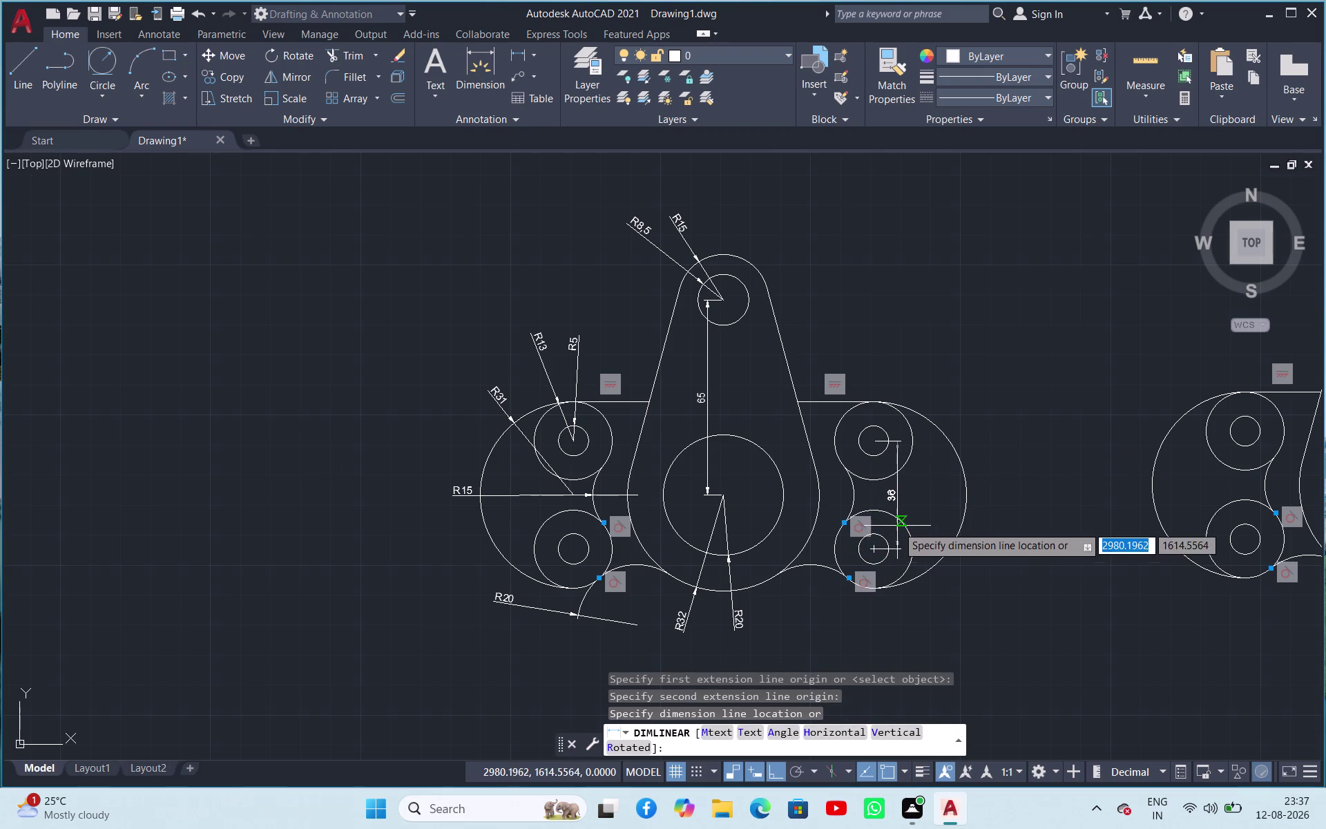
click(991, 545)
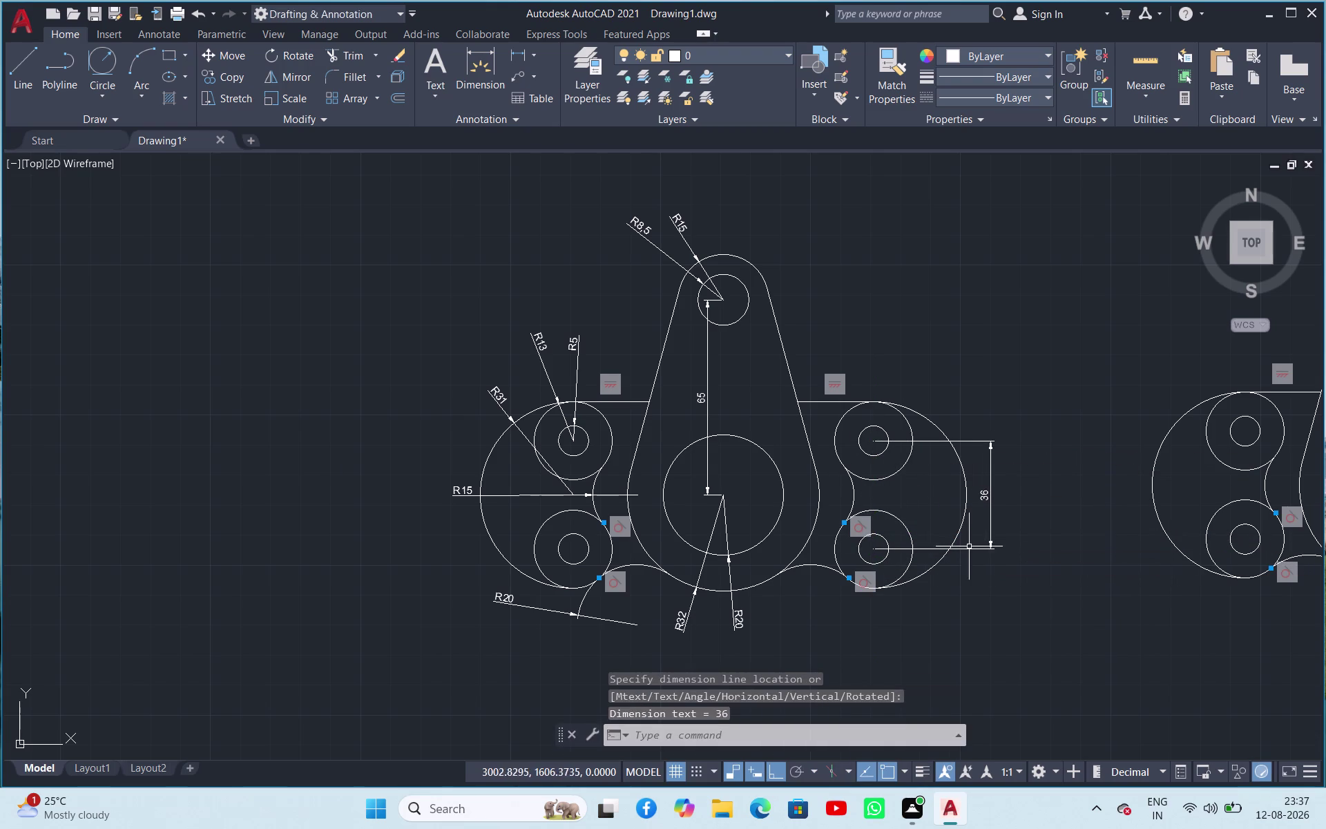
Add the 50 horizontal dimension from the main circle to the lower-right hole.
key(space)
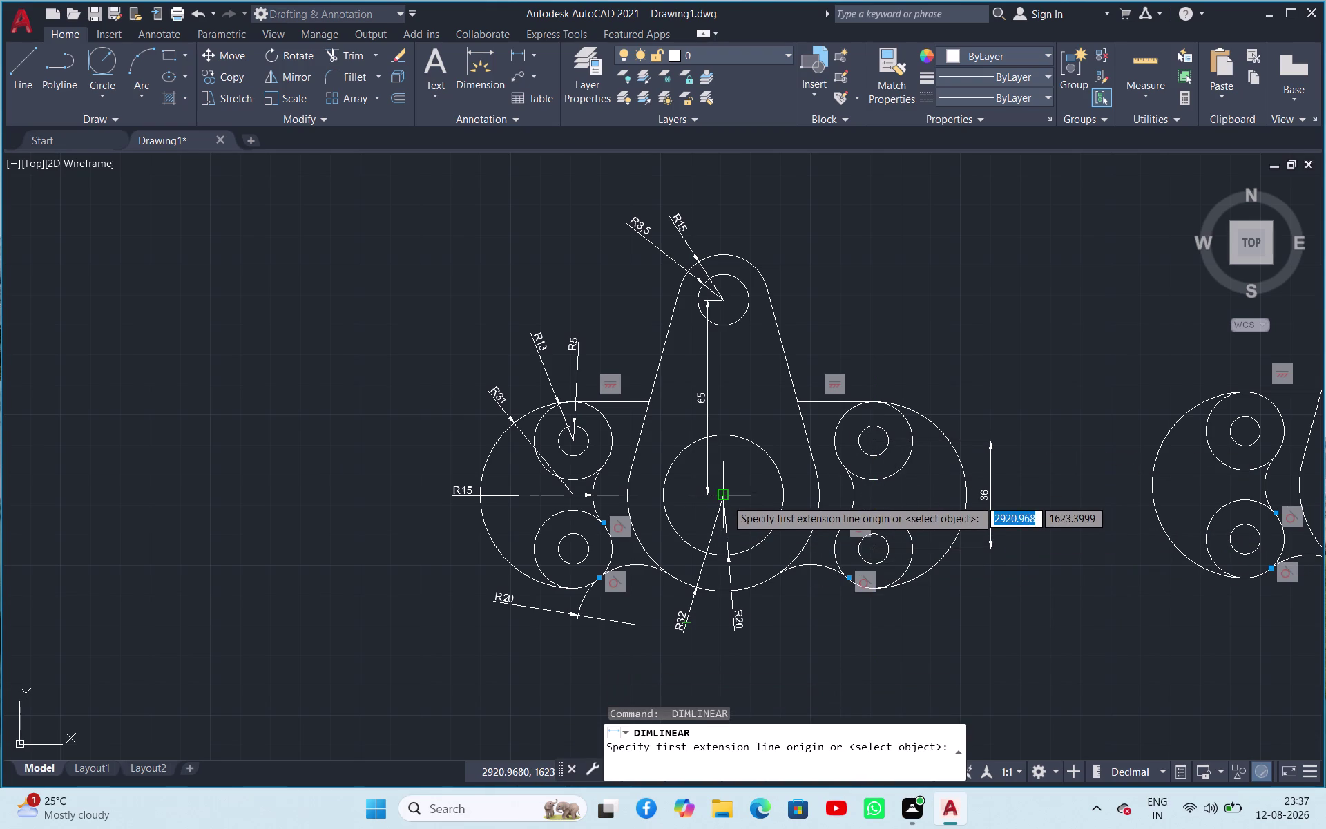
click(726, 499)
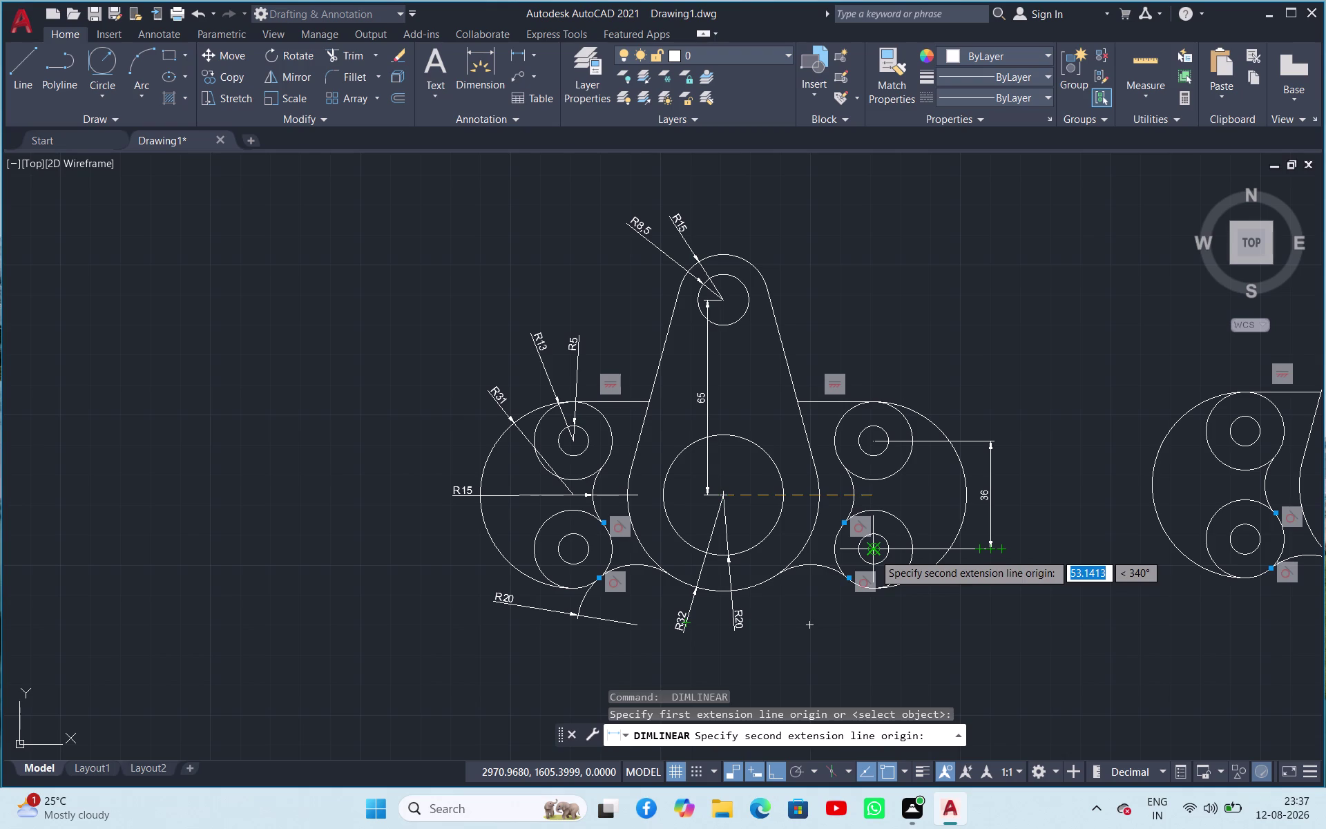
click(874, 553)
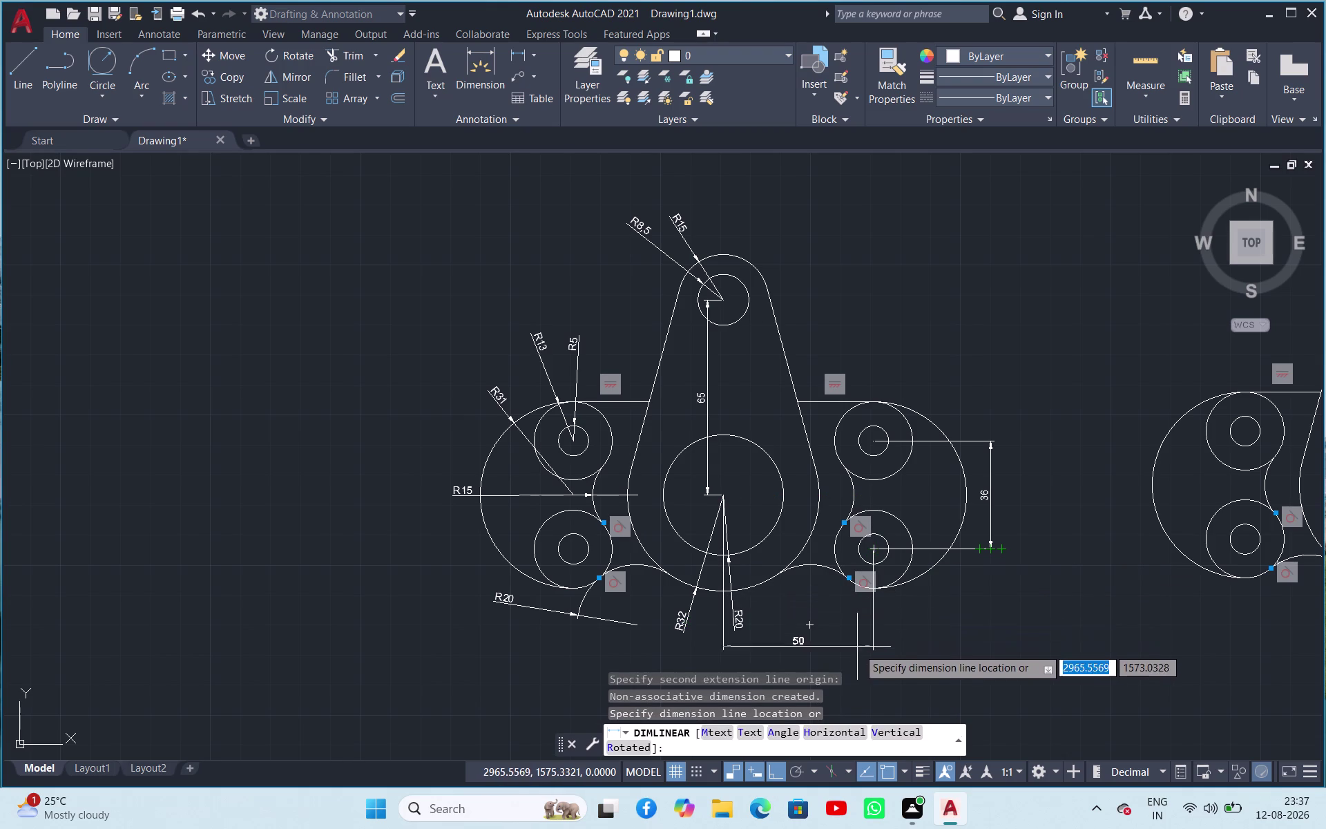
click(856, 650)
scroll(up, 3)
scroll(down, 3)
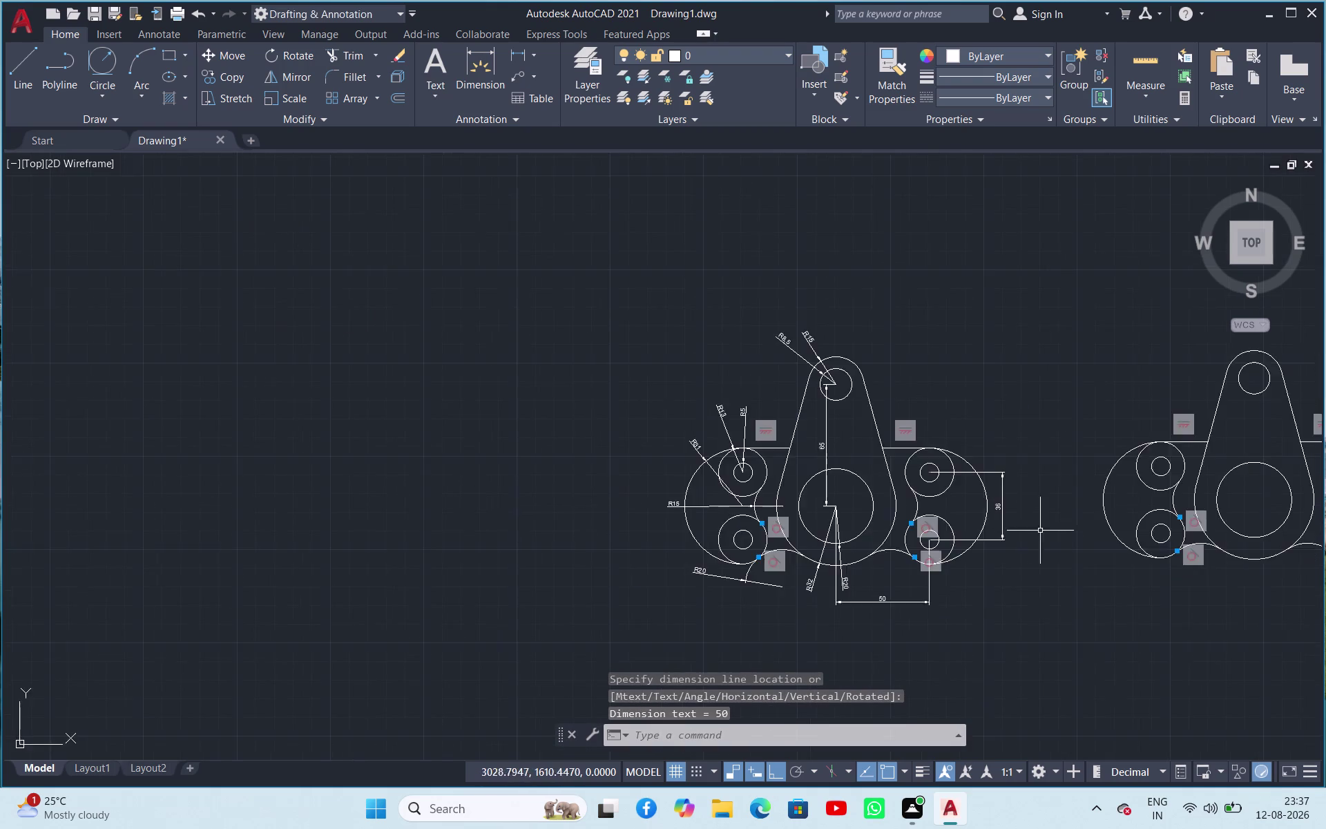
scroll(down, 3)
scroll(up, 3)
scroll(up, 3)
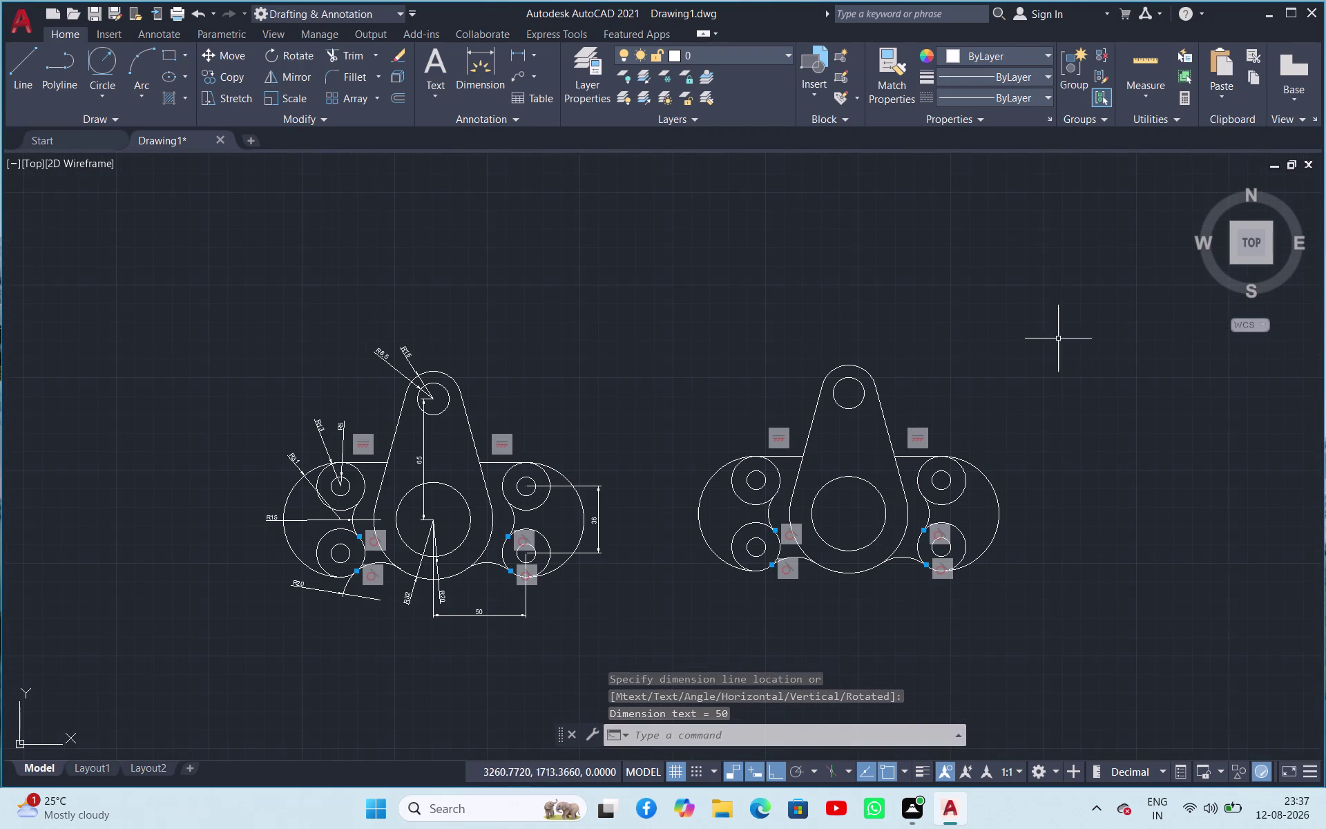
key(ctrl+p)
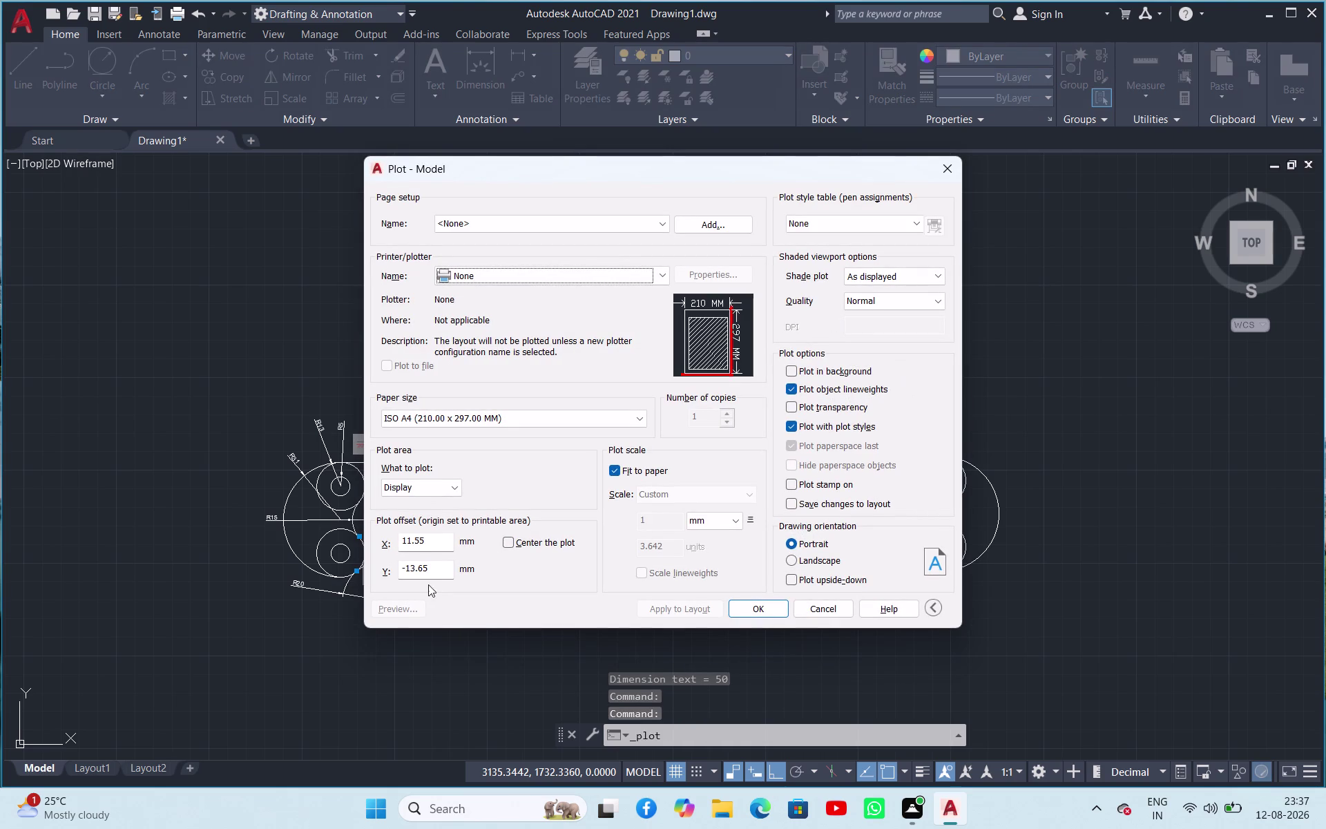
Plot to DWG To PDF with a landscape window around both plates, and preview it.
click(544, 271)
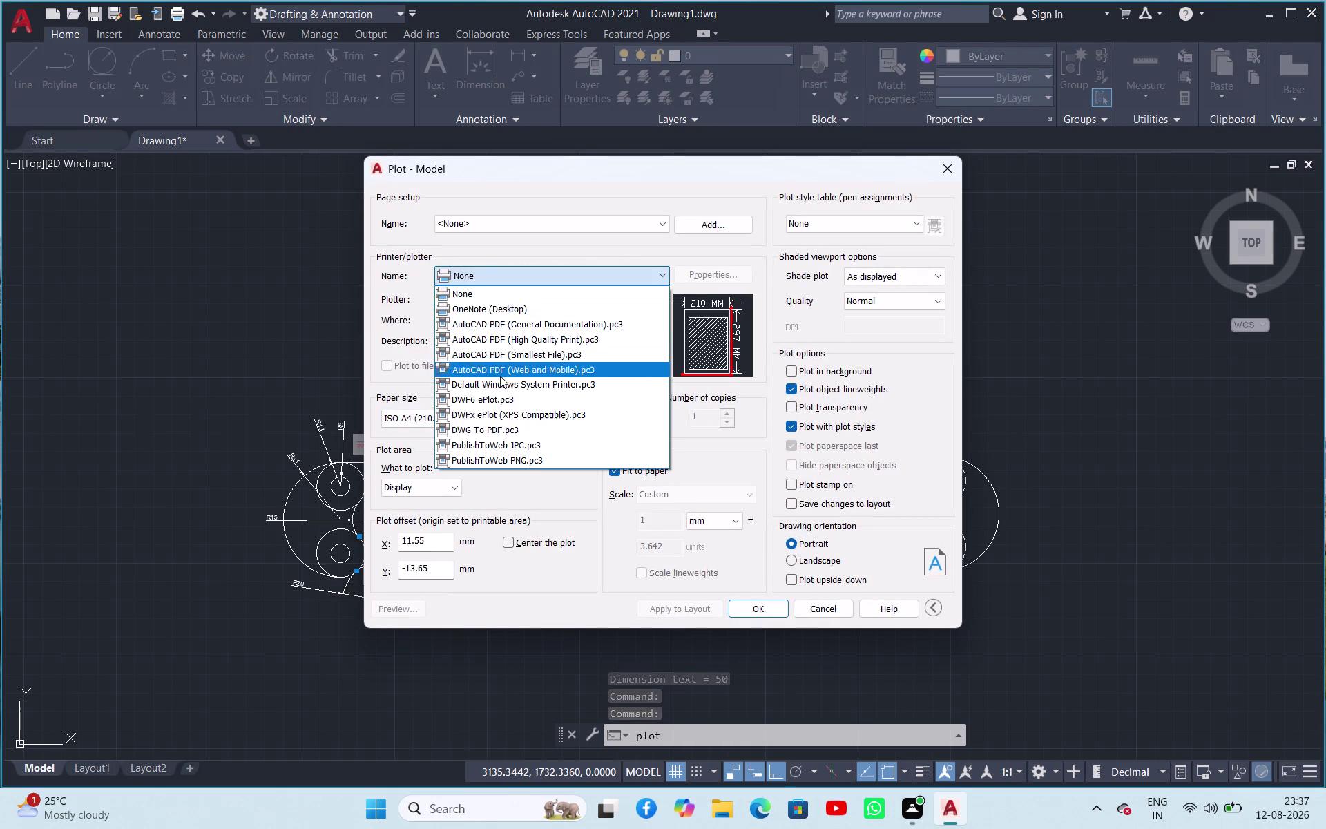
click(522, 425)
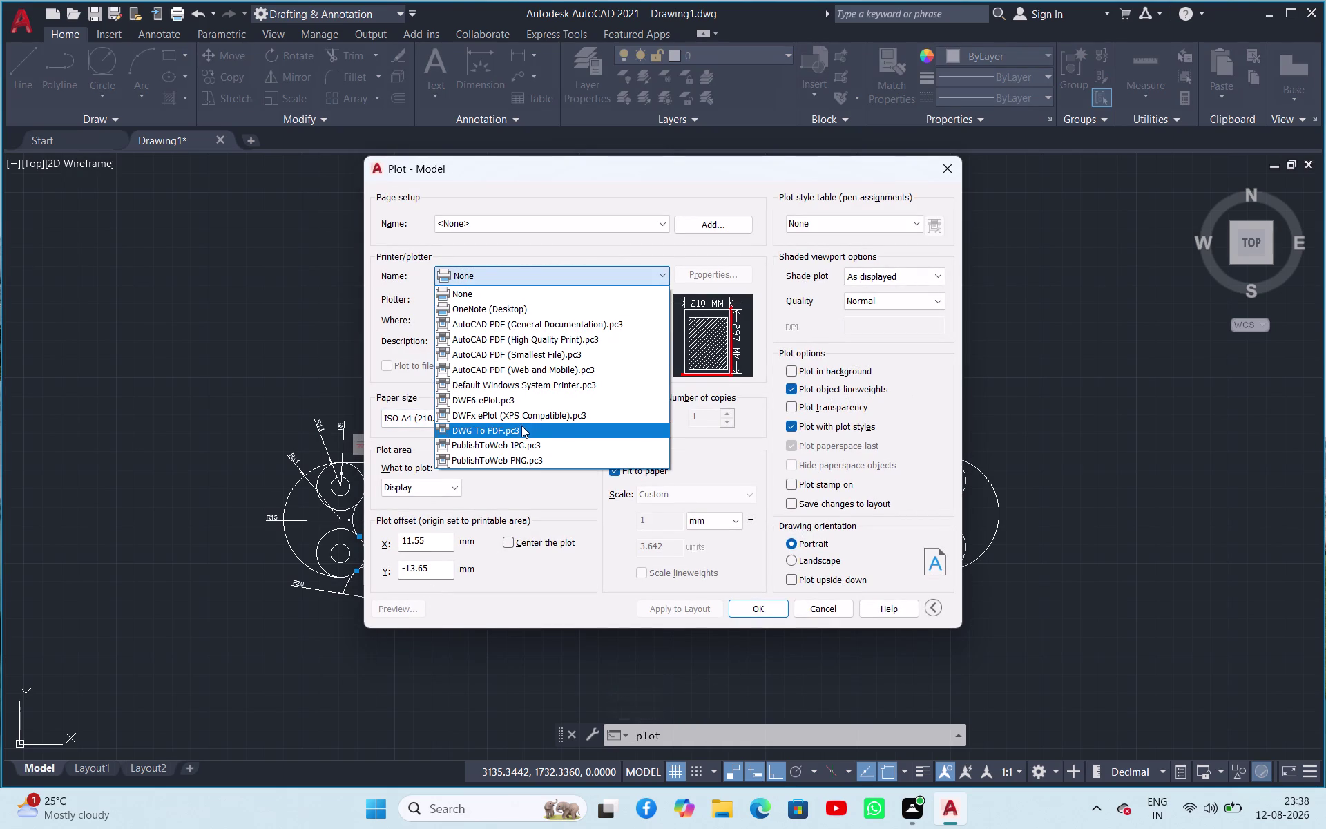
click(447, 487)
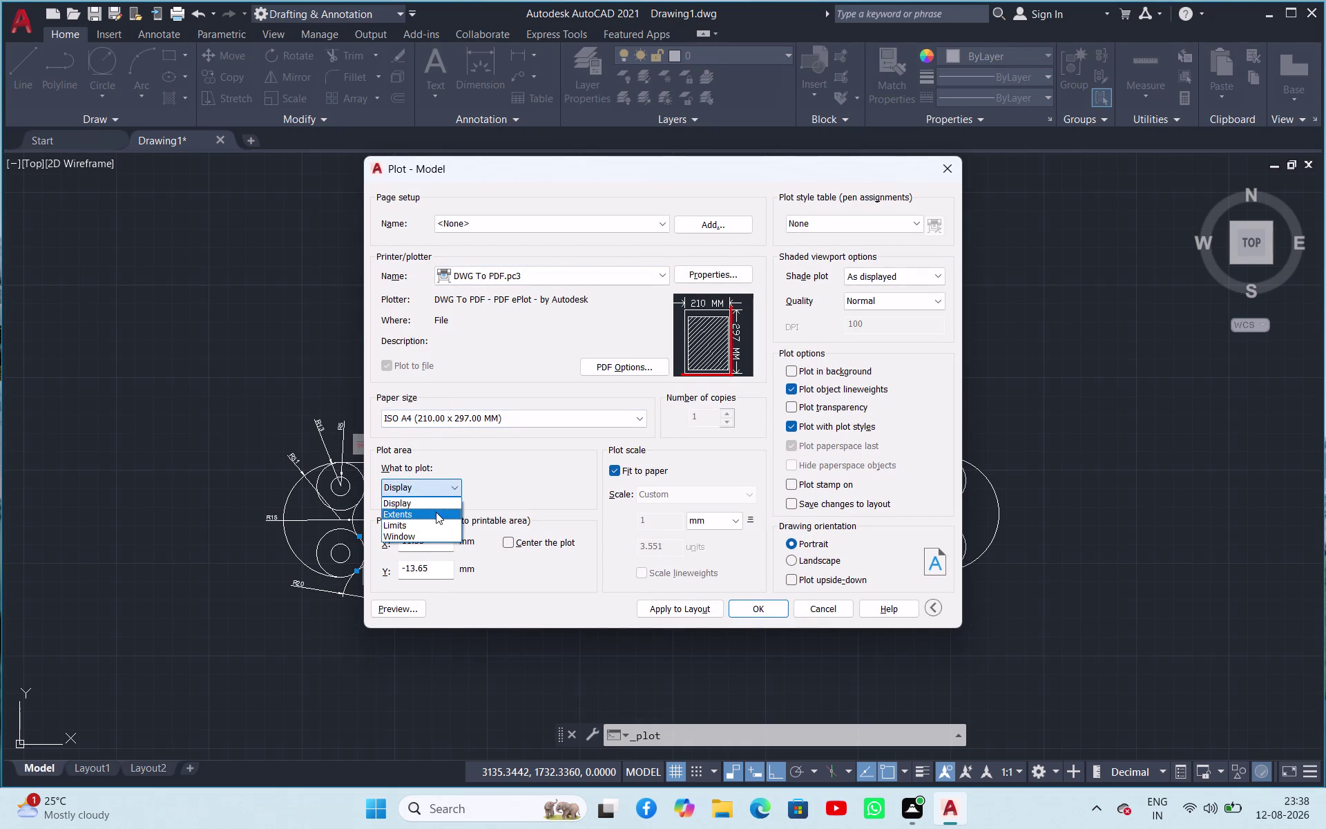
click(433, 534)
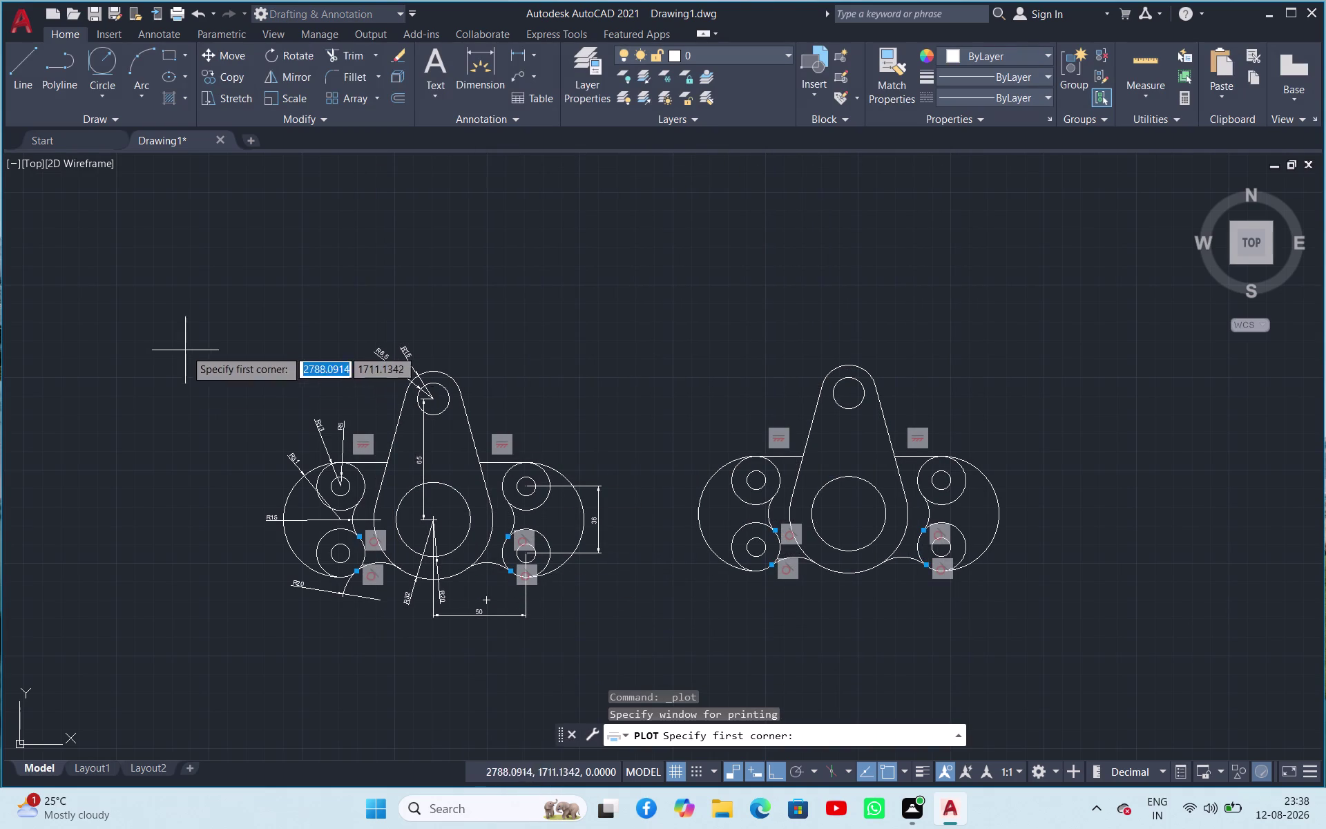
click(179, 302)
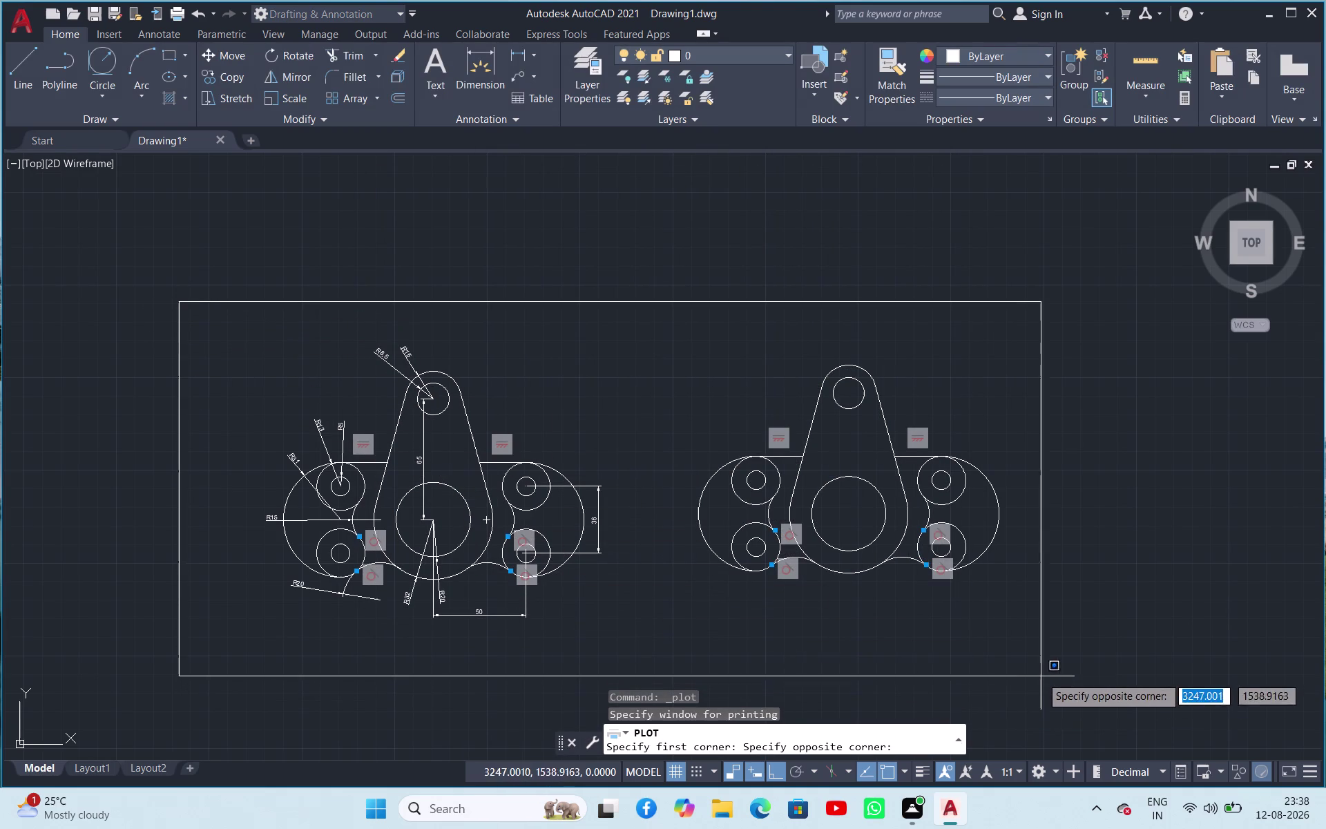
click(1054, 667)
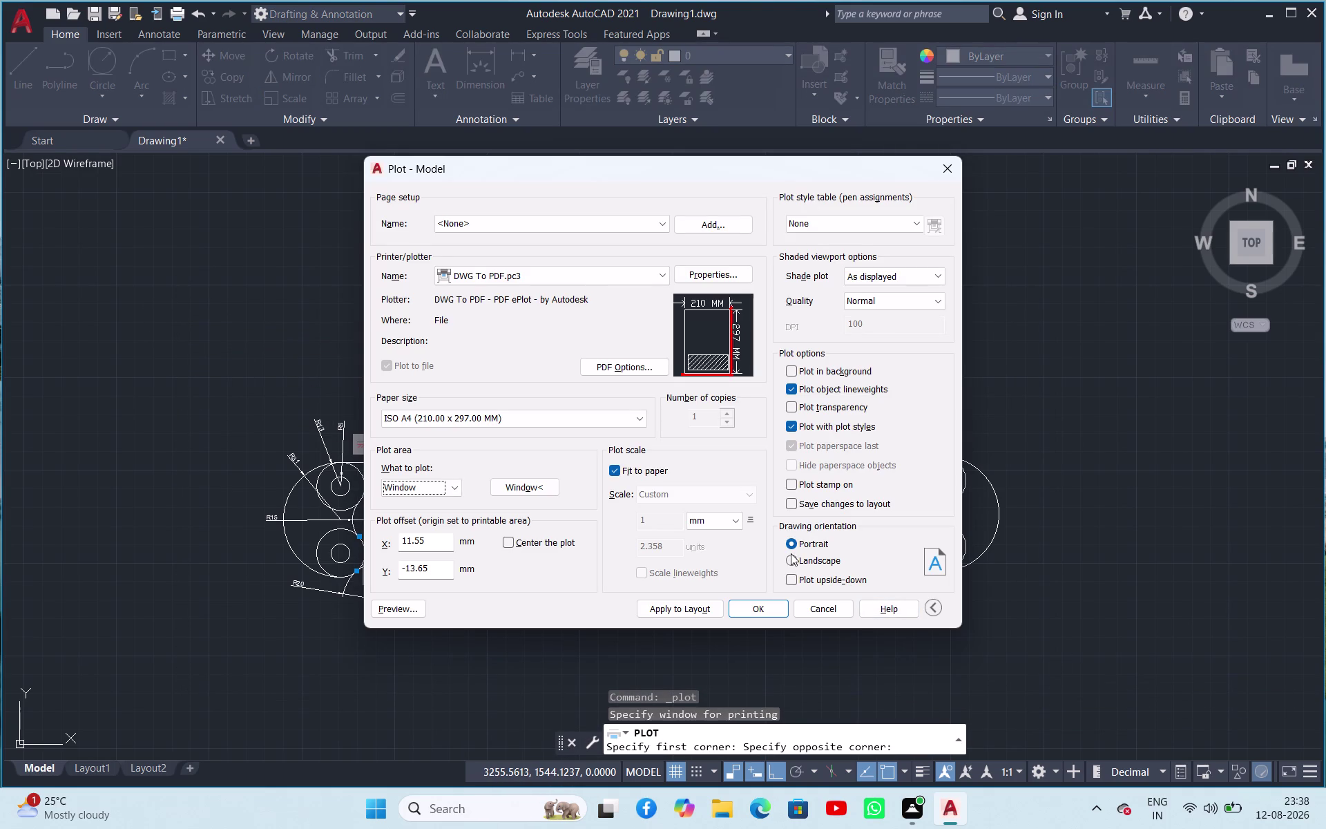
click(791, 558)
click(391, 611)
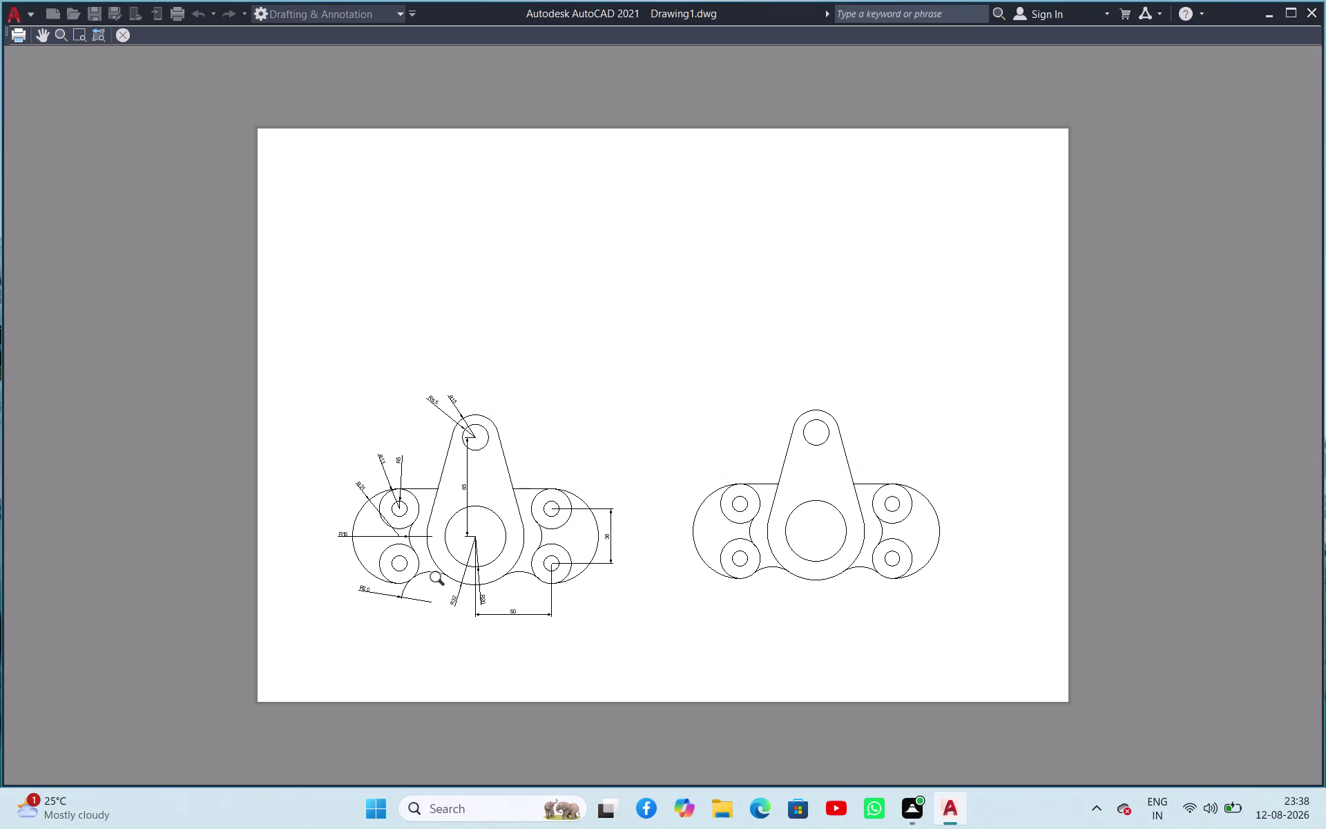
Close the preview and try a portrait preview of the plot.
scroll(down, 3)
scroll(up, 3)
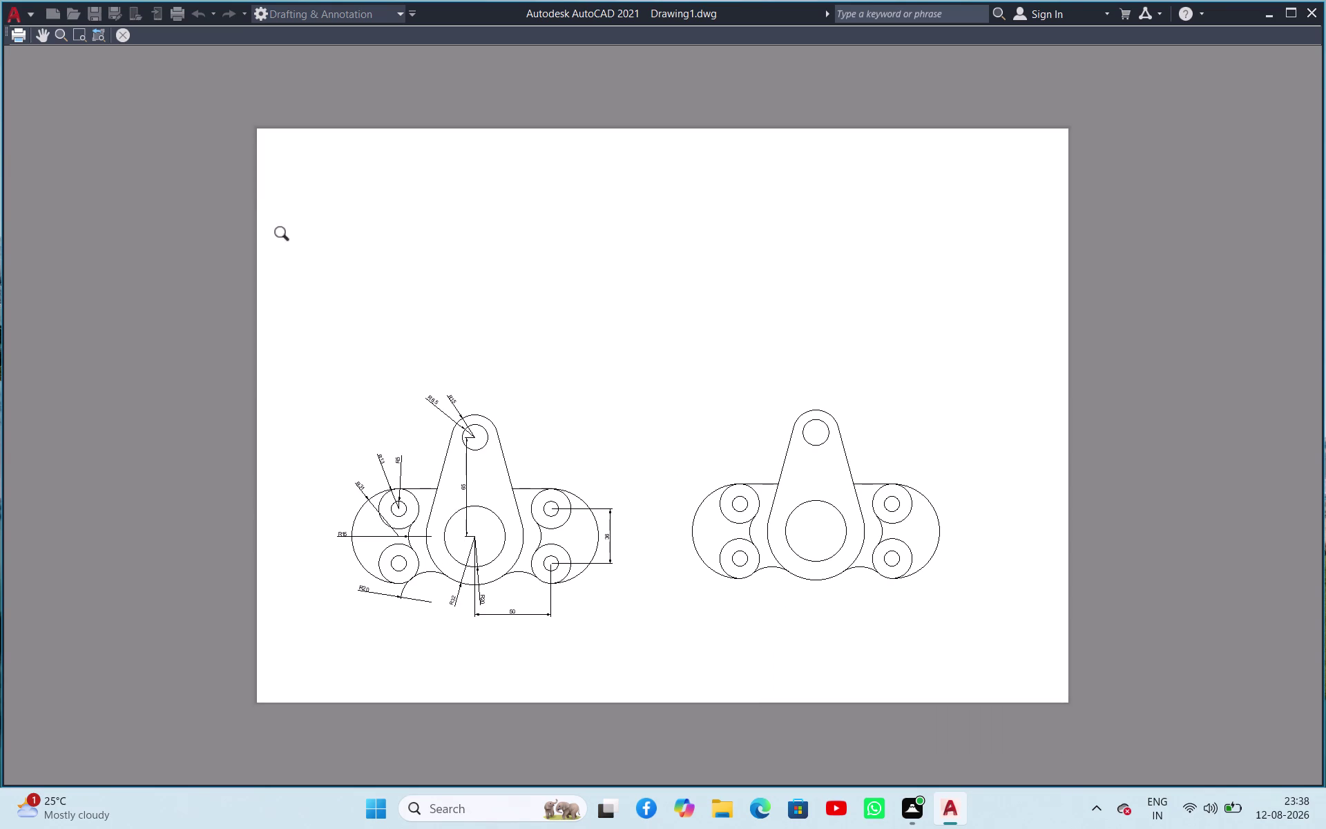
click(125, 36)
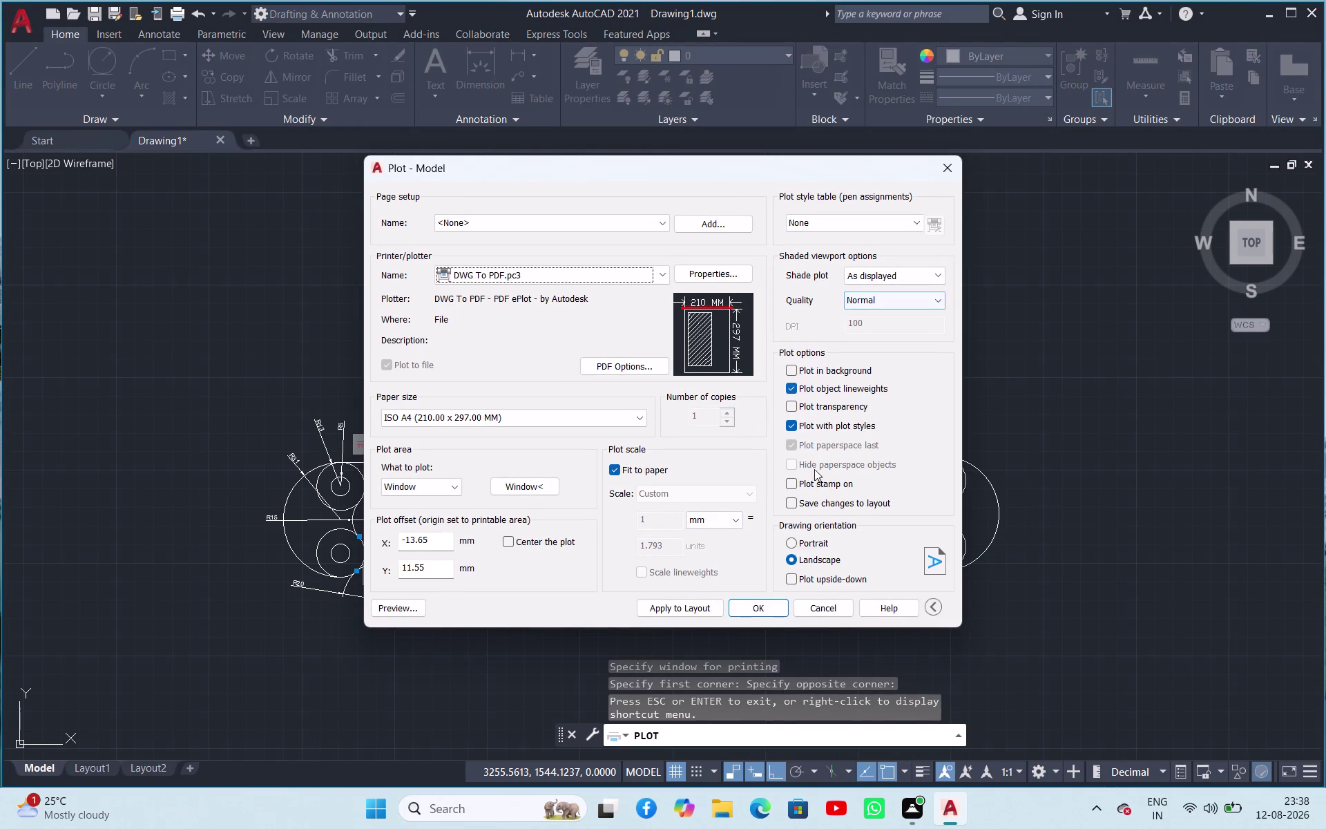
click(791, 542)
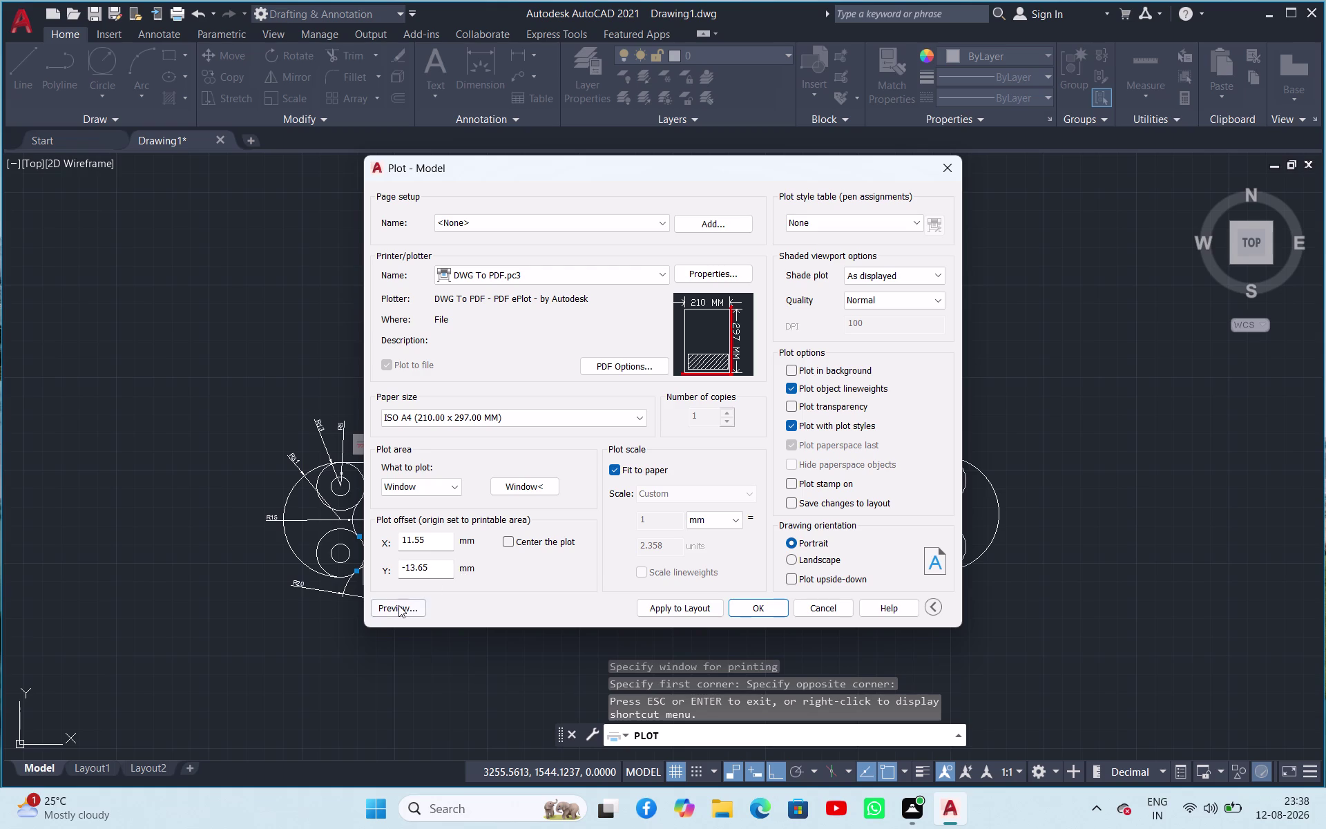
click(398, 605)
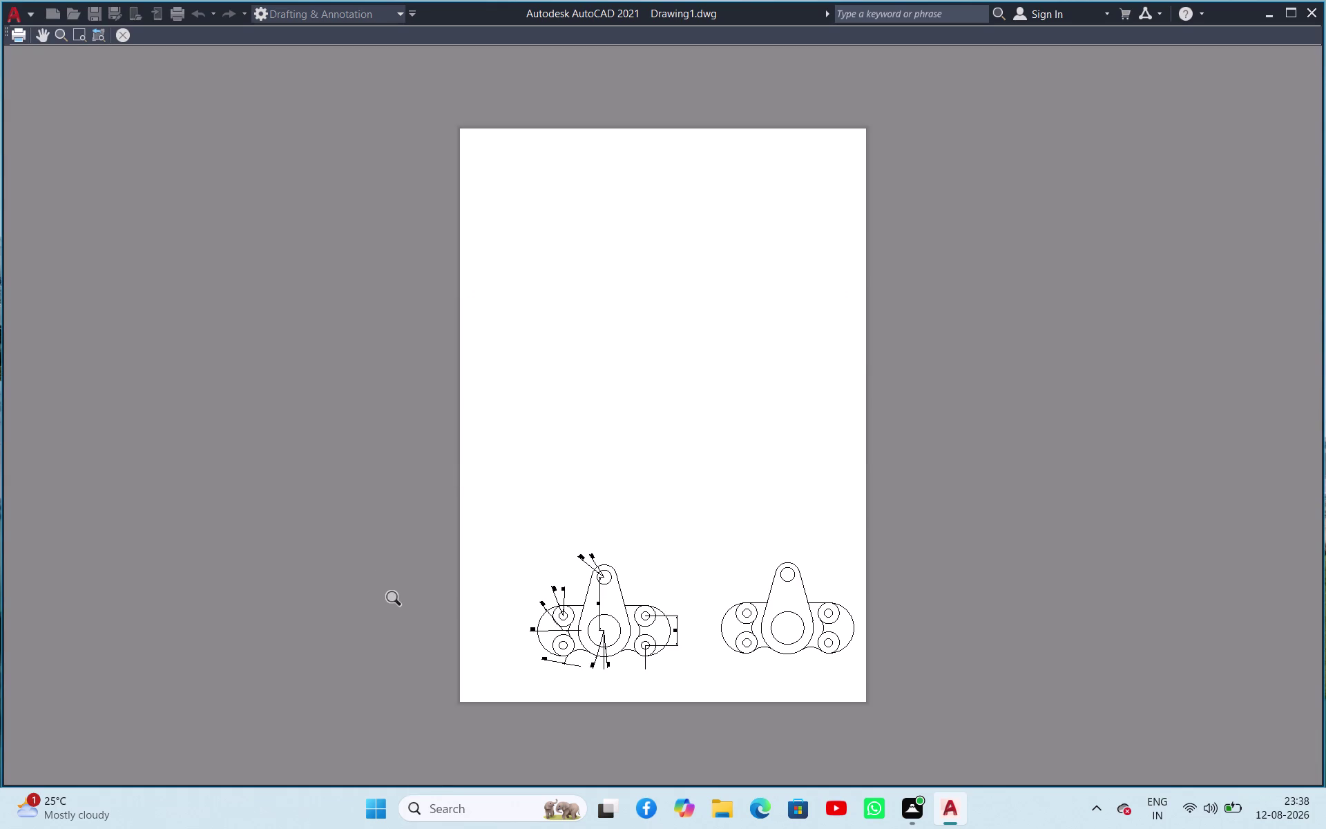
click(121, 36)
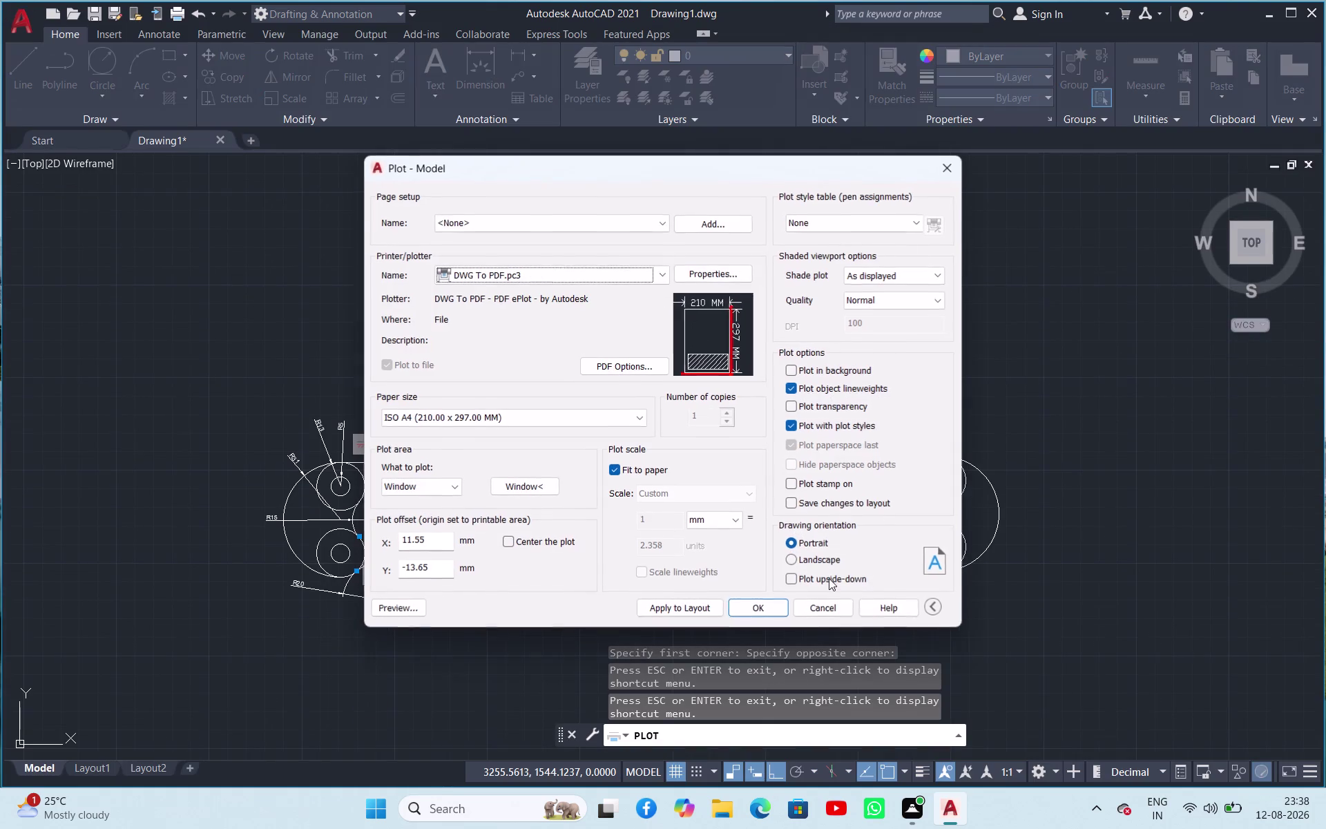
Set the drawing orientation back to Landscape.
click(786, 559)
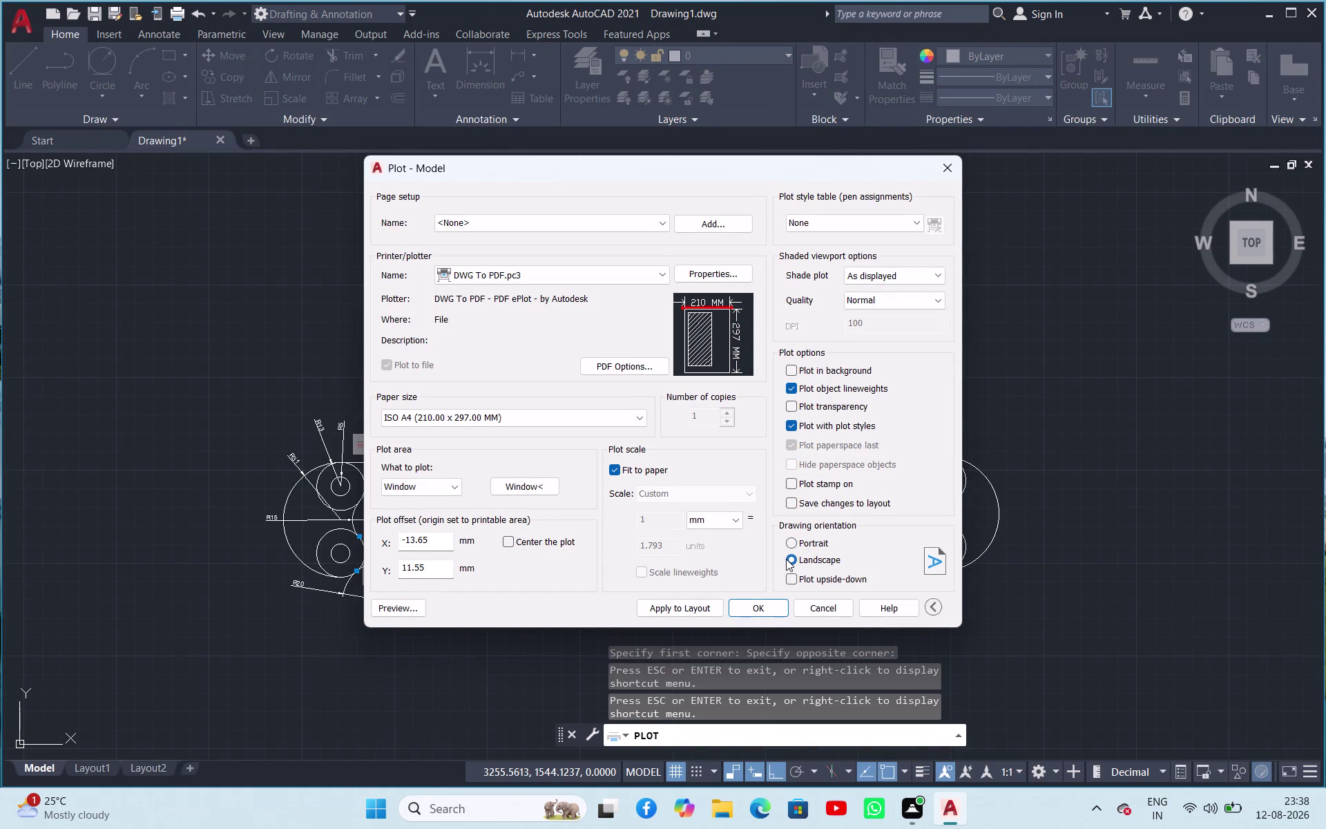
click(791, 538)
click(786, 567)
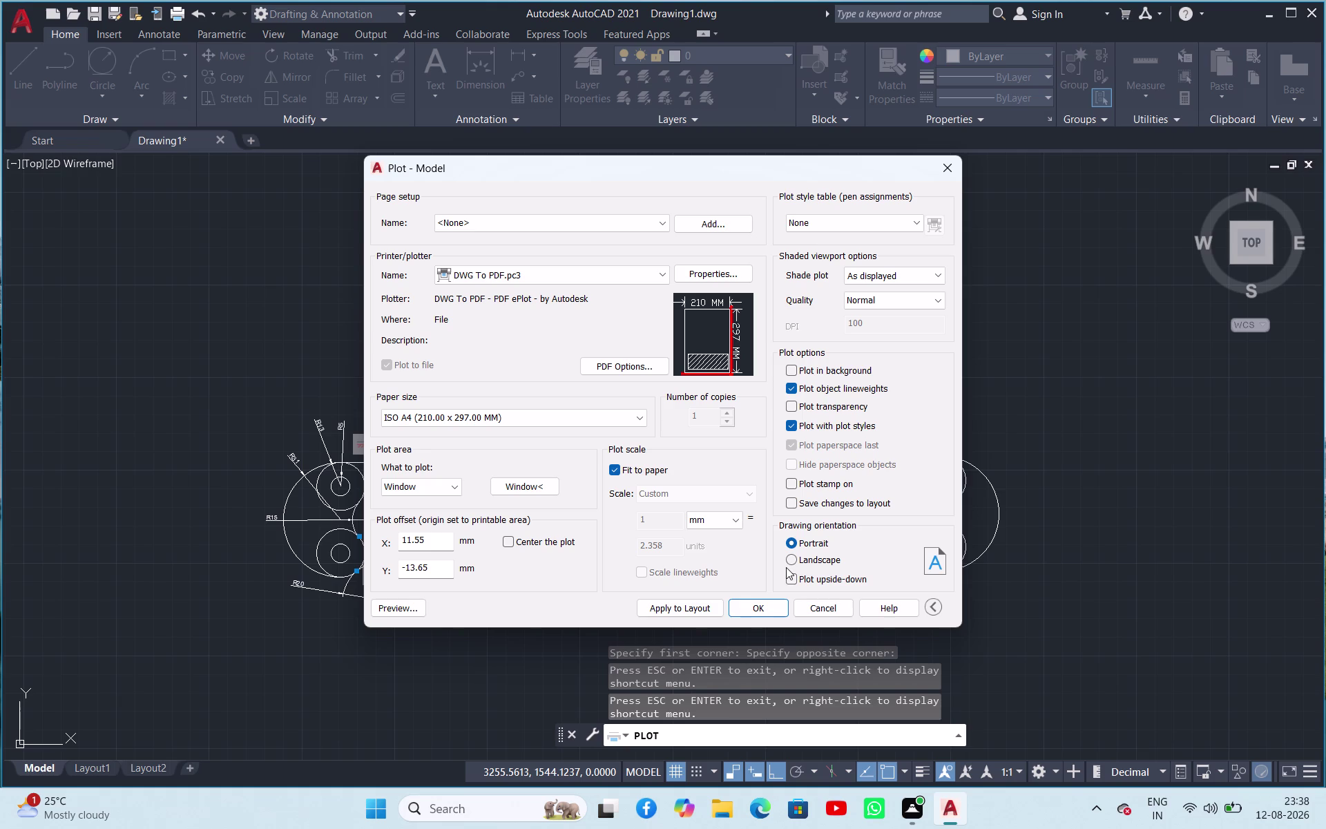
click(792, 559)
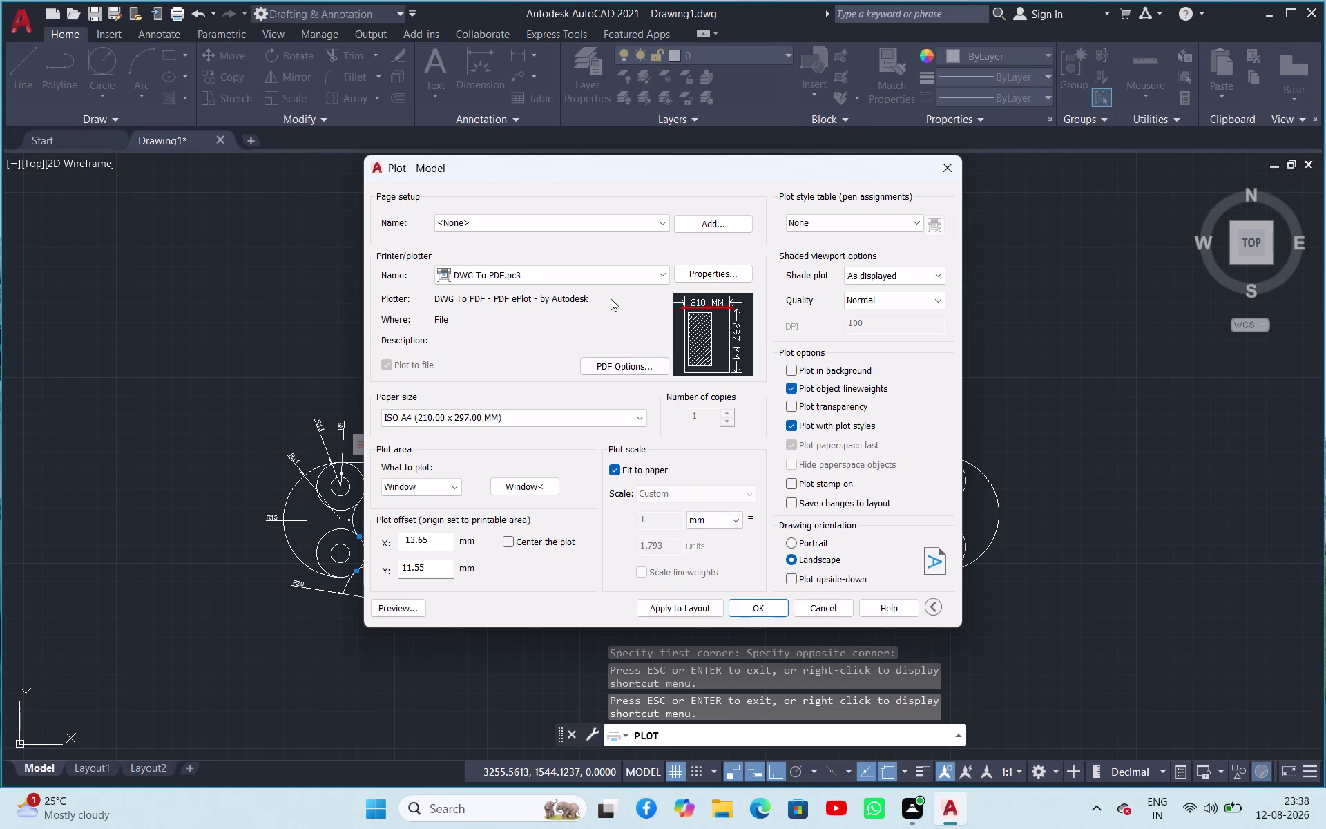
click(628, 415)
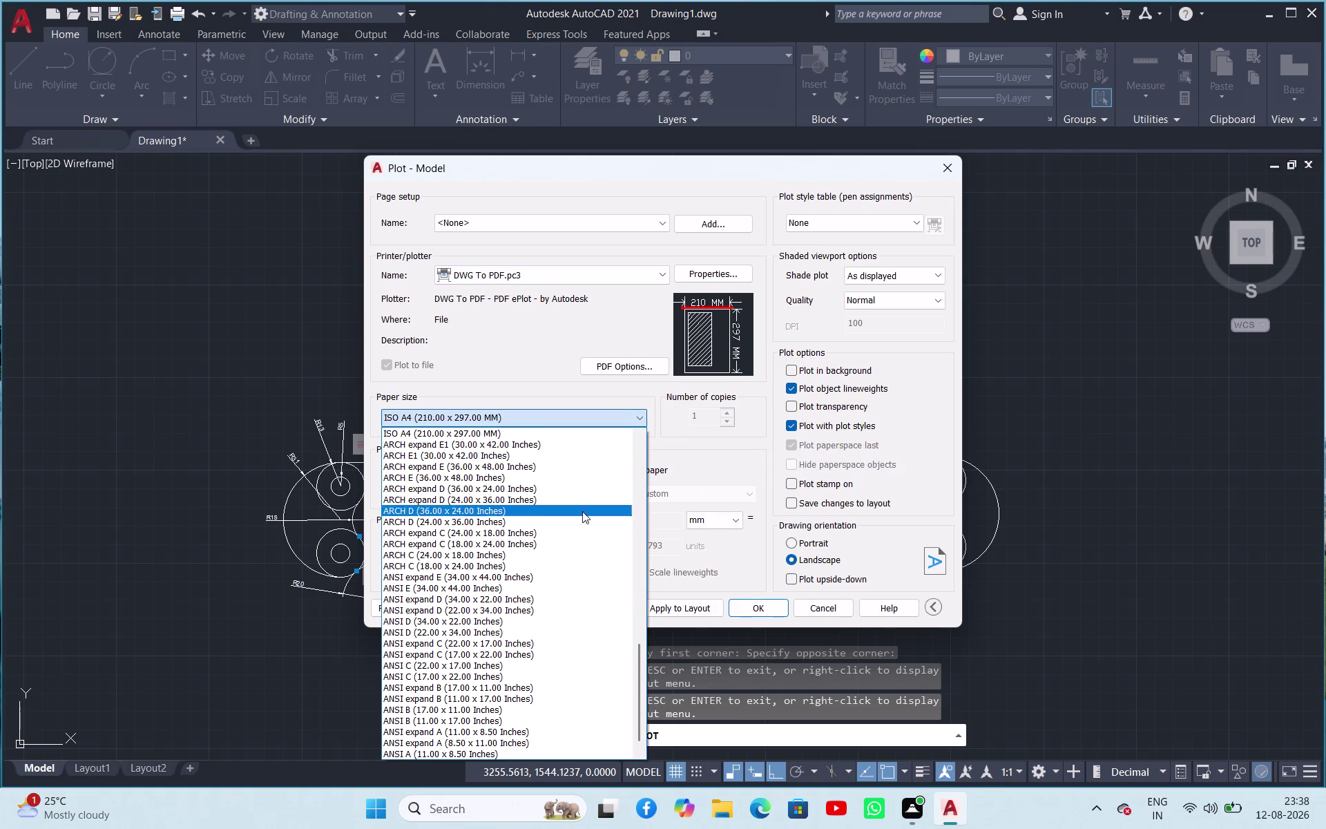
Keep ISO A4 paper and no plot style table, then preview the landscape page.
scroll(down, 3)
scroll(down, 3)
scroll(down, 3)
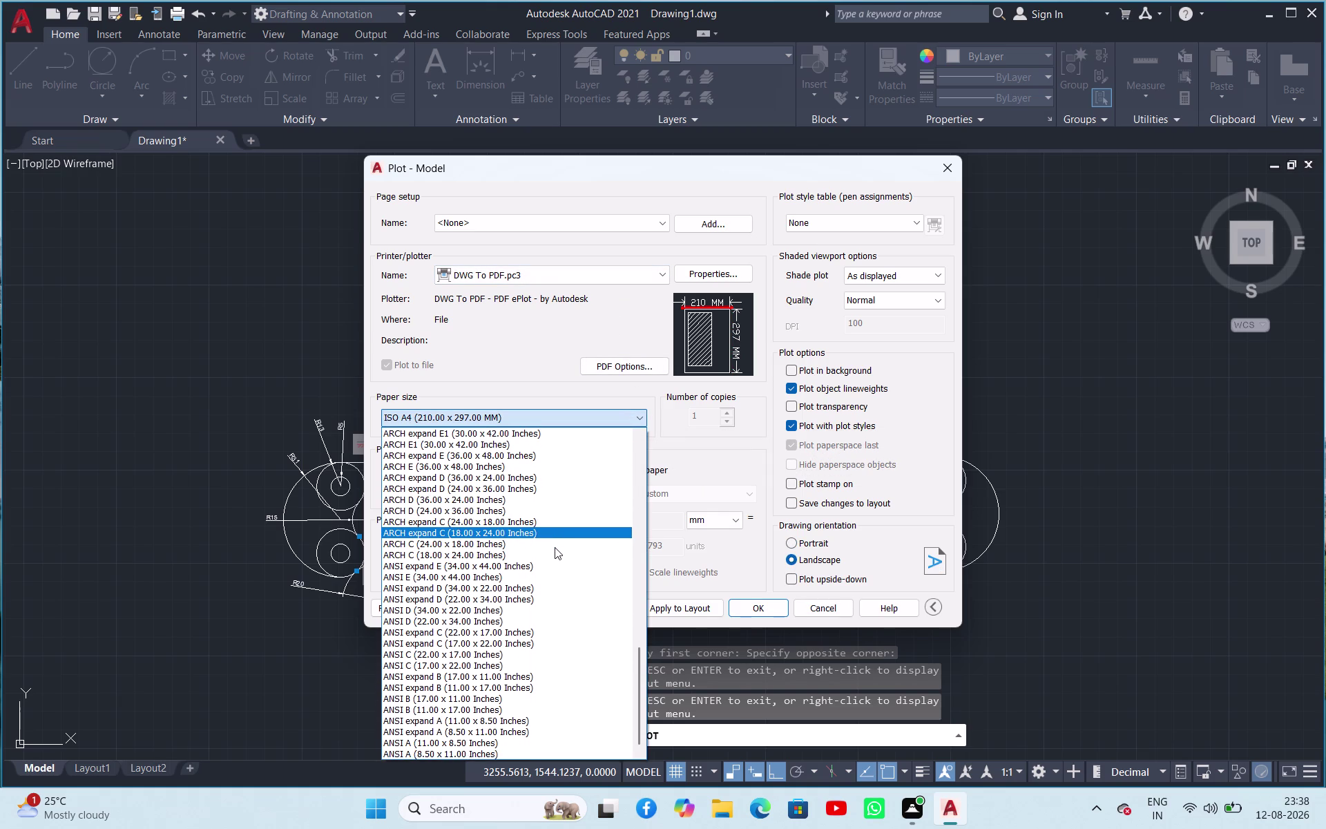
scroll(up, 3)
scroll(up, 3)
scroll(up, 3)
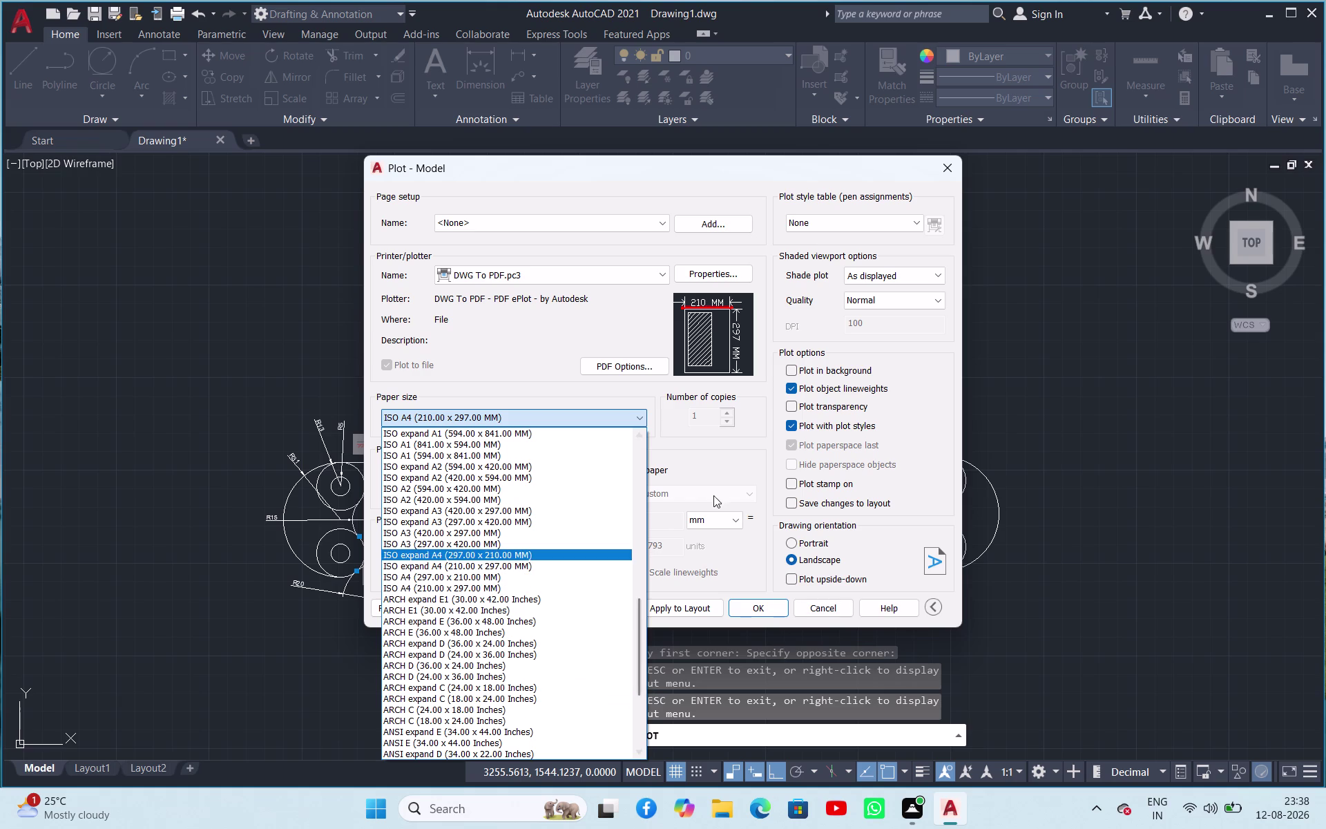
click(726, 471)
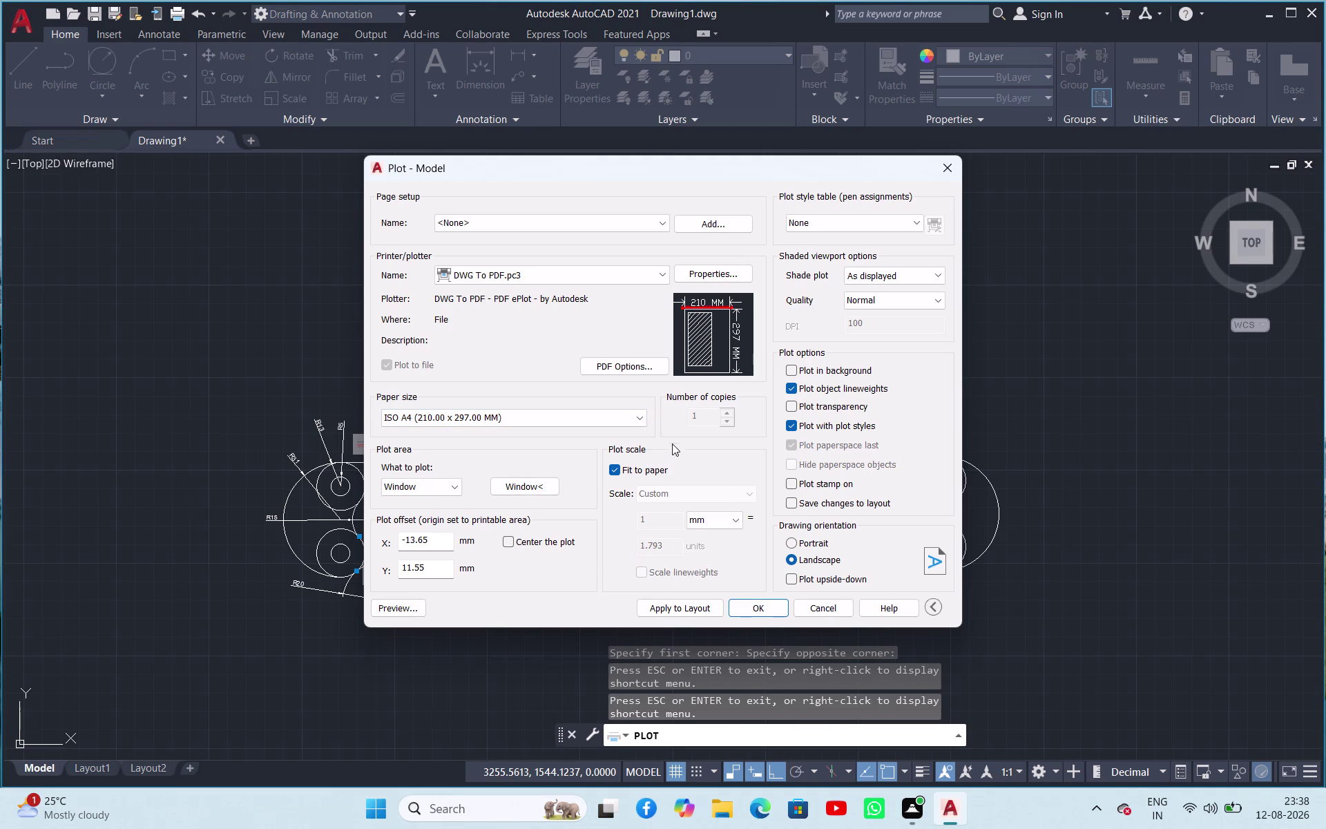
click(890, 221)
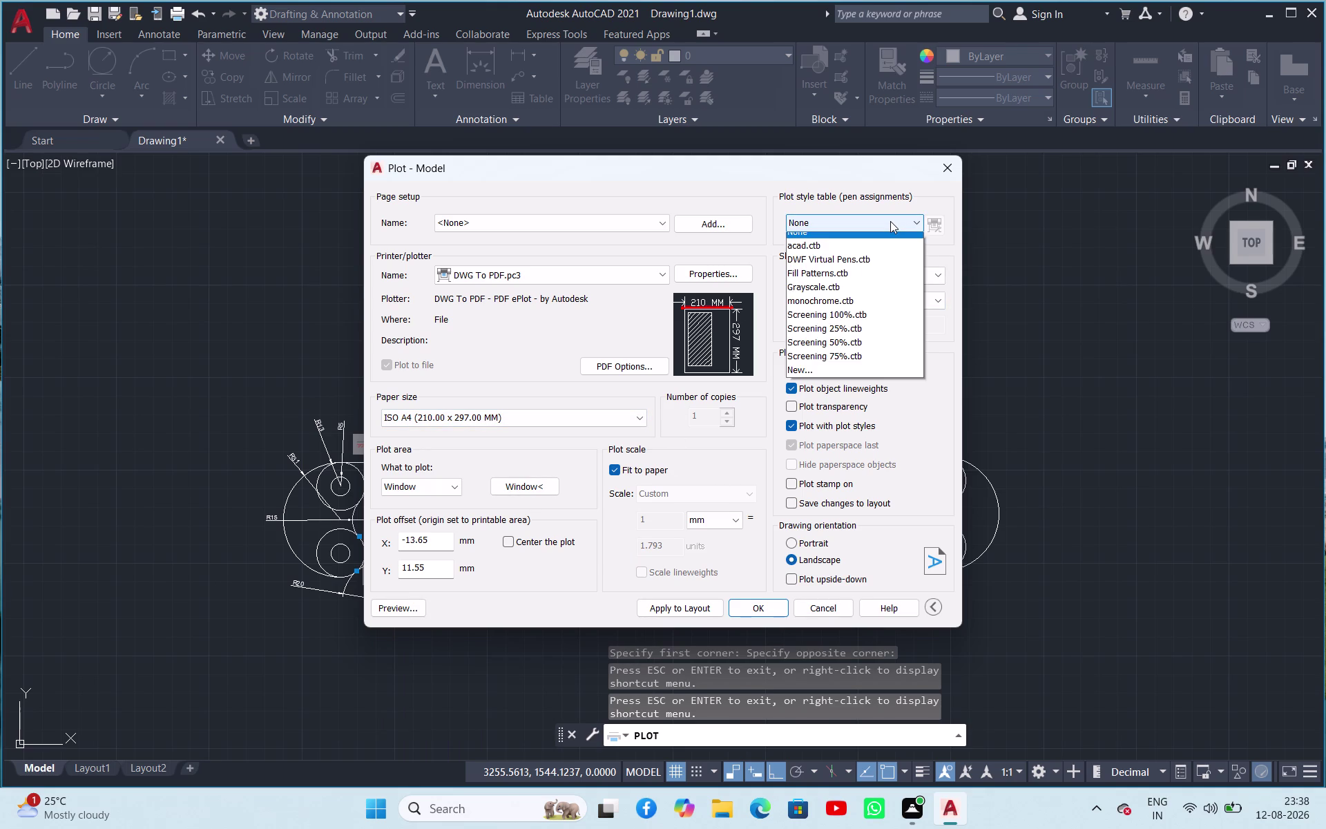
click(890, 221)
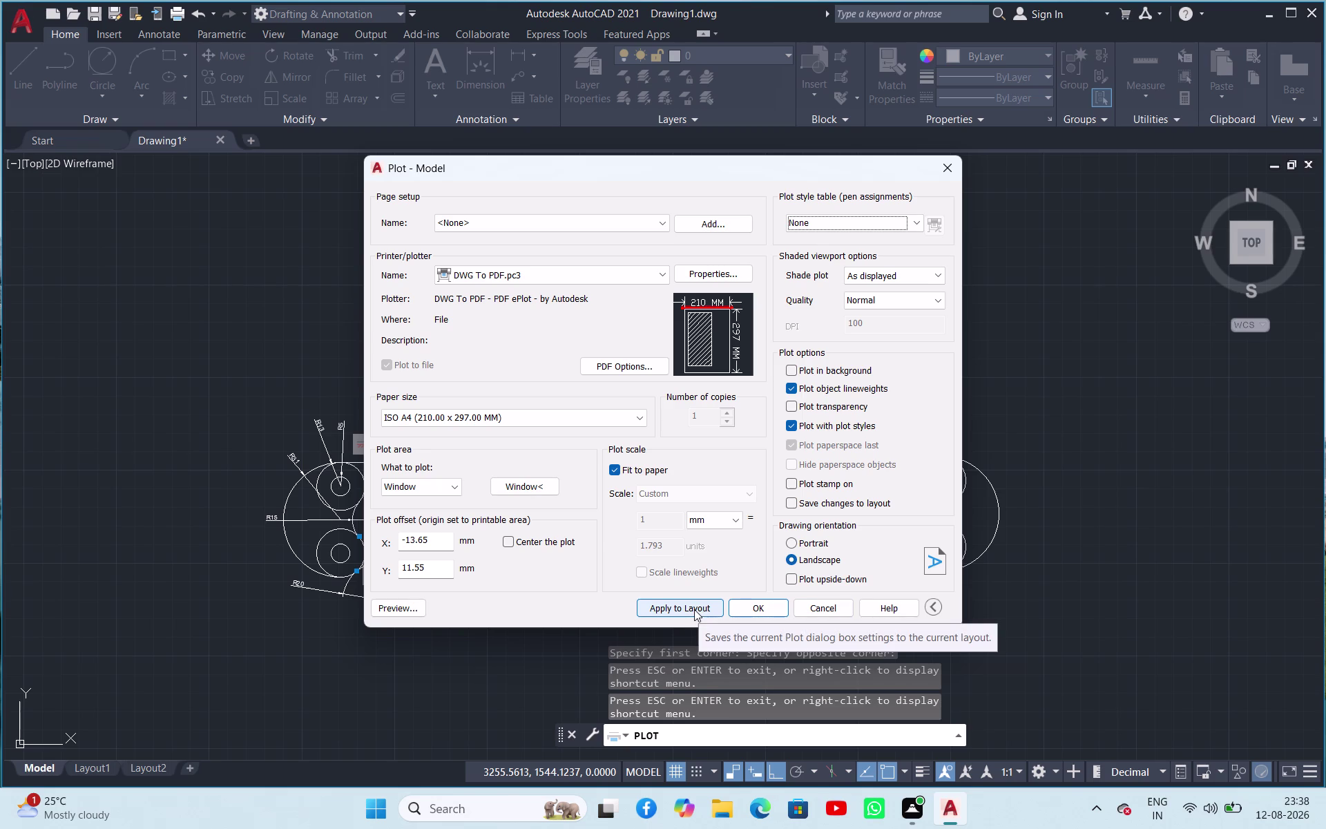
click(413, 605)
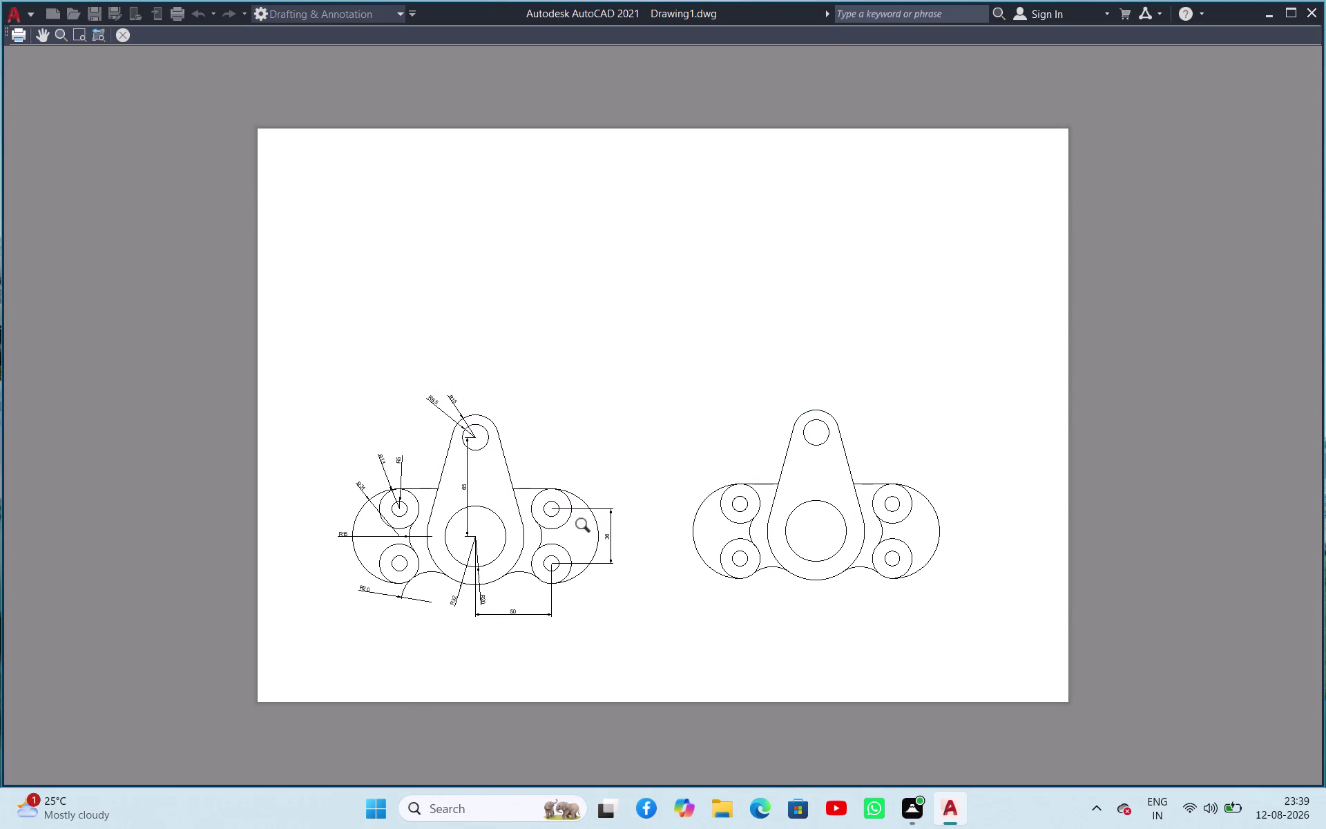
Pick a new plot window from above the left plate to below the right plate.
click(125, 35)
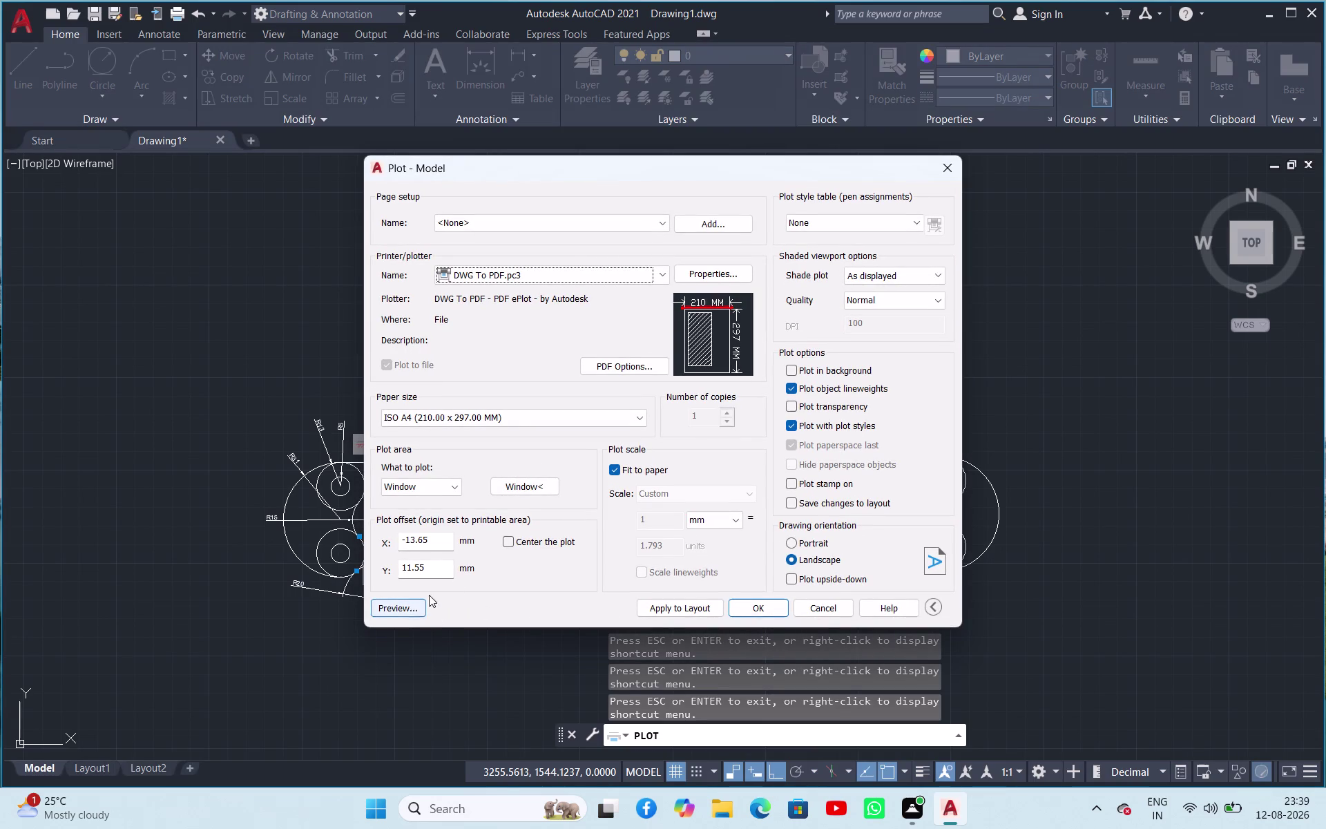
click(517, 488)
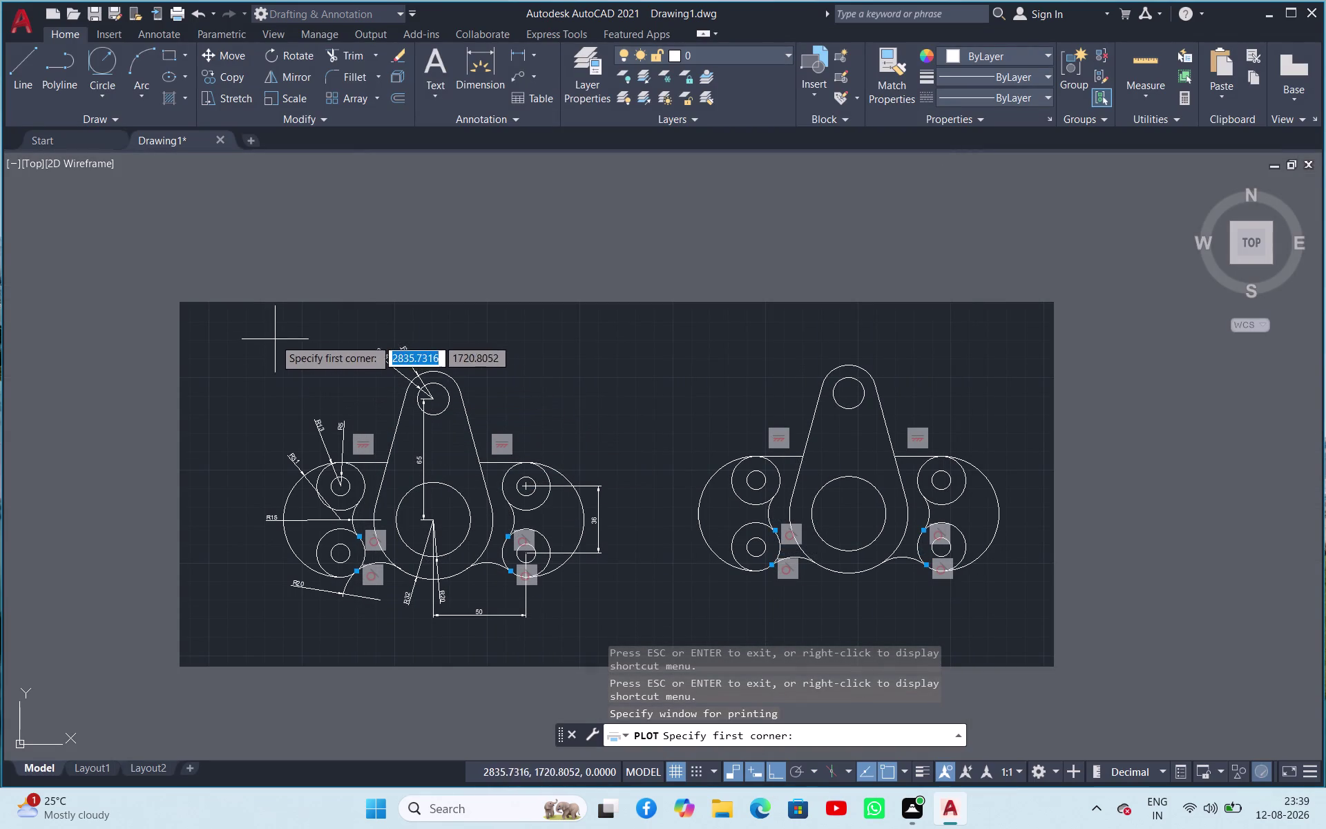
click(264, 325)
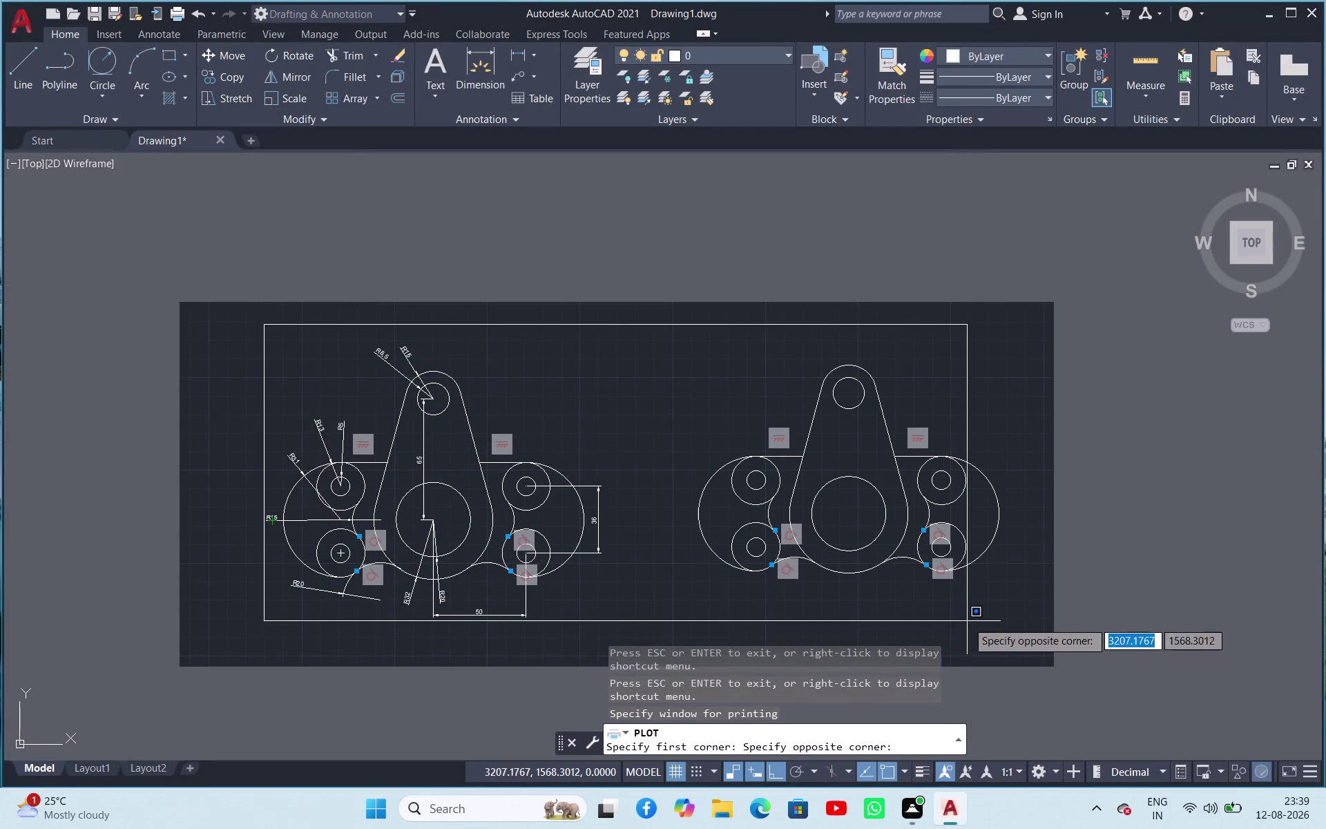
click(1025, 626)
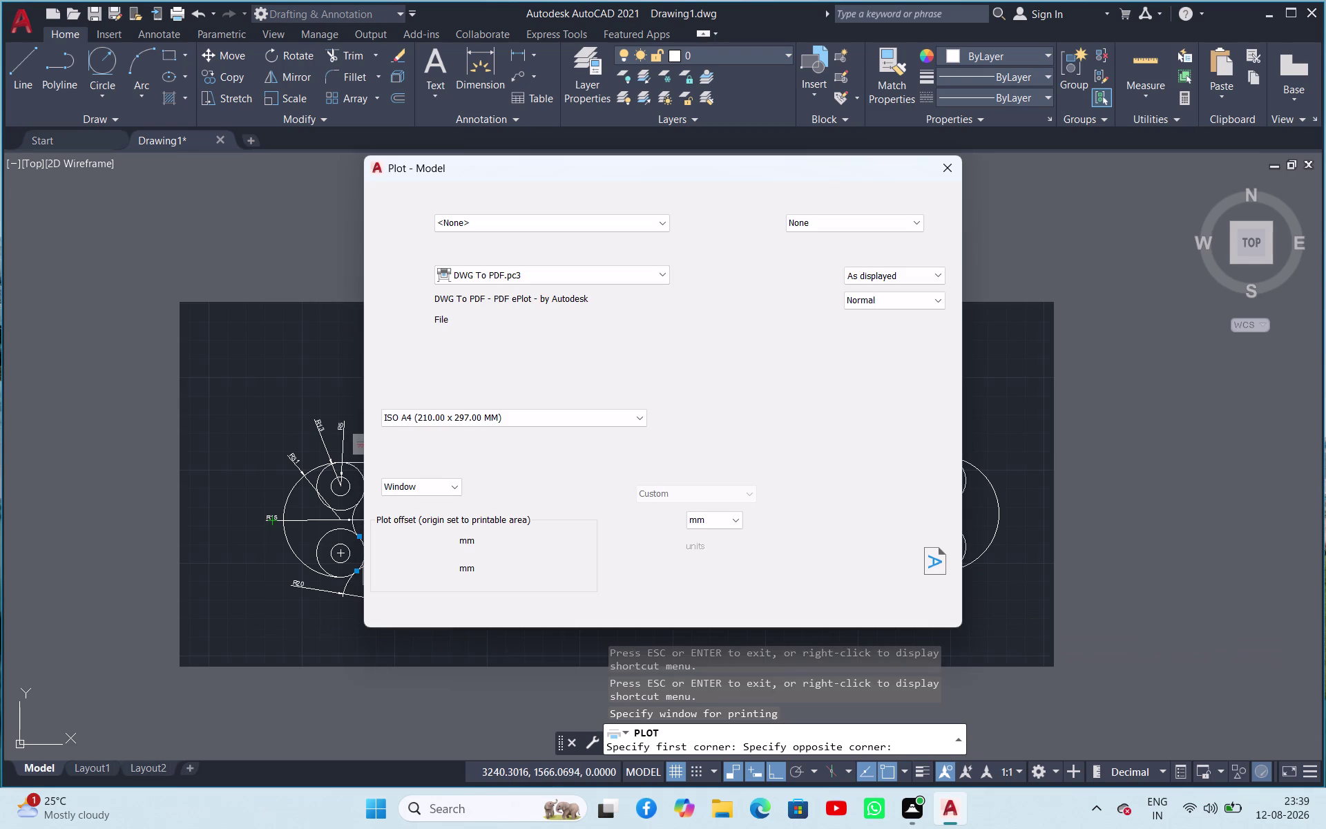
click(410, 608)
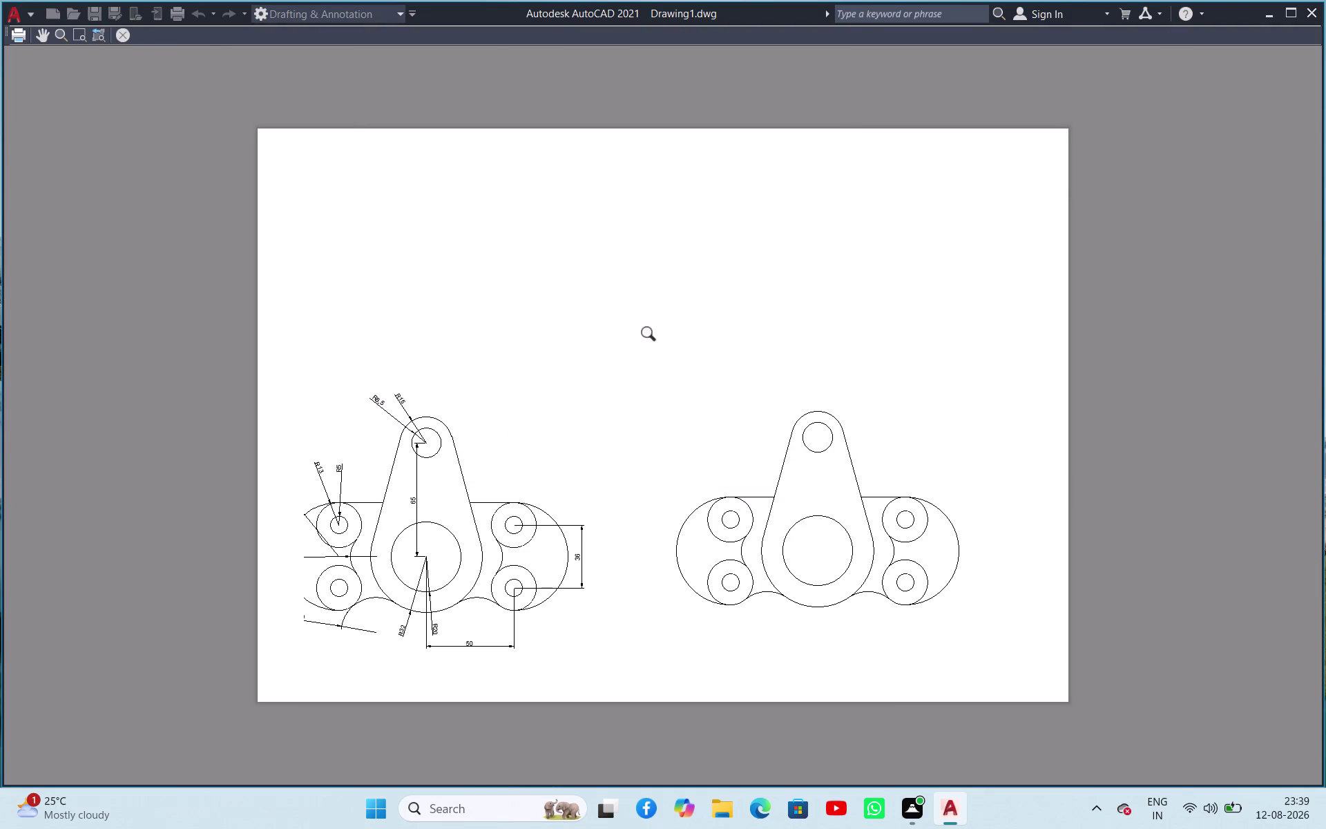
Pick a larger plot window well beyond both plates and check the uncropped preview.
click(123, 28)
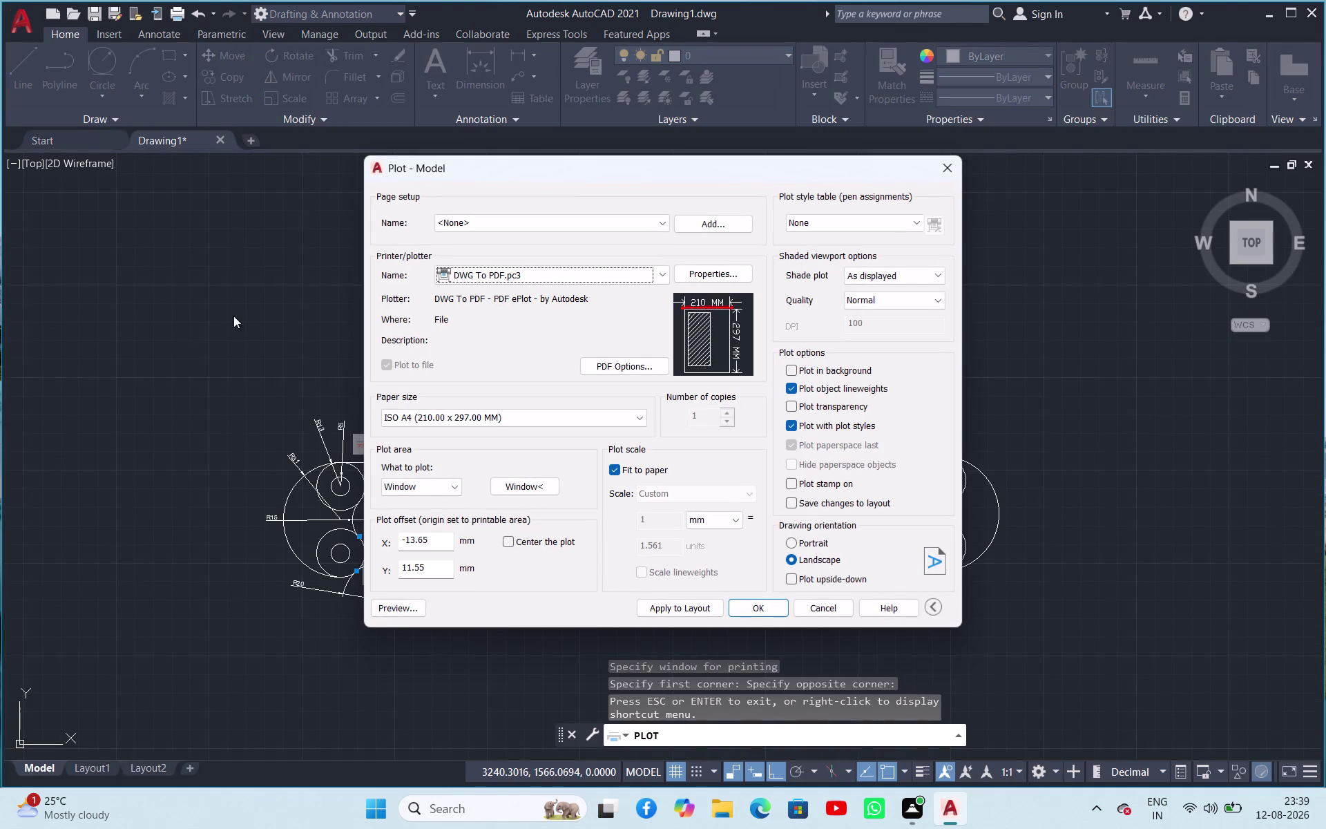
click(504, 488)
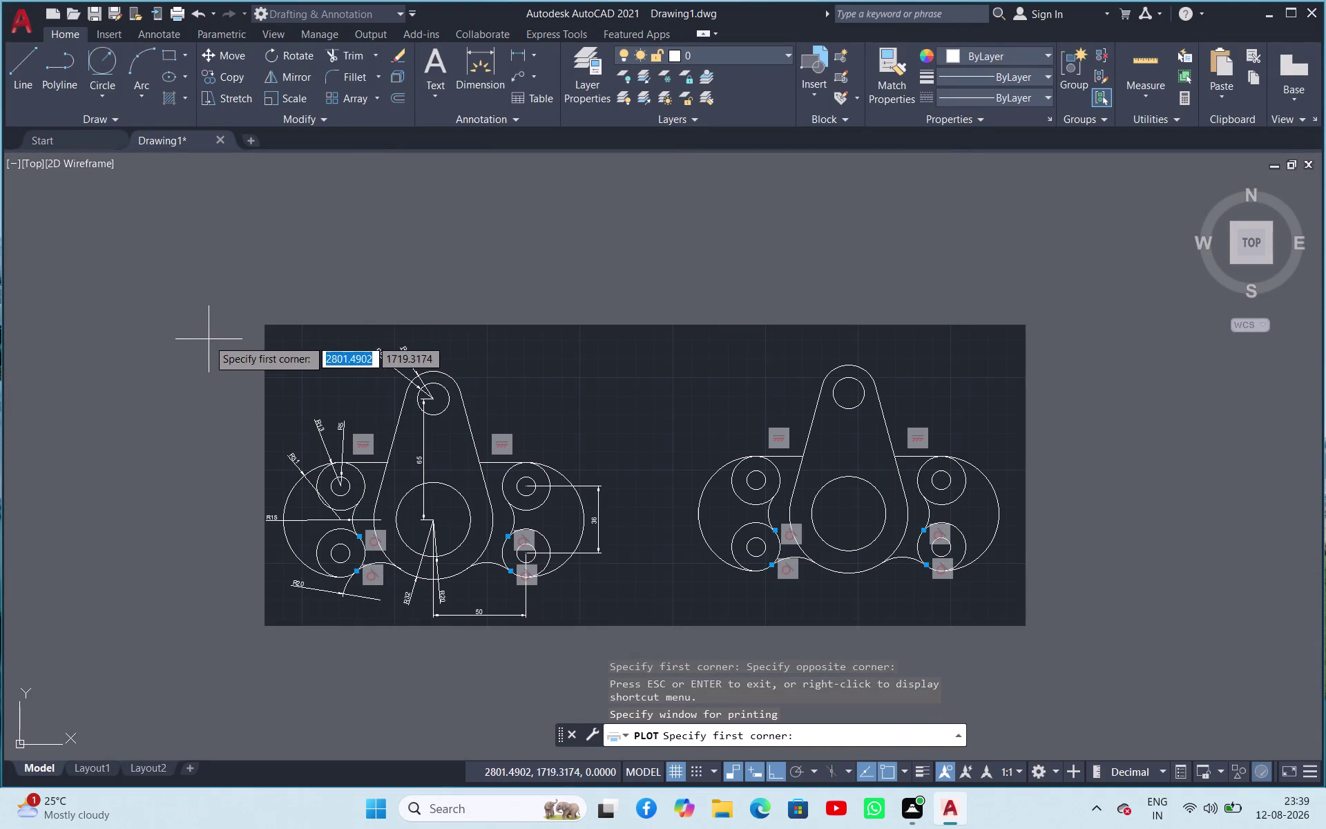
click(200, 311)
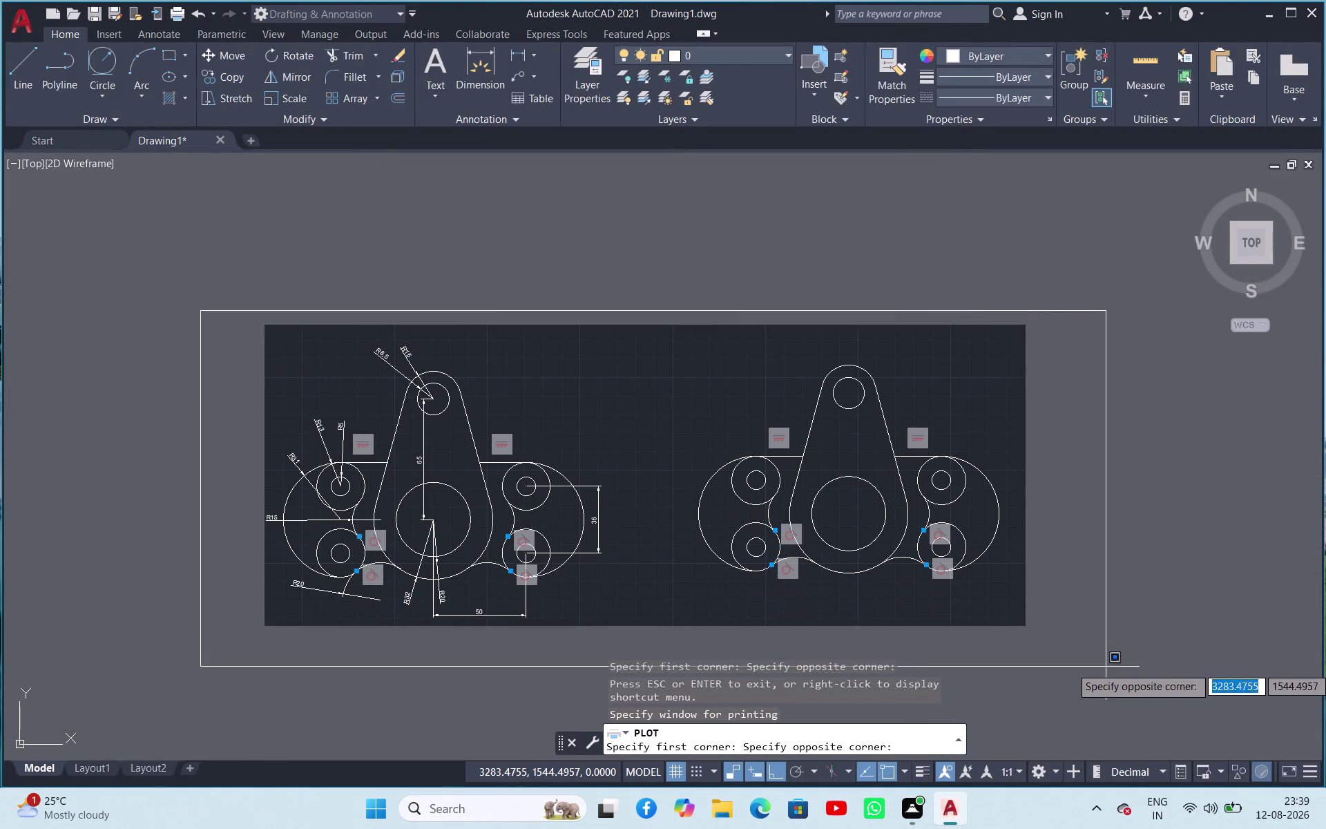
click(1112, 663)
click(393, 604)
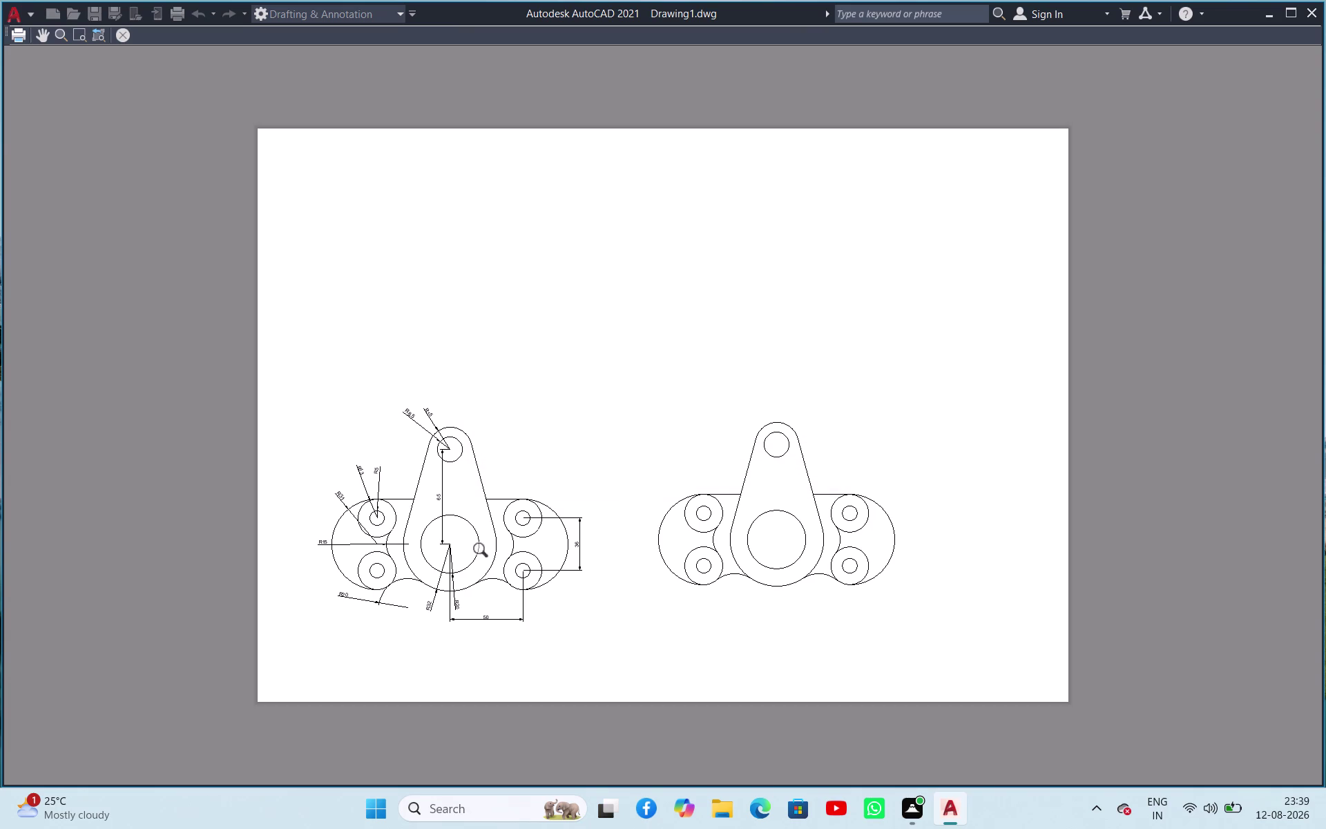
scroll(down, 3)
scroll(up, 3)
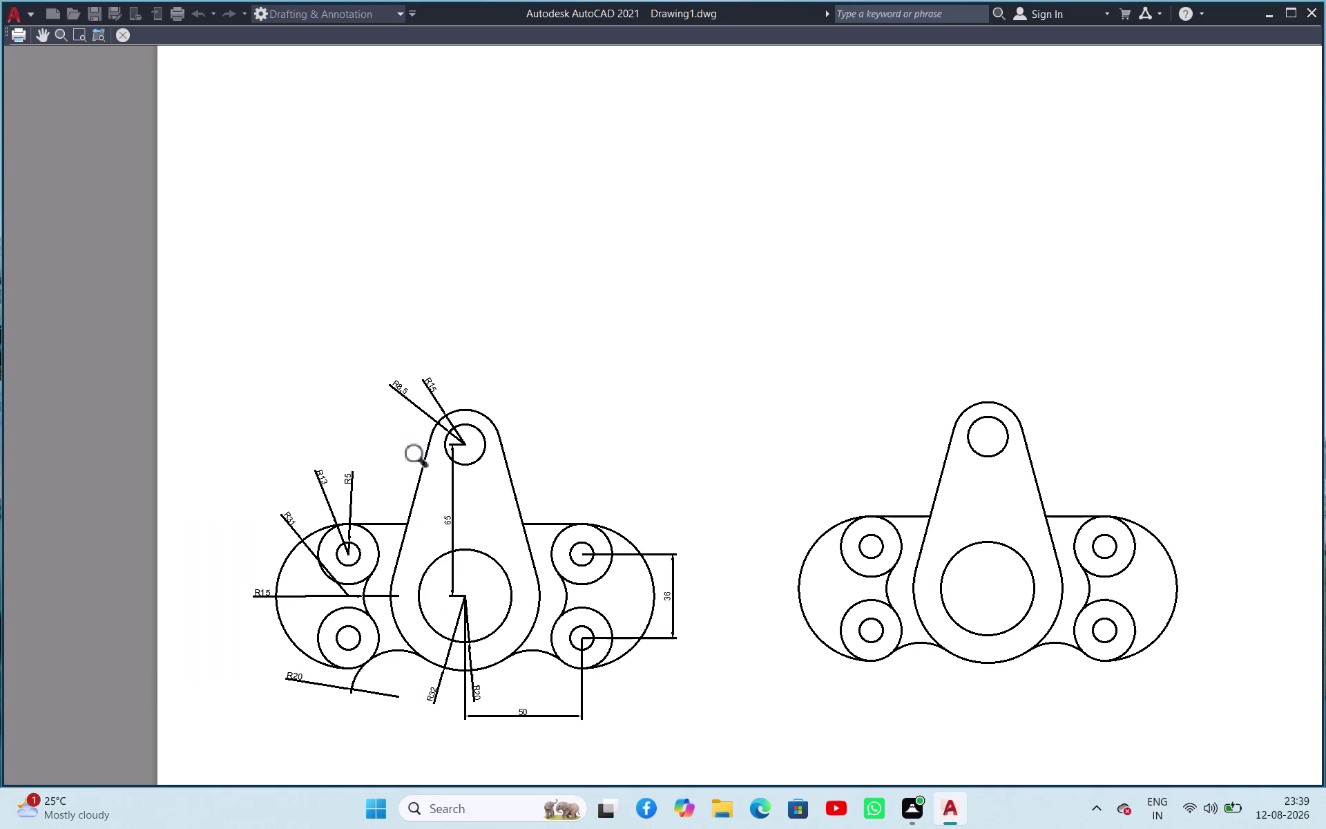
scroll(down, 3)
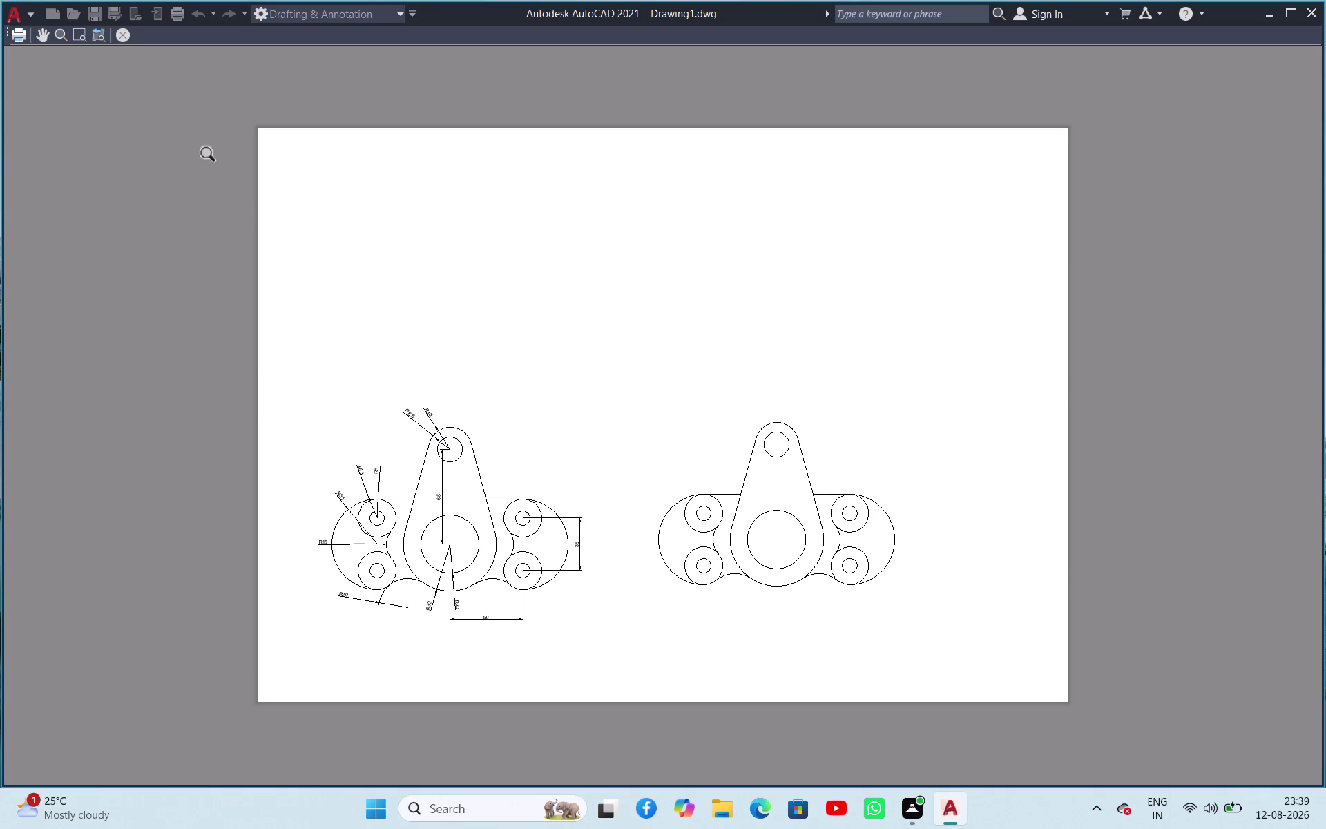
click(123, 33)
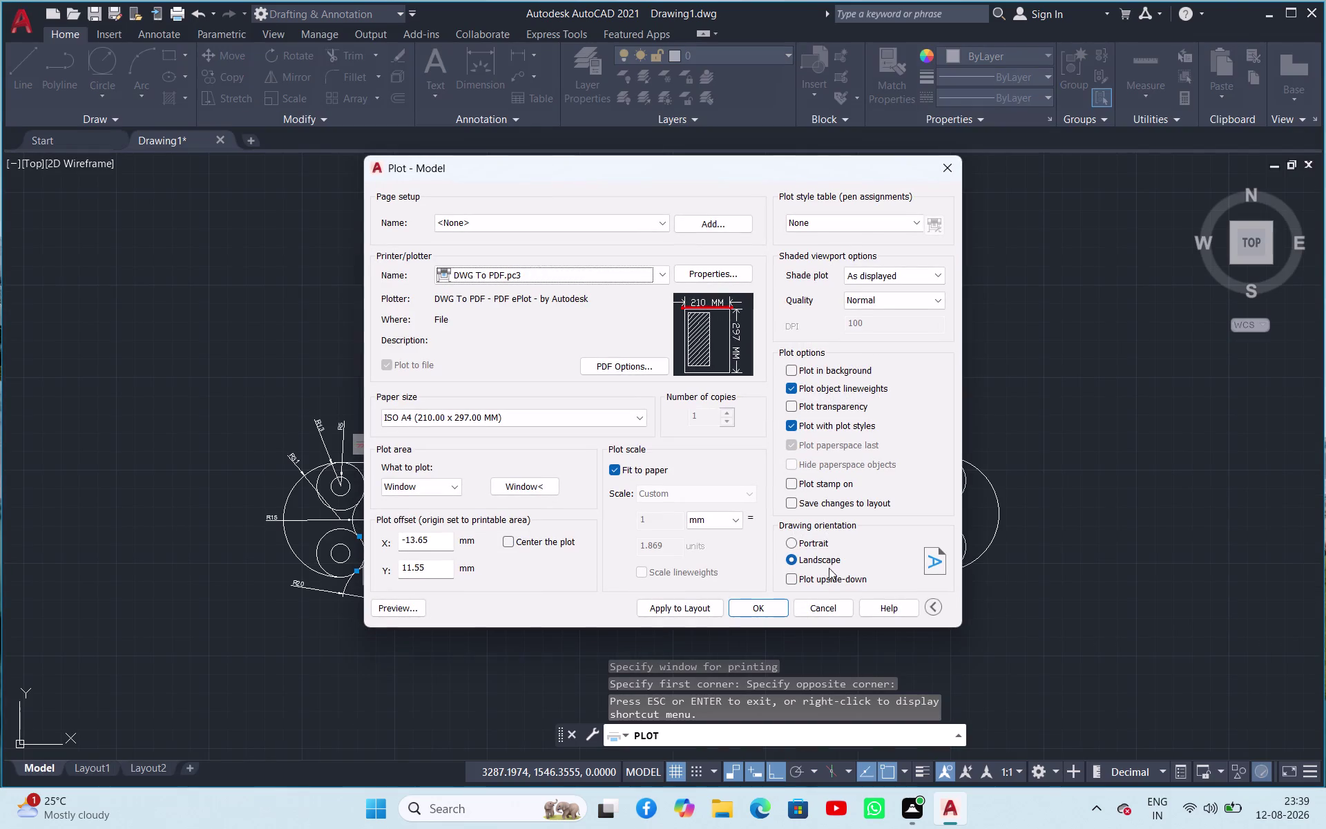
Leave the plot scale unit at mm and cancel the Plot dialog.
click(726, 521)
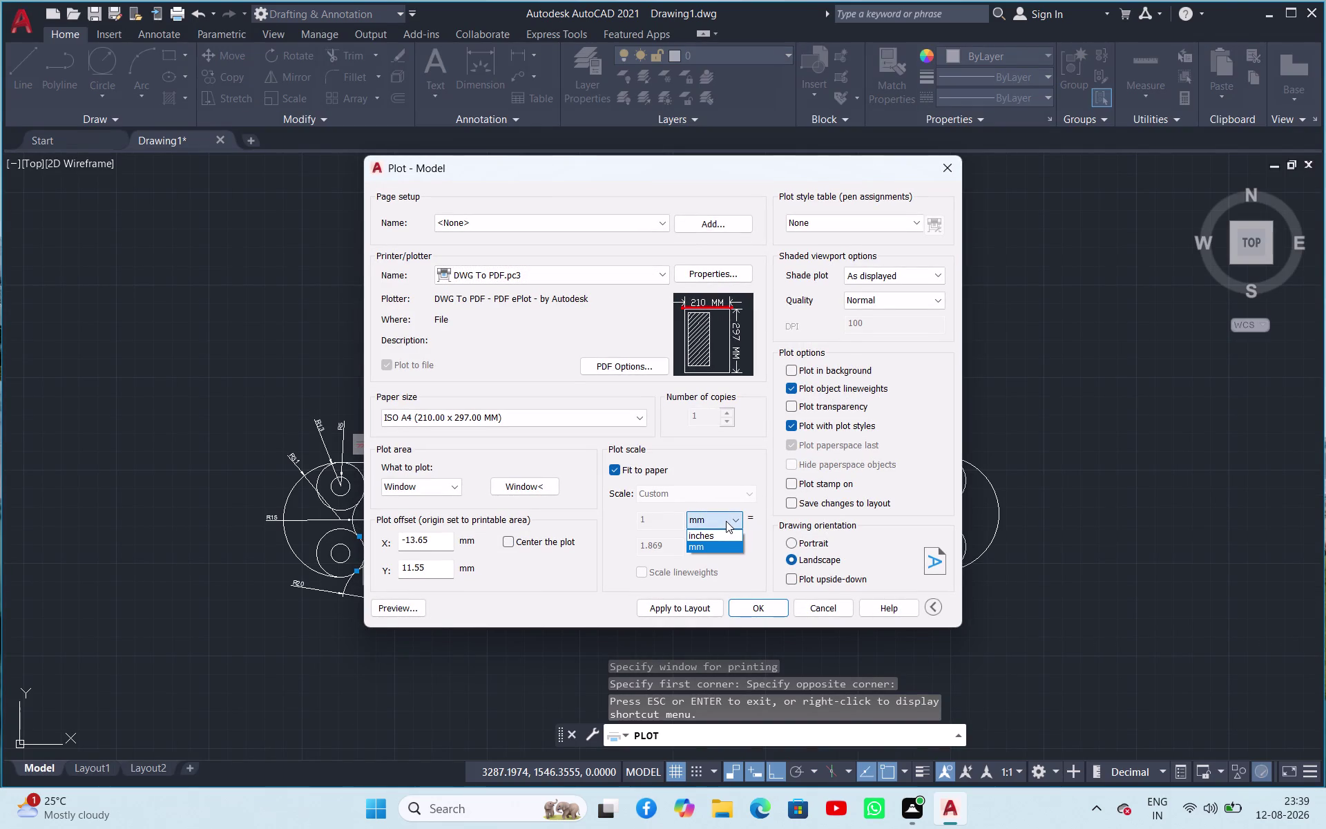
click(726, 520)
click(656, 548)
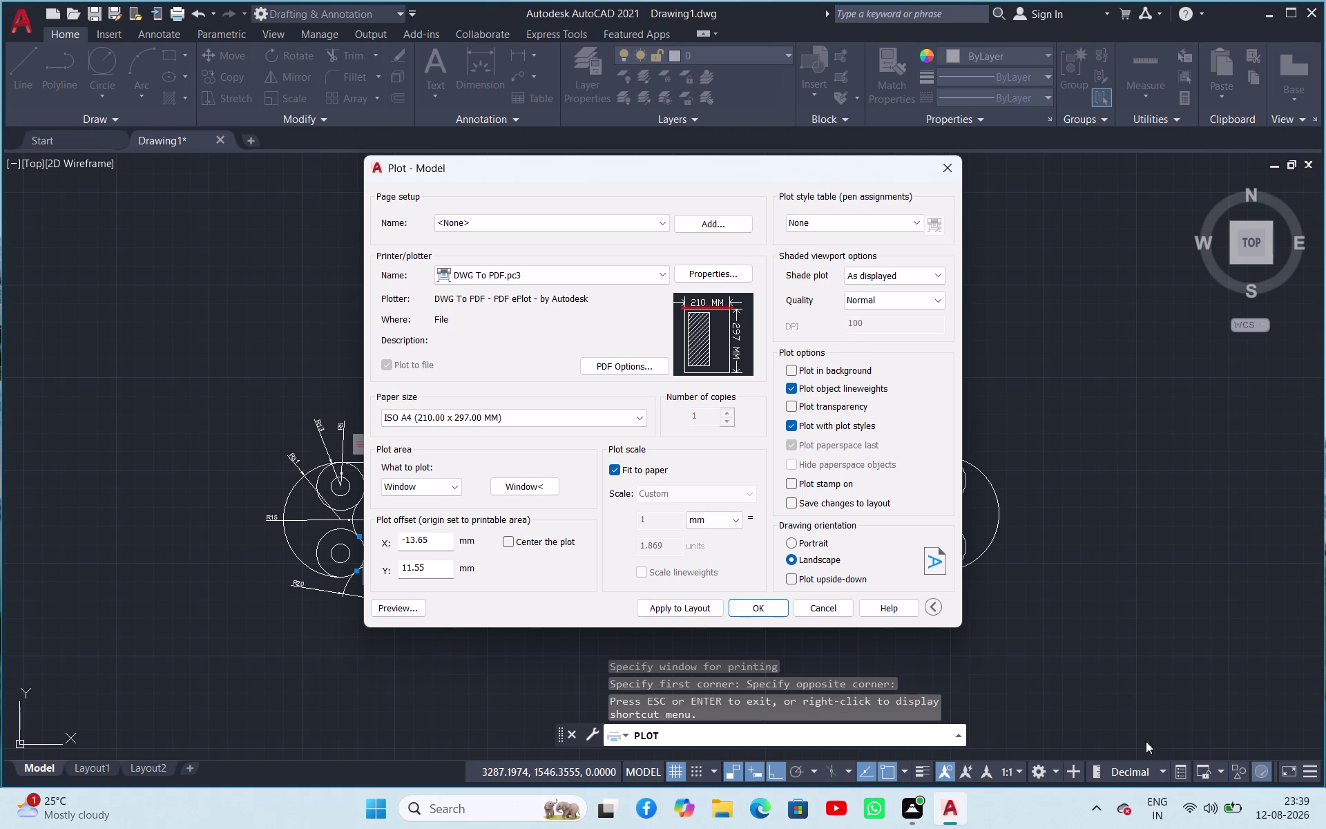
click(948, 169)
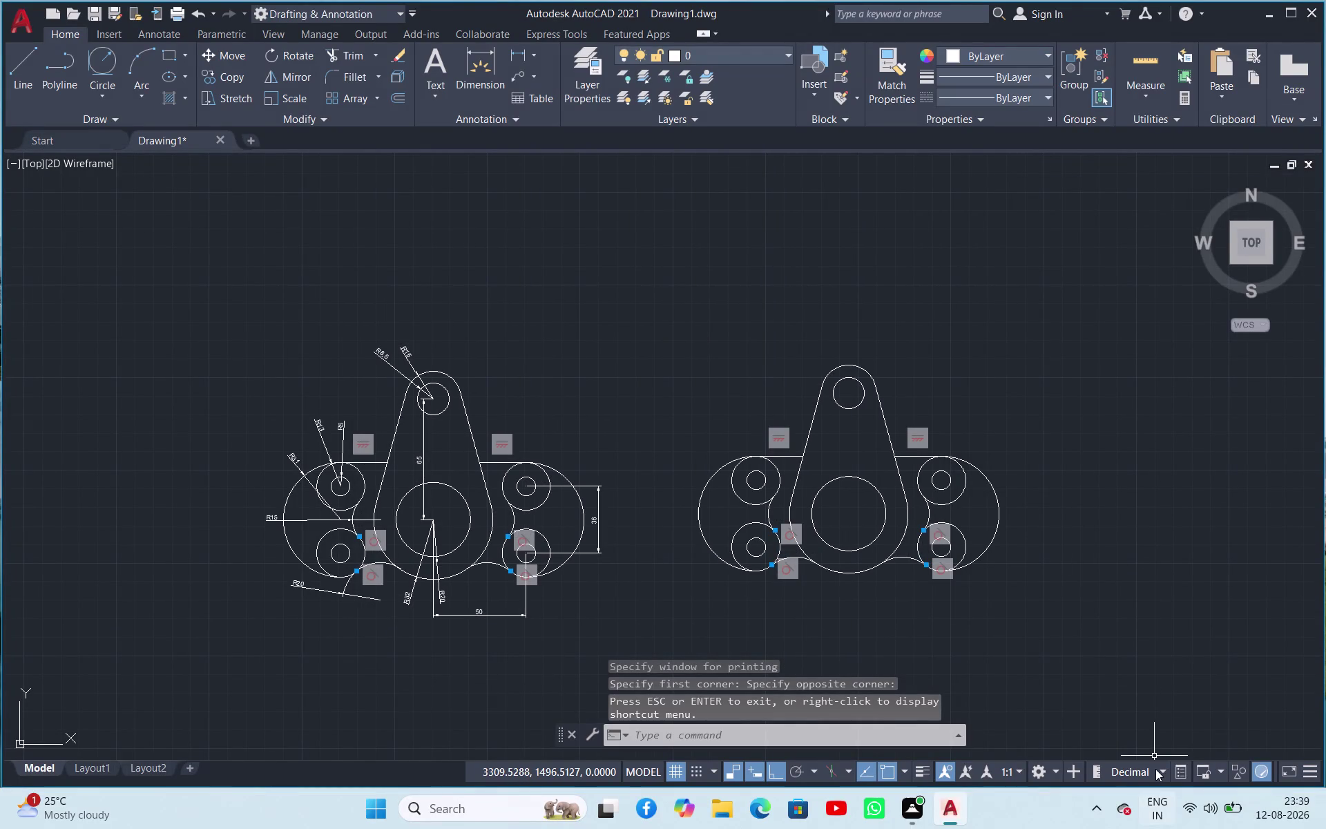
Inspect the status bar unit format and workspace lists without changing them.
click(1155, 769)
click(1162, 770)
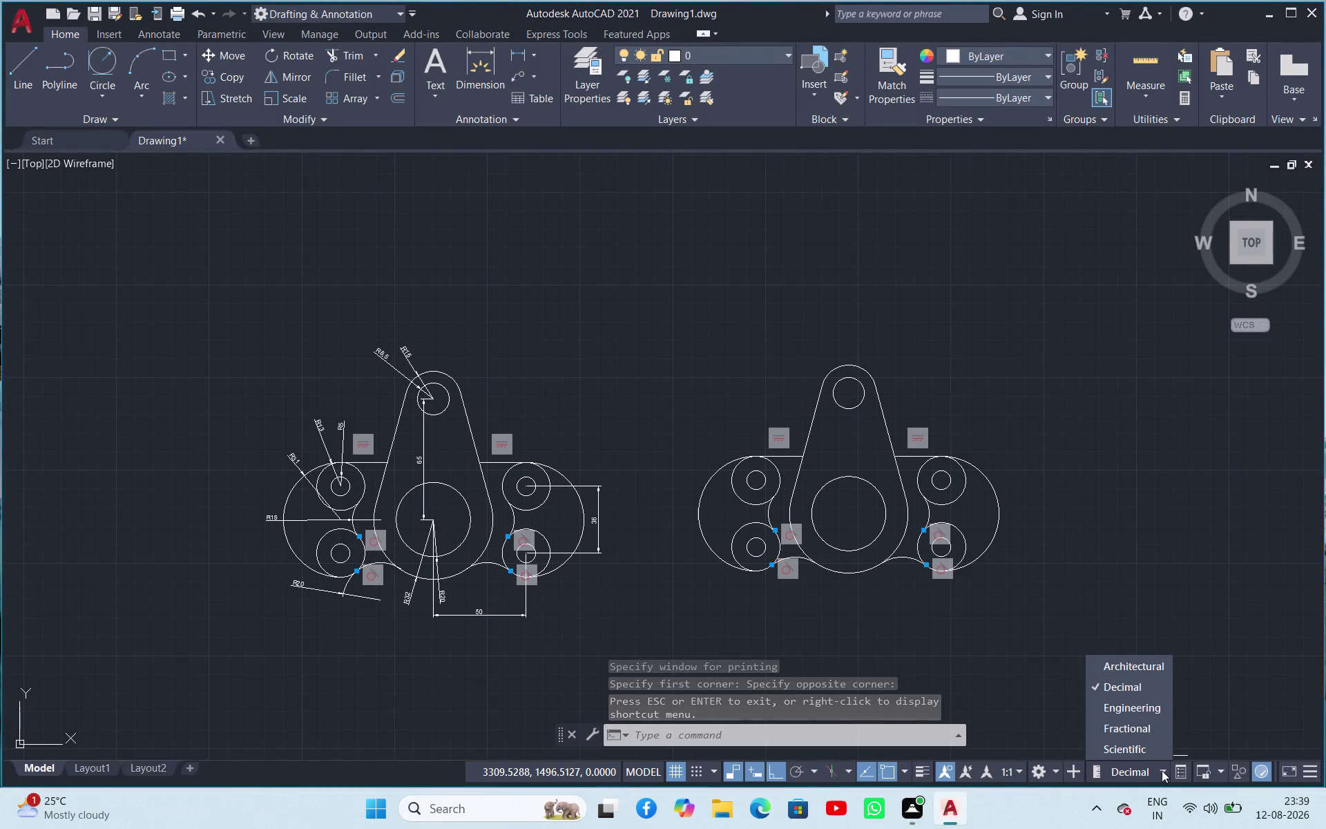
click(1162, 770)
click(1054, 770)
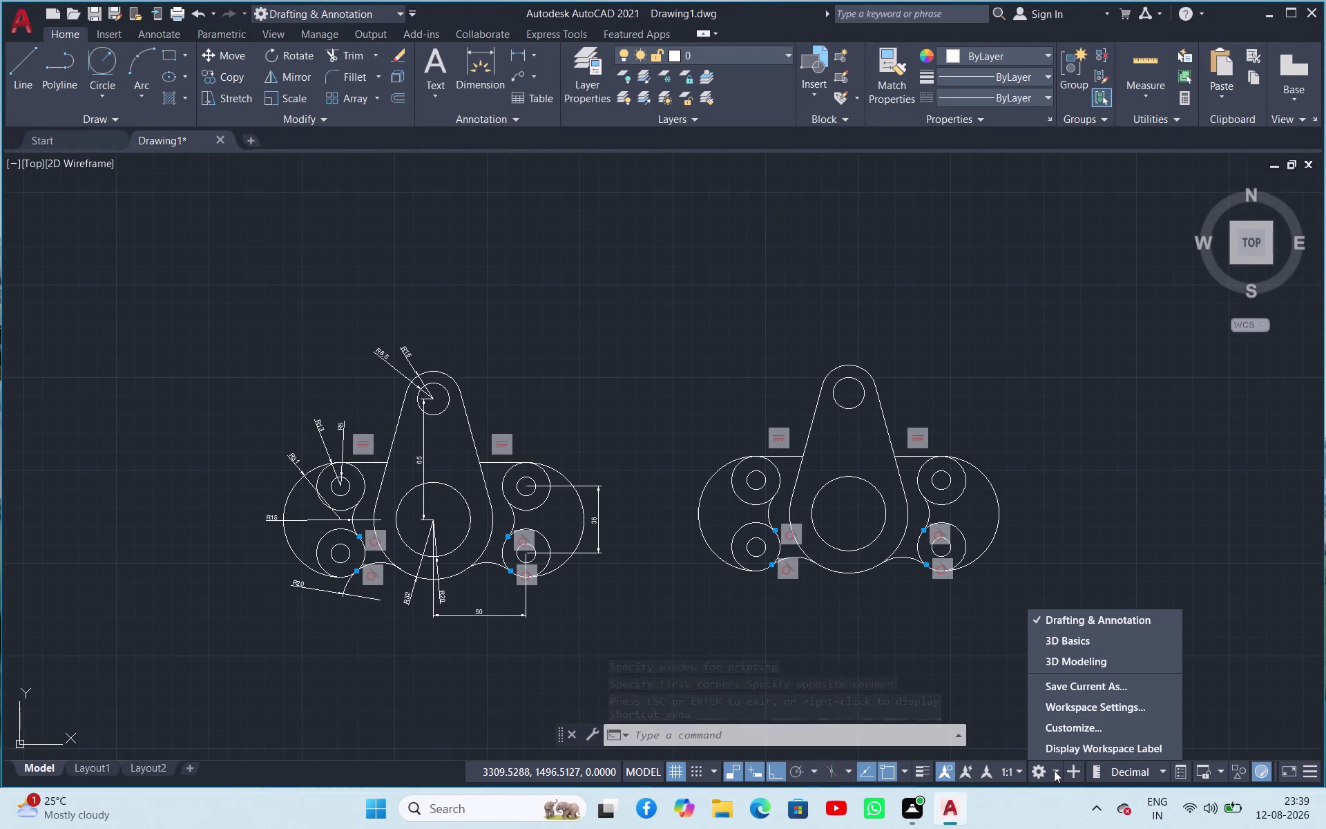
click(1054, 770)
Set the annotation scale to 1:2 and reopen the plot settings.
click(1016, 766)
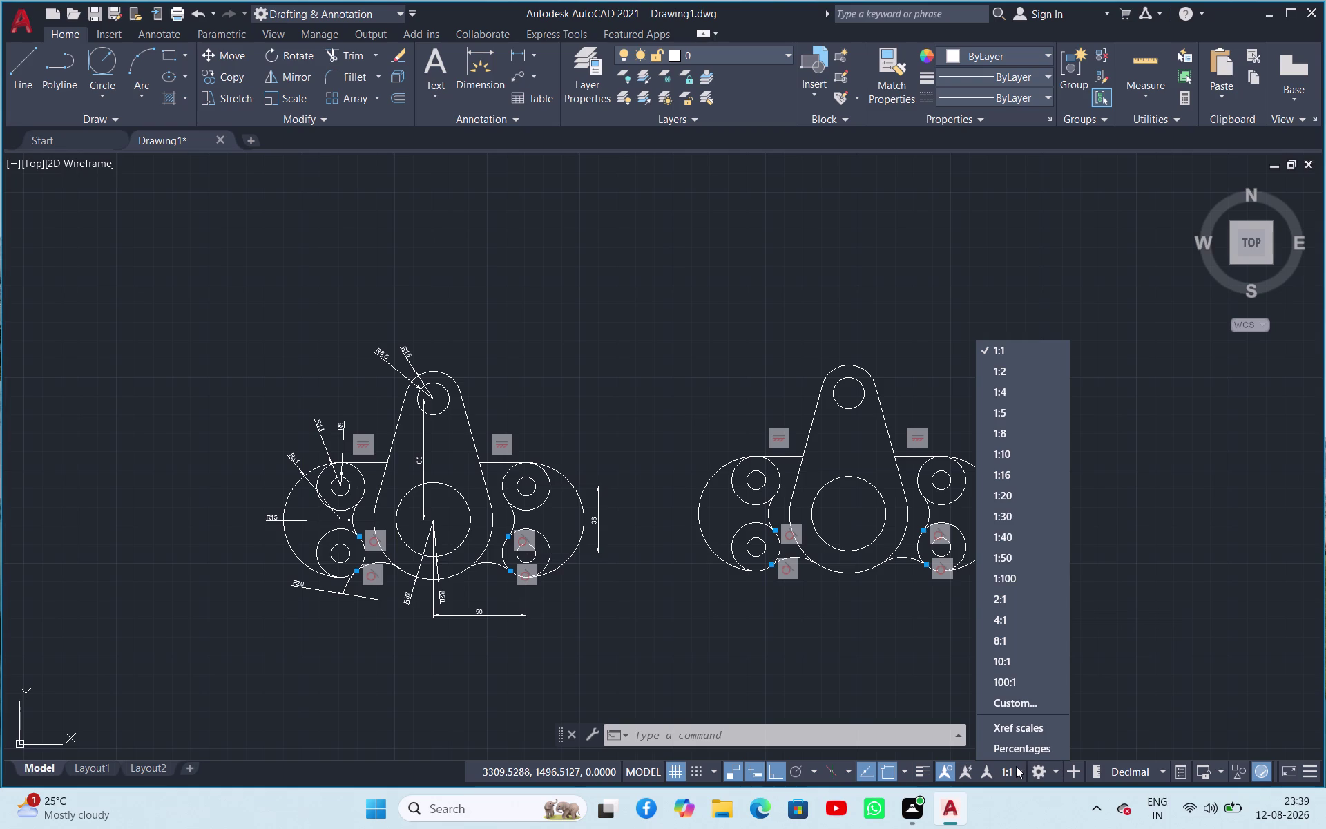
click(996, 380)
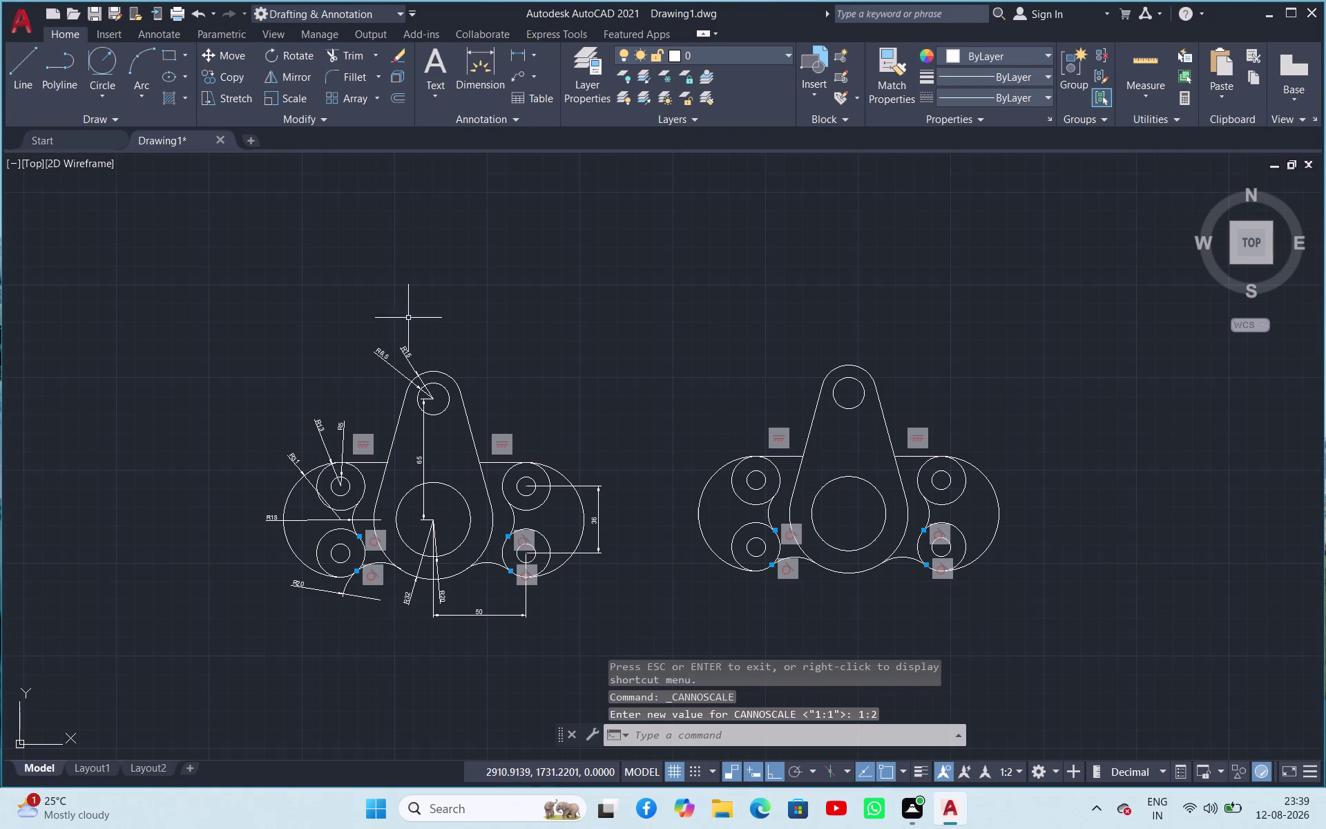
key(ctrl+p)
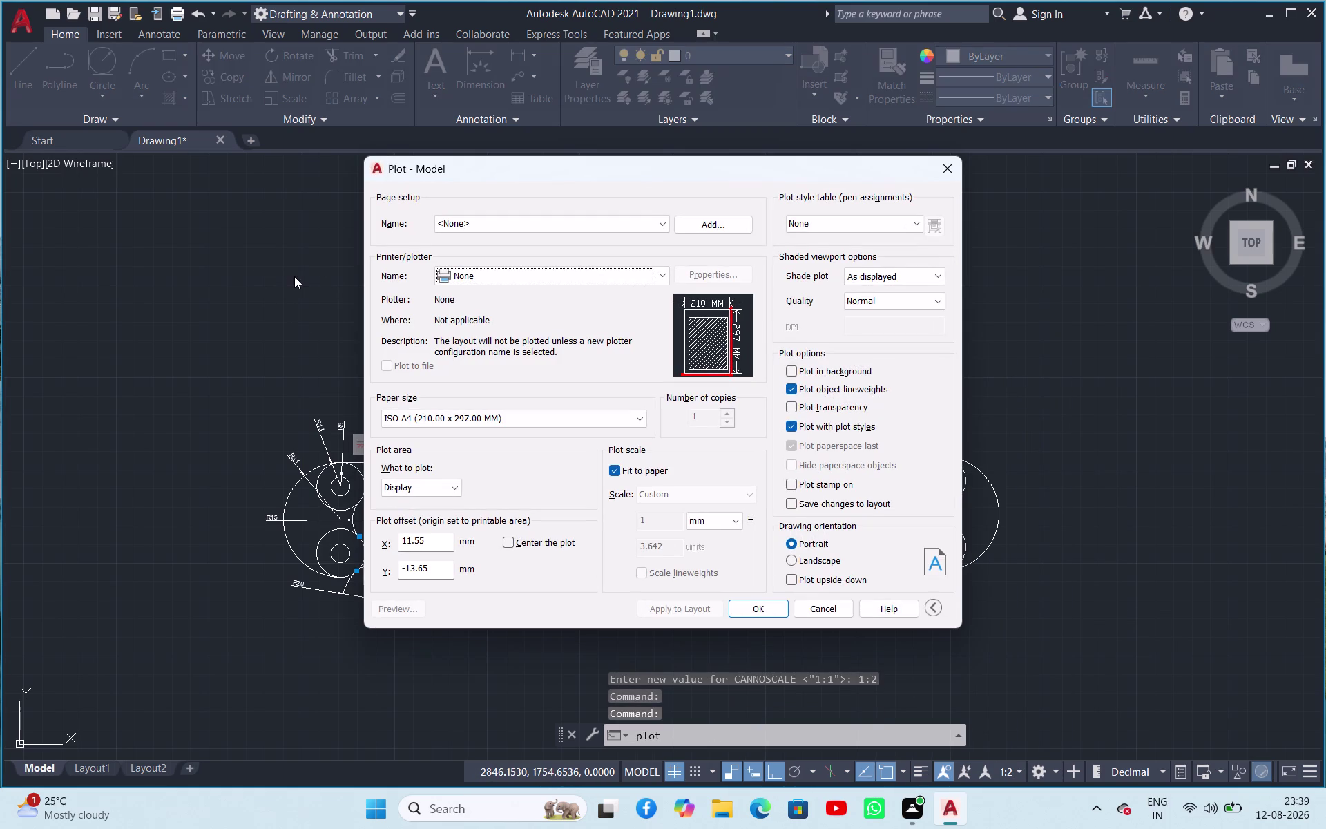
Set the plot area to a window framing both plates.
click(431, 485)
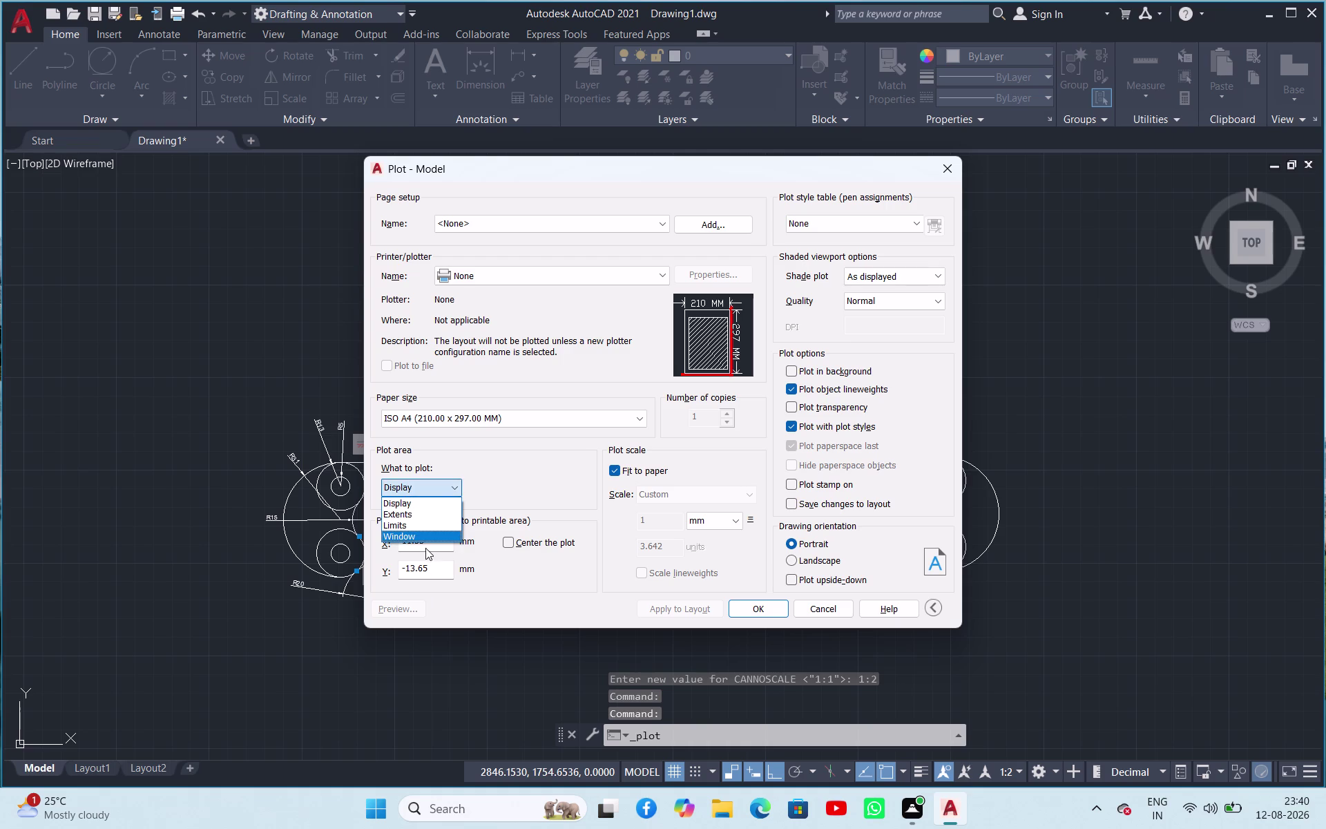
click(424, 539)
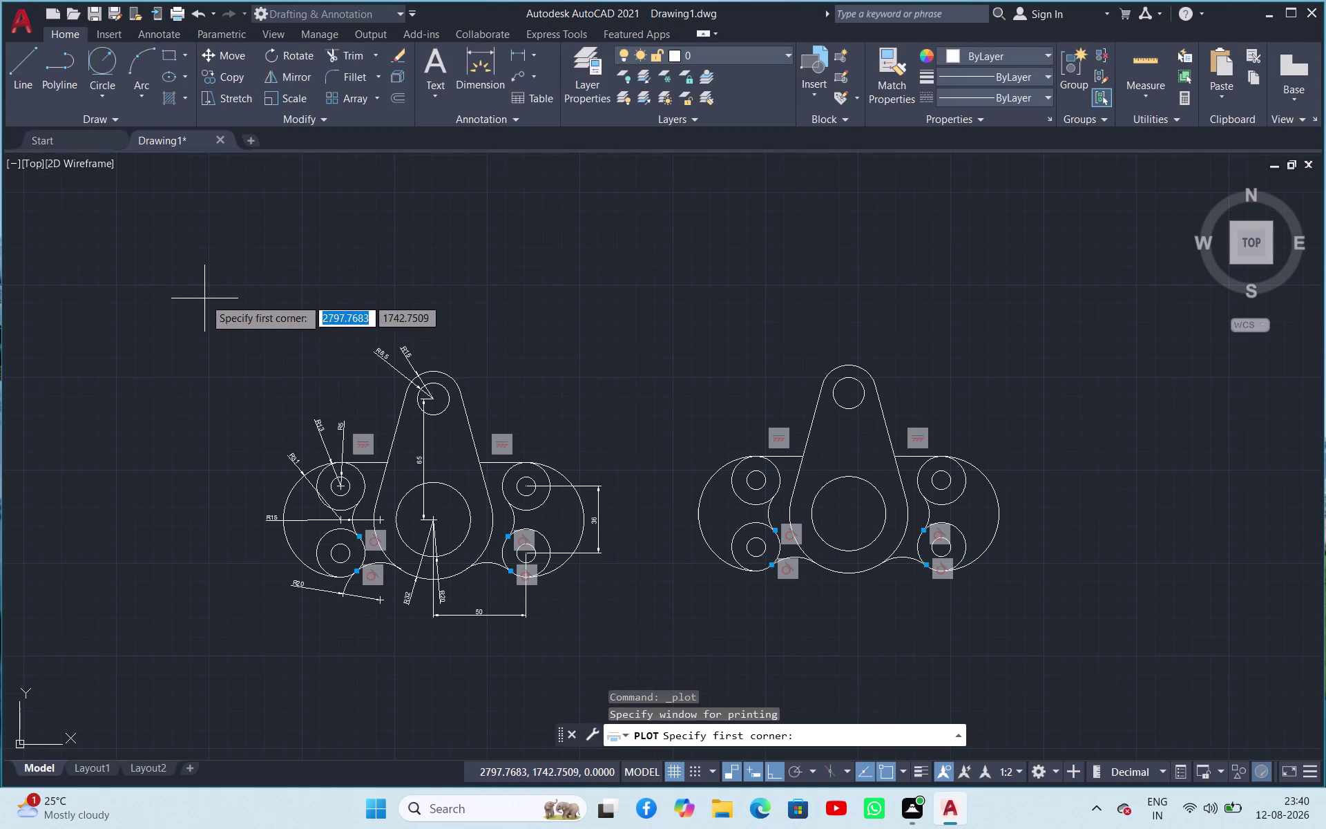
drag(205, 298, 208, 305)
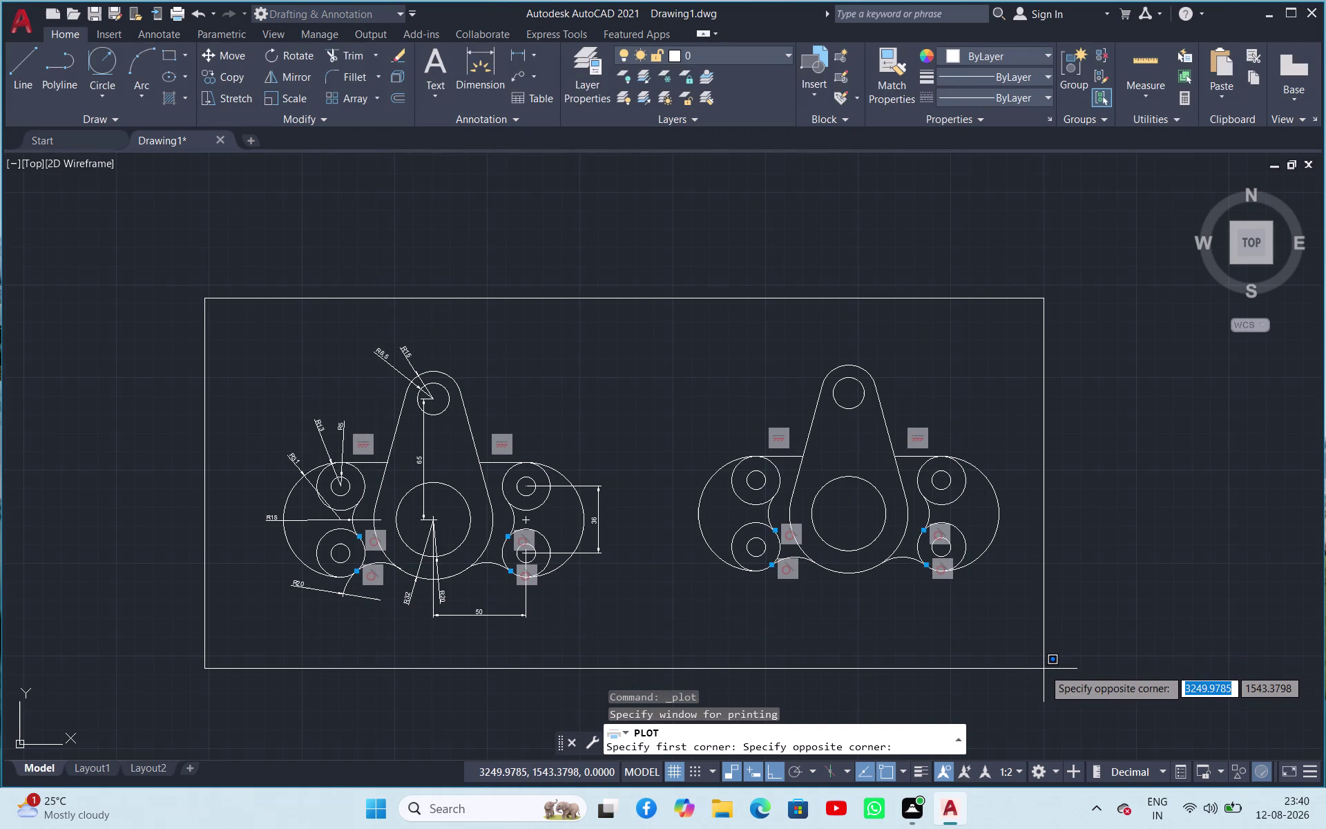
click(1043, 669)
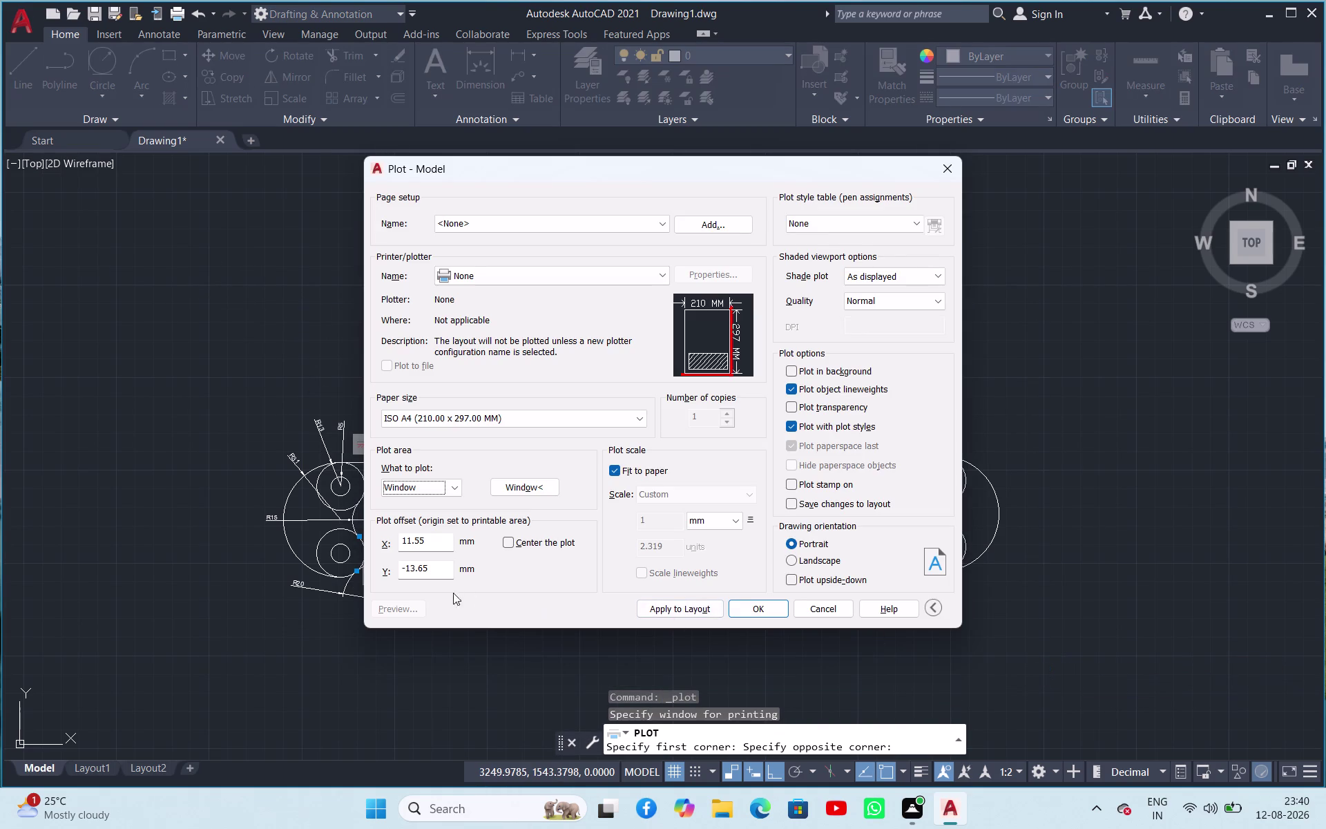
Choose DWG To PDF.pc3 as the printer and preview the portrait page.
click(551, 271)
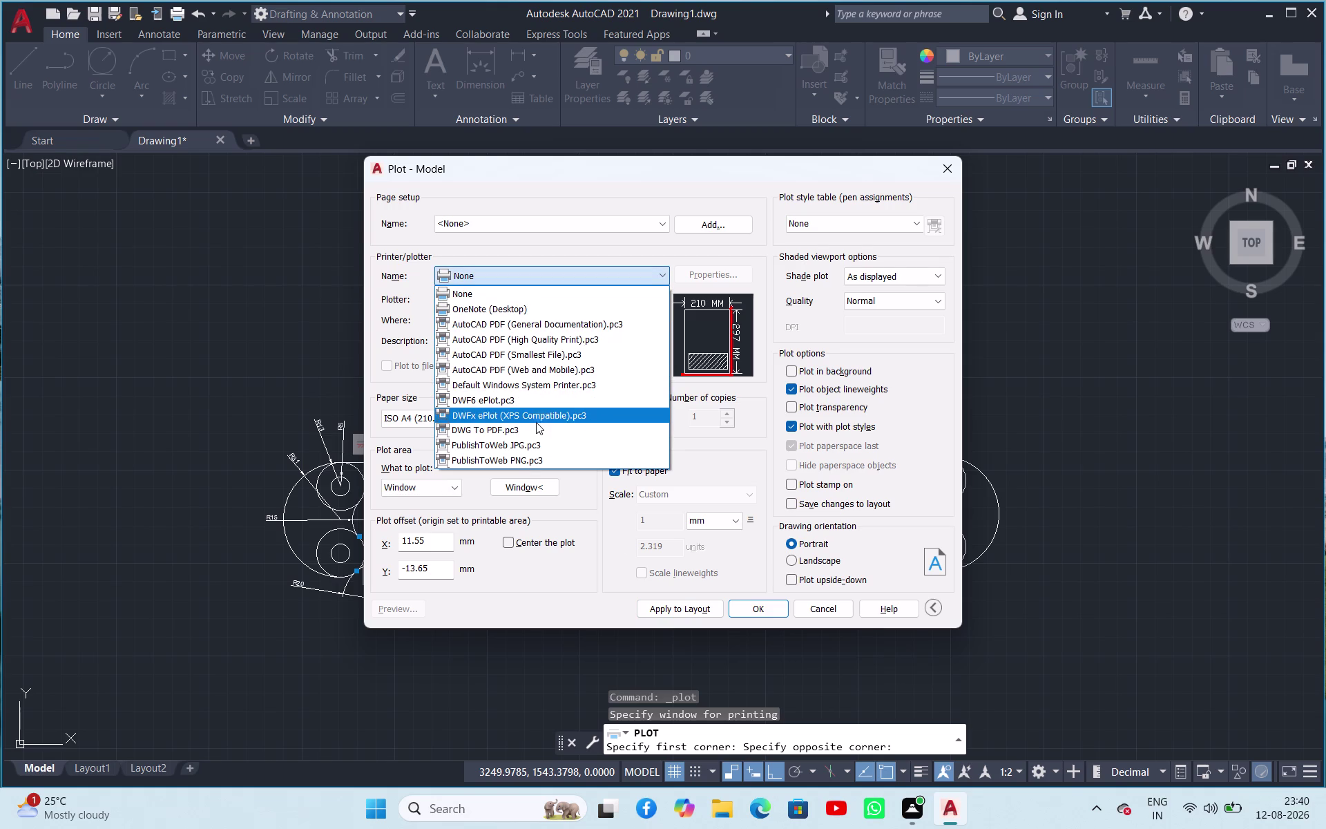
click(536, 425)
click(412, 610)
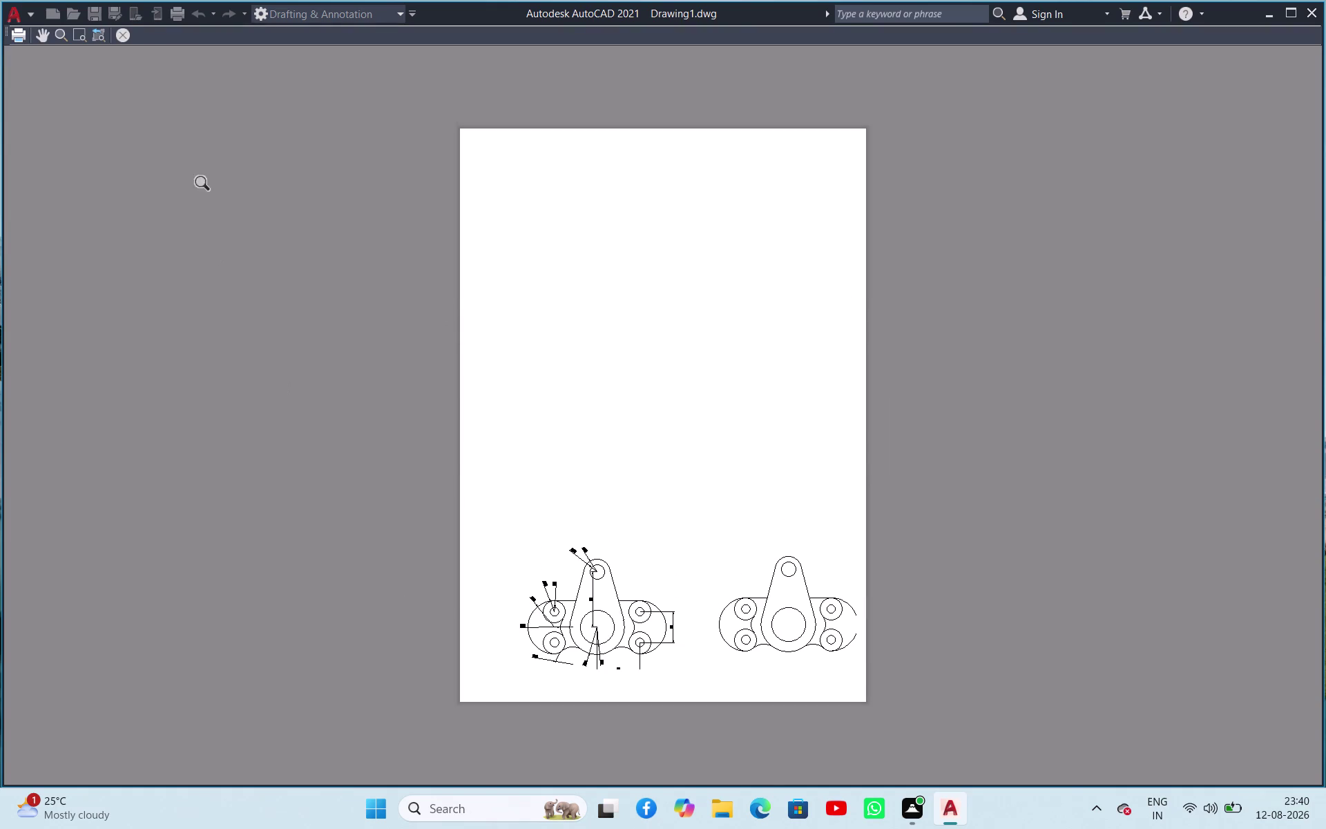
click(130, 36)
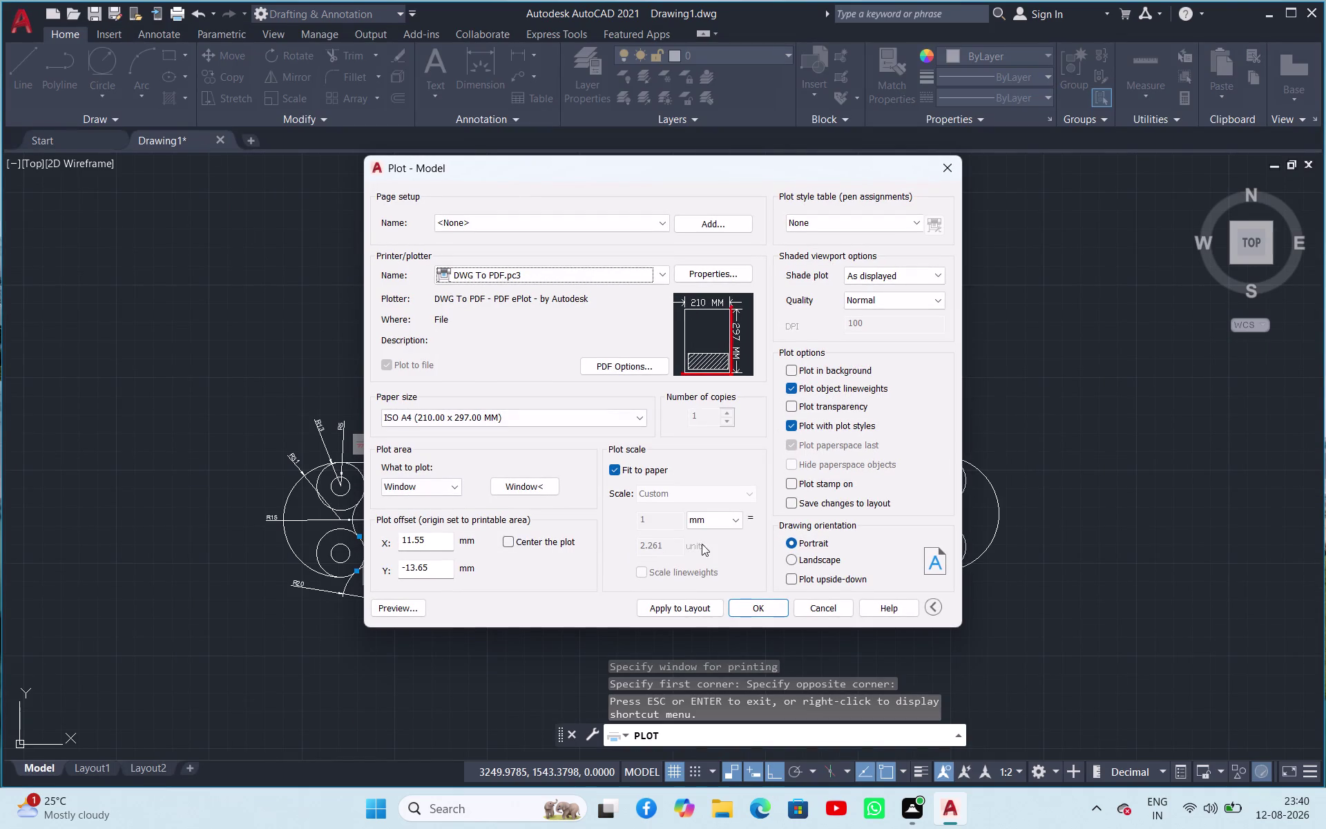
Switch the PDF plot to landscape and preview both plates filling the sheet.
click(794, 562)
click(395, 605)
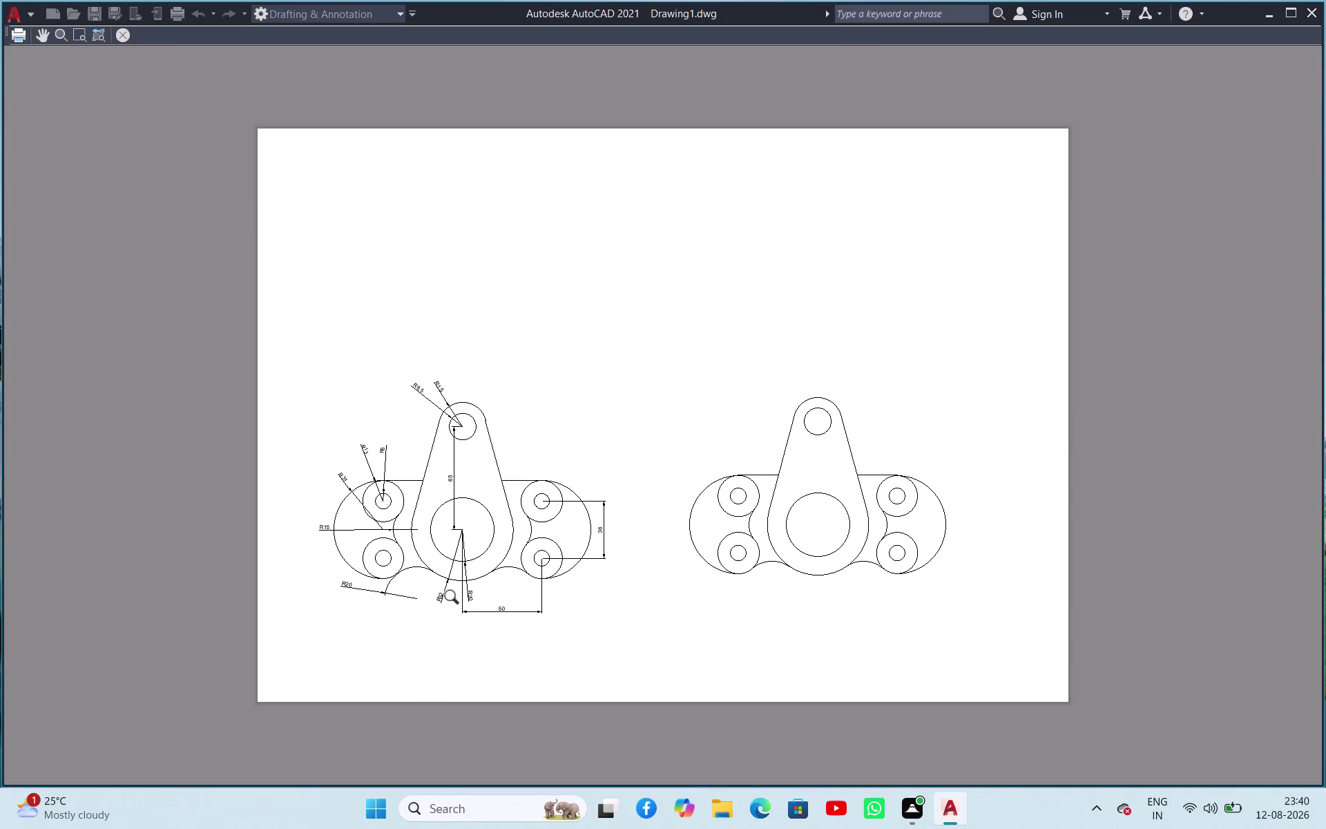
scroll(down, 3)
scroll(up, 3)
scroll(up, 3)
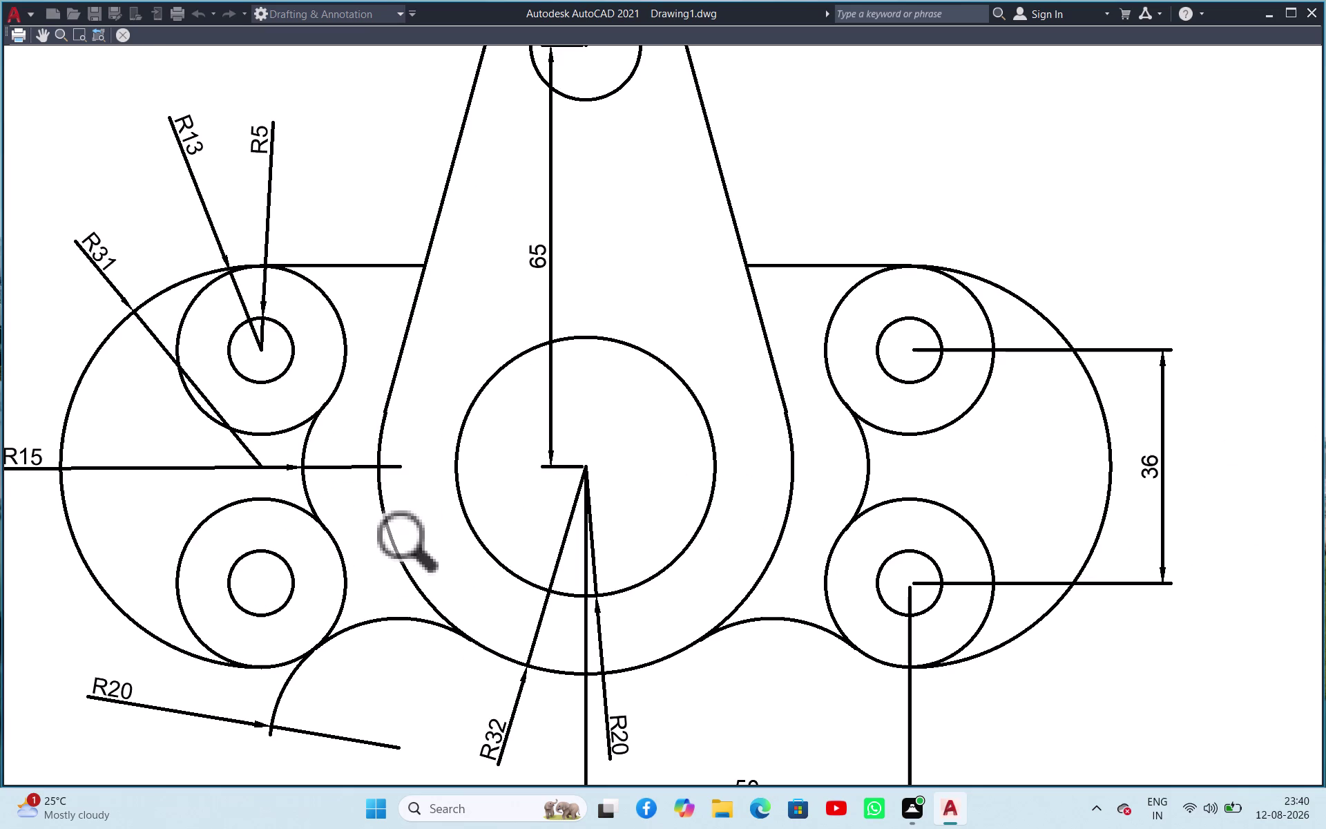
scroll(down, 3)
scroll(up, 3)
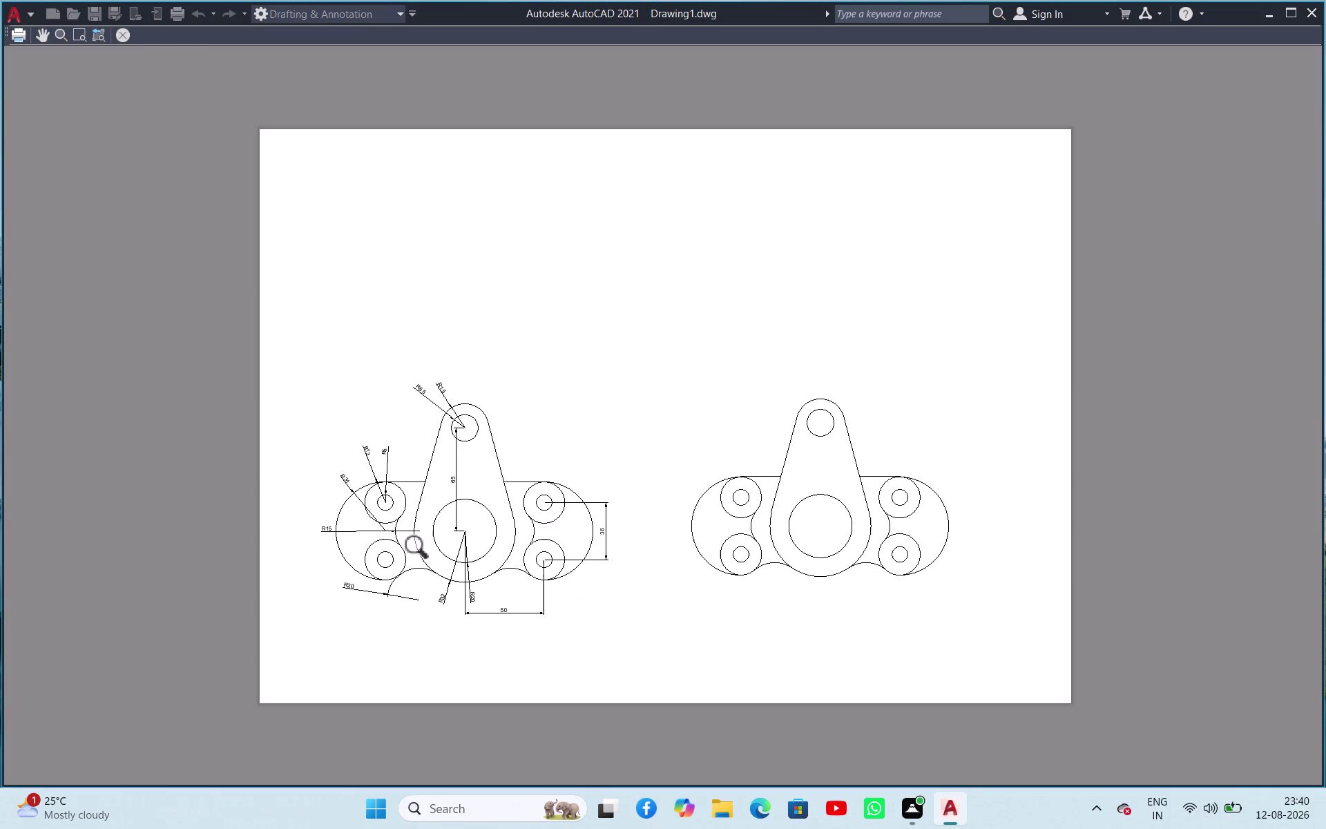
scroll(down, 3)
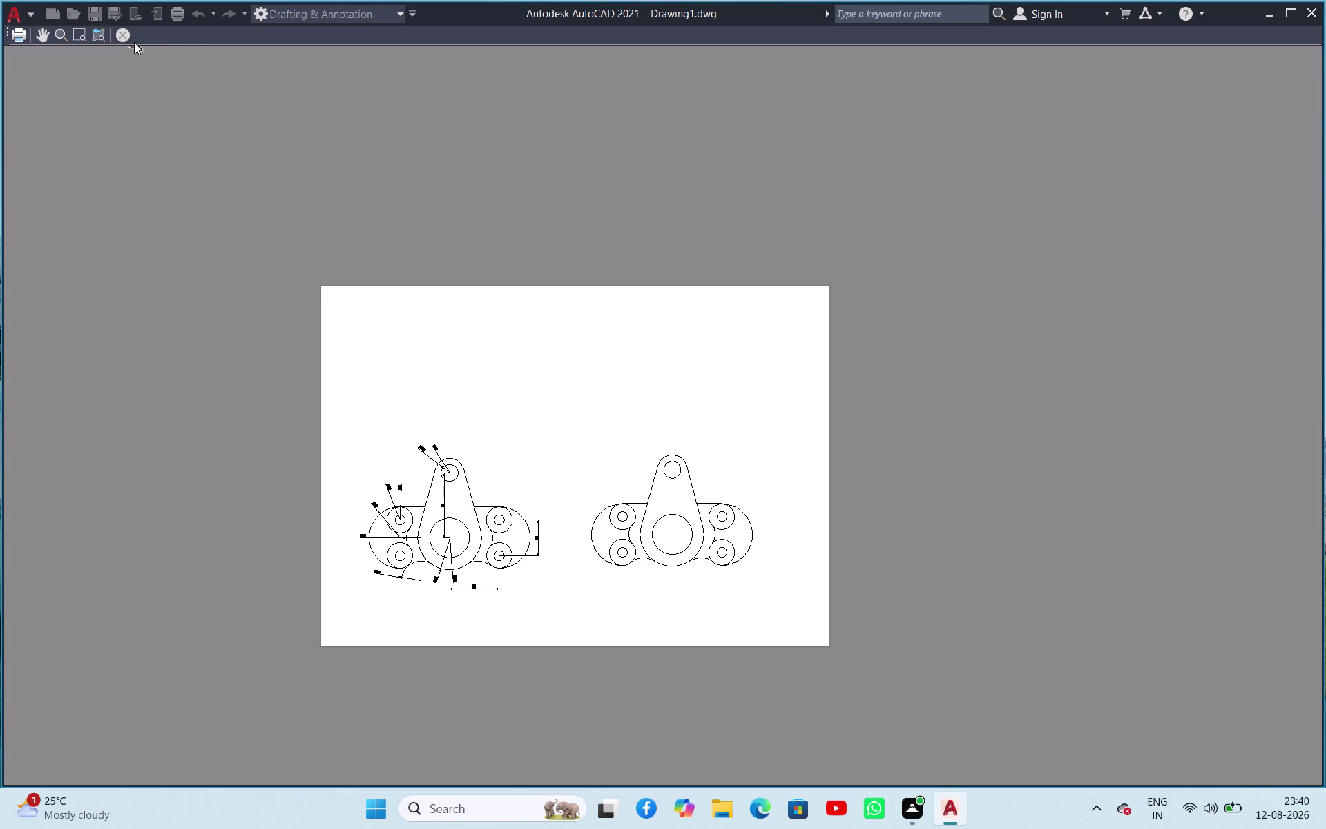
click(127, 33)
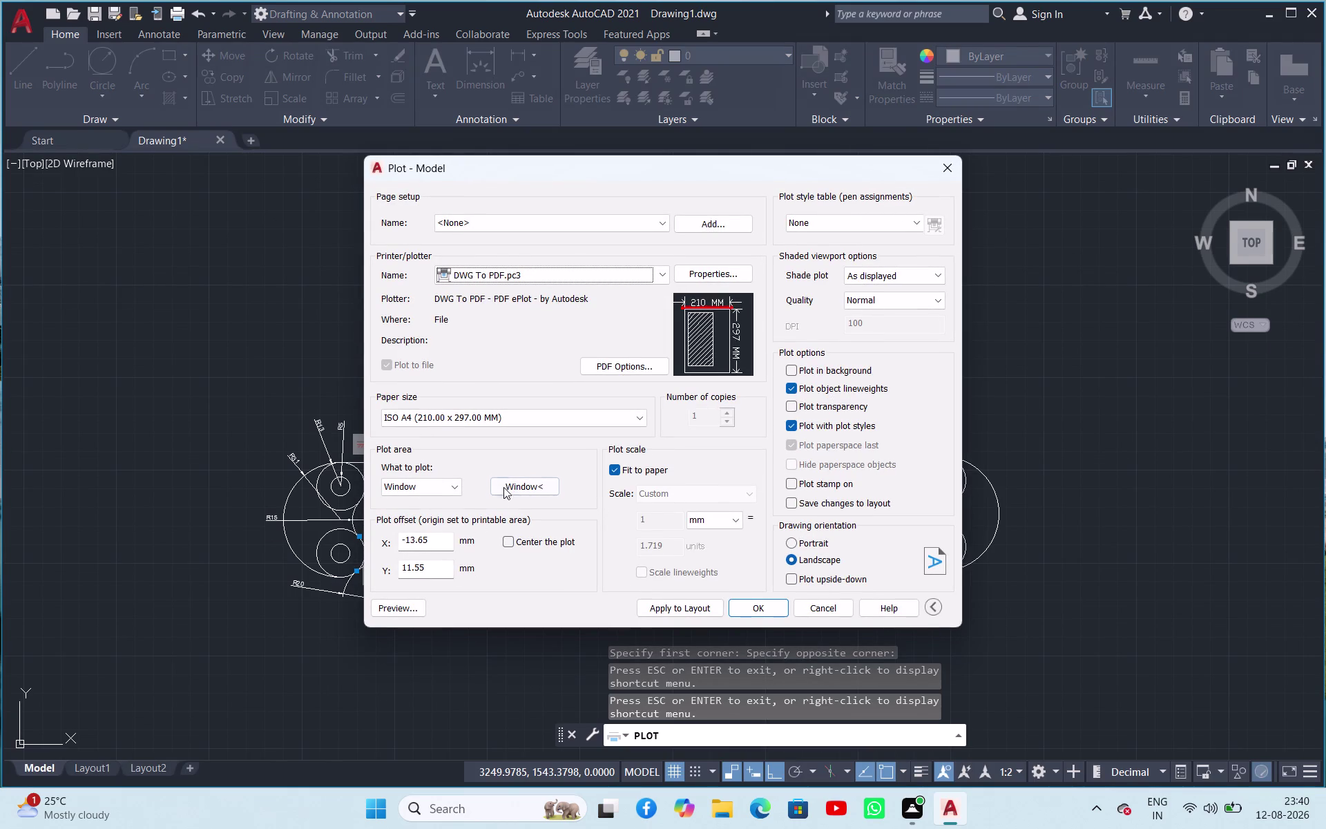
Re-pick the plot window around both plates and preview the larger landscape result.
click(506, 484)
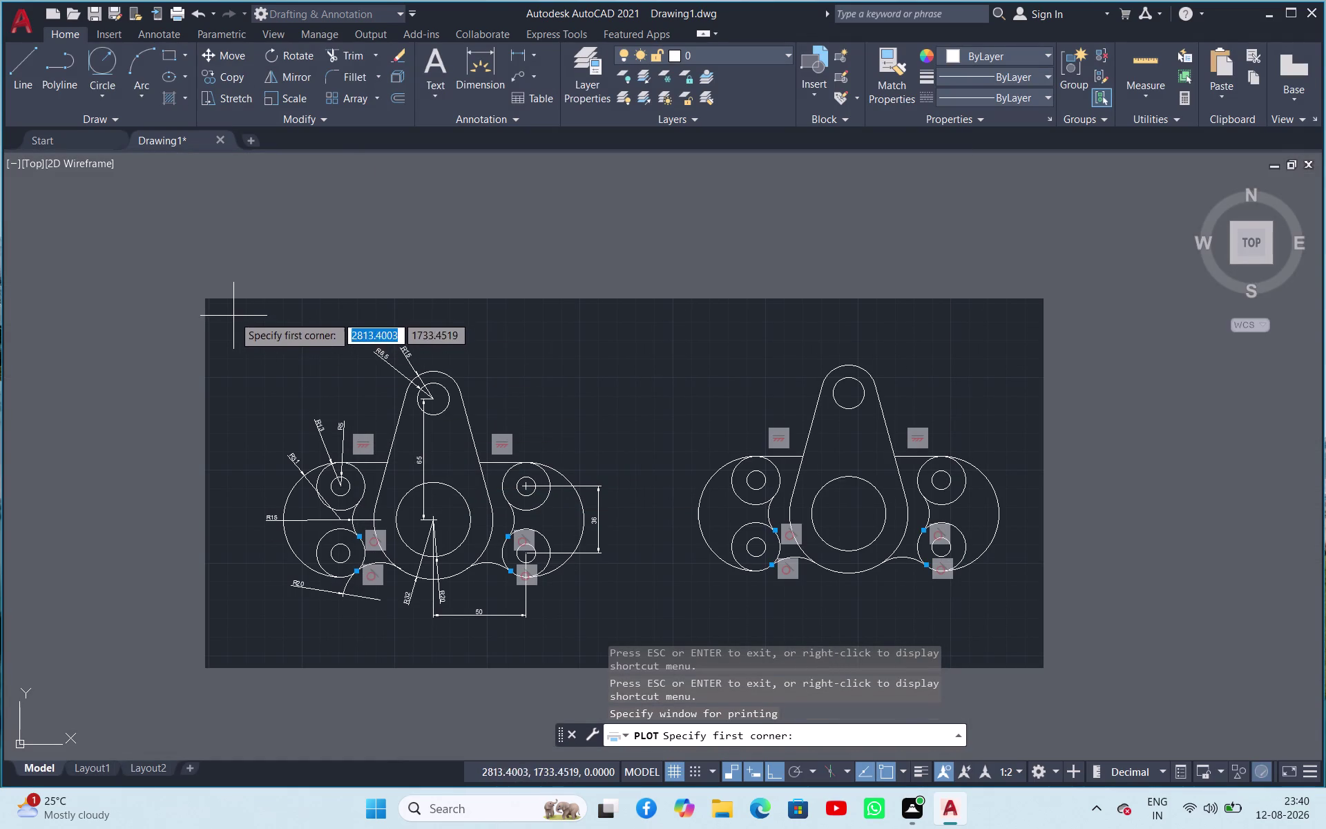
click(226, 312)
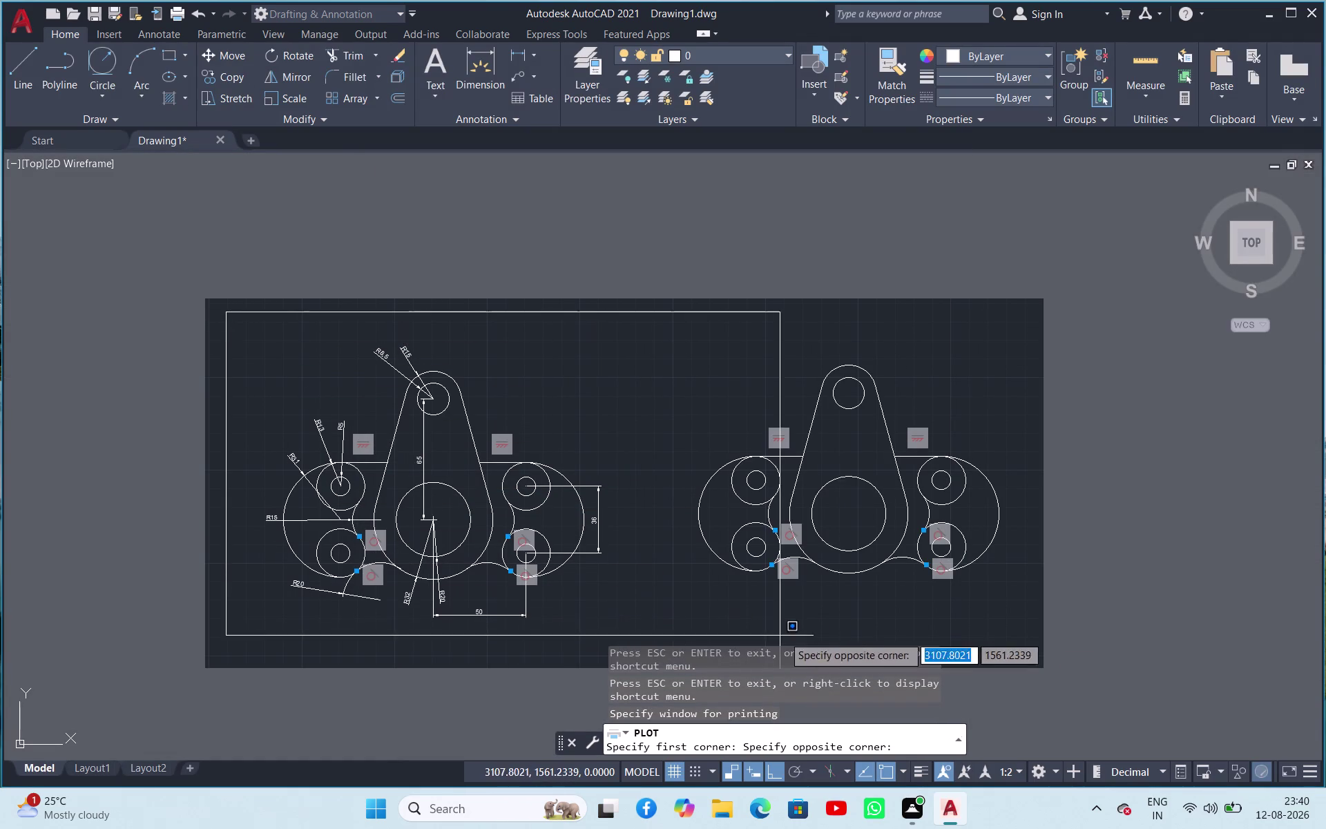
click(1024, 629)
click(390, 607)
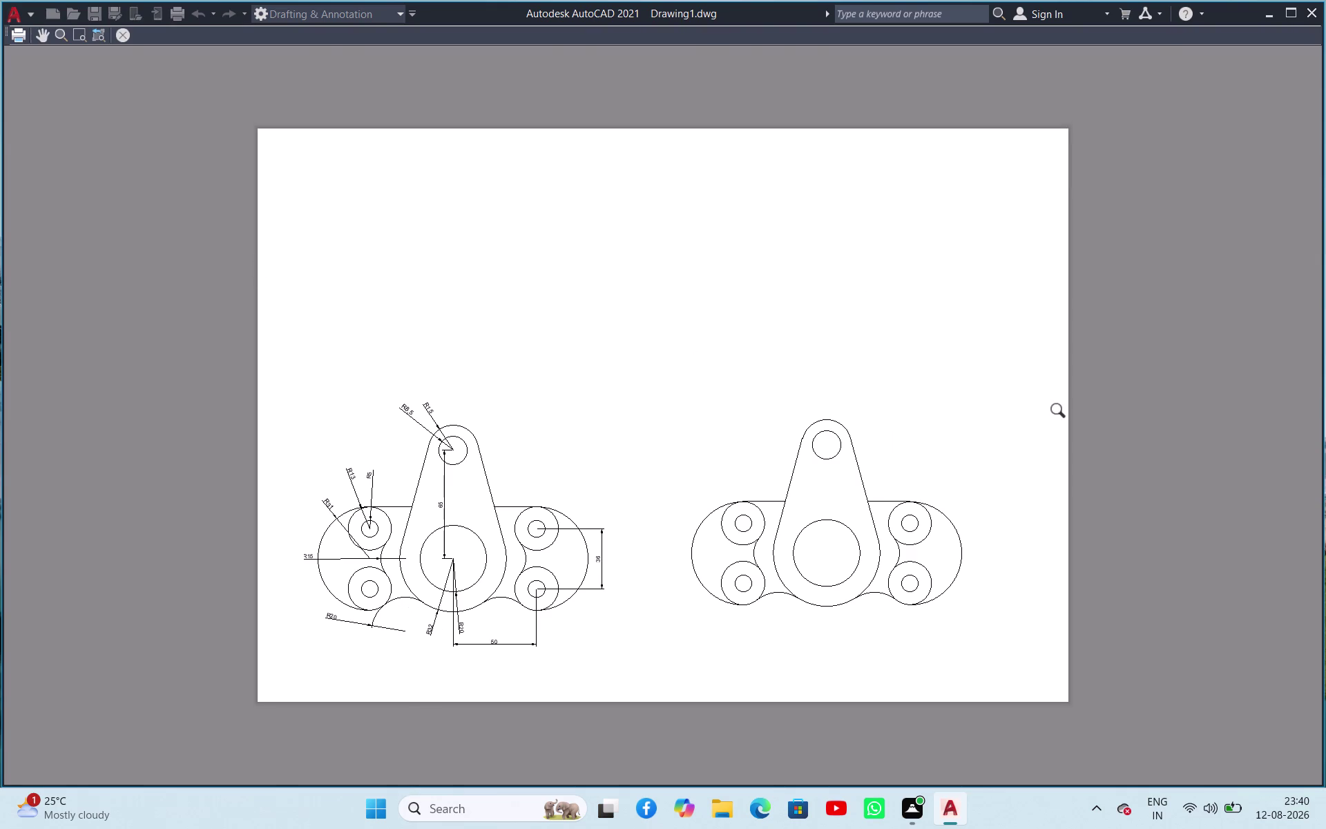
click(120, 37)
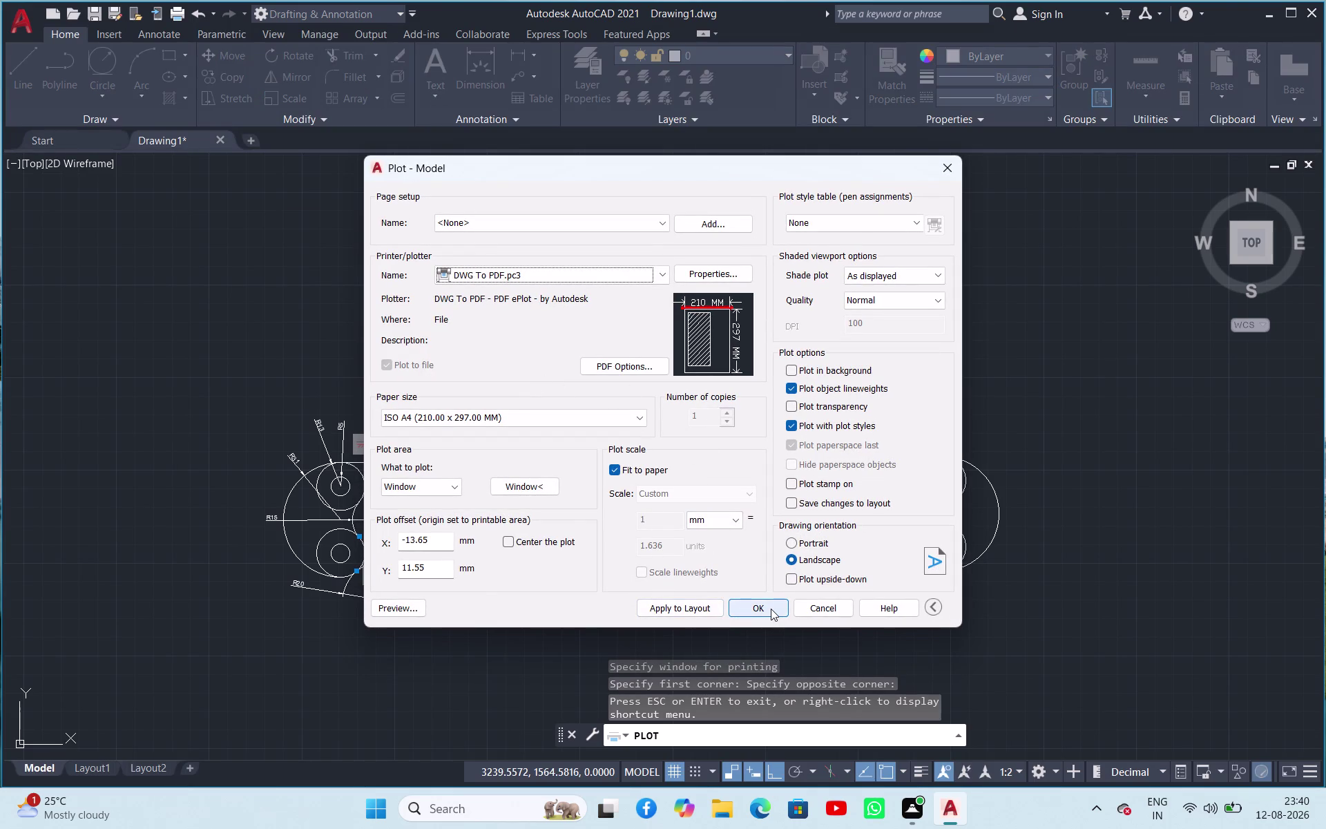
Leave the page setup at <None> and accept the landscape PDF plot settings.
click(640, 216)
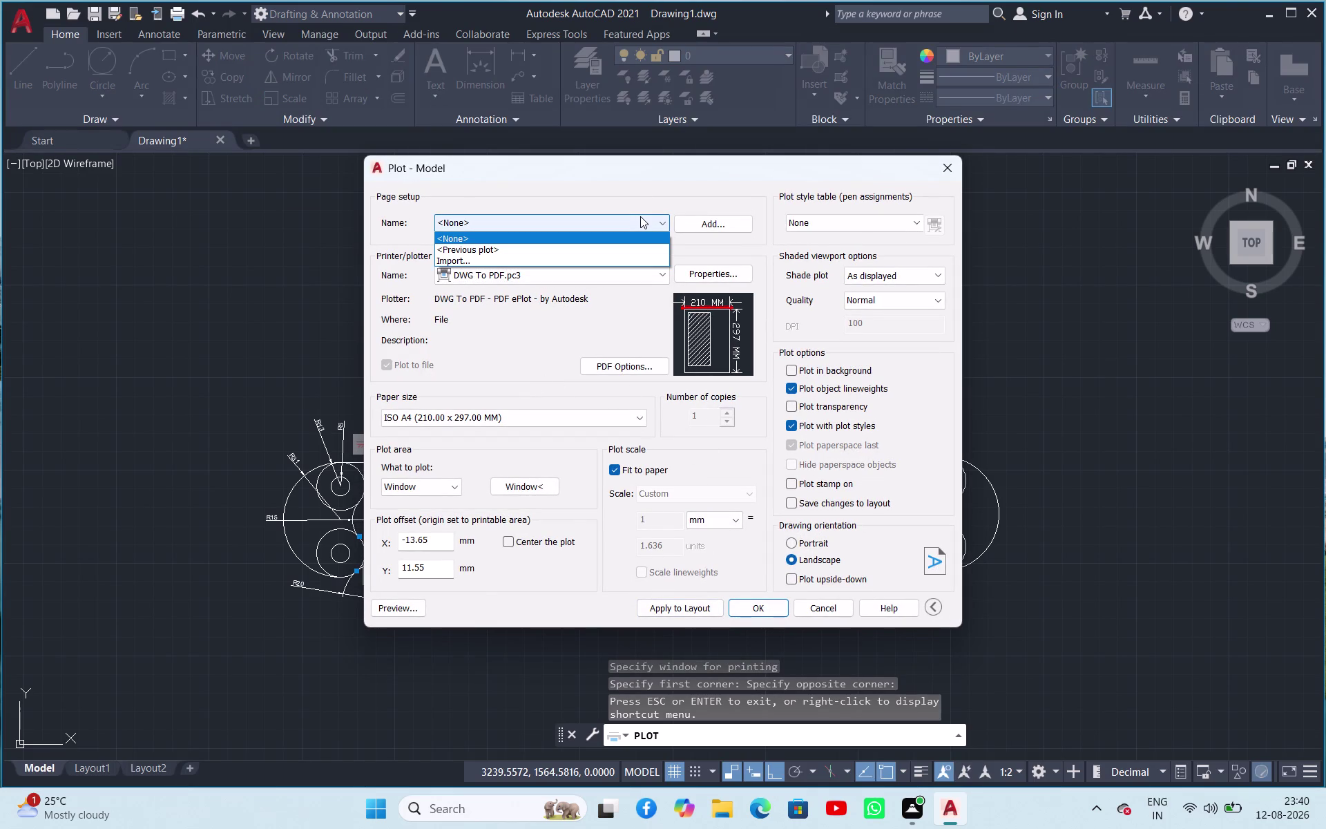
click(640, 217)
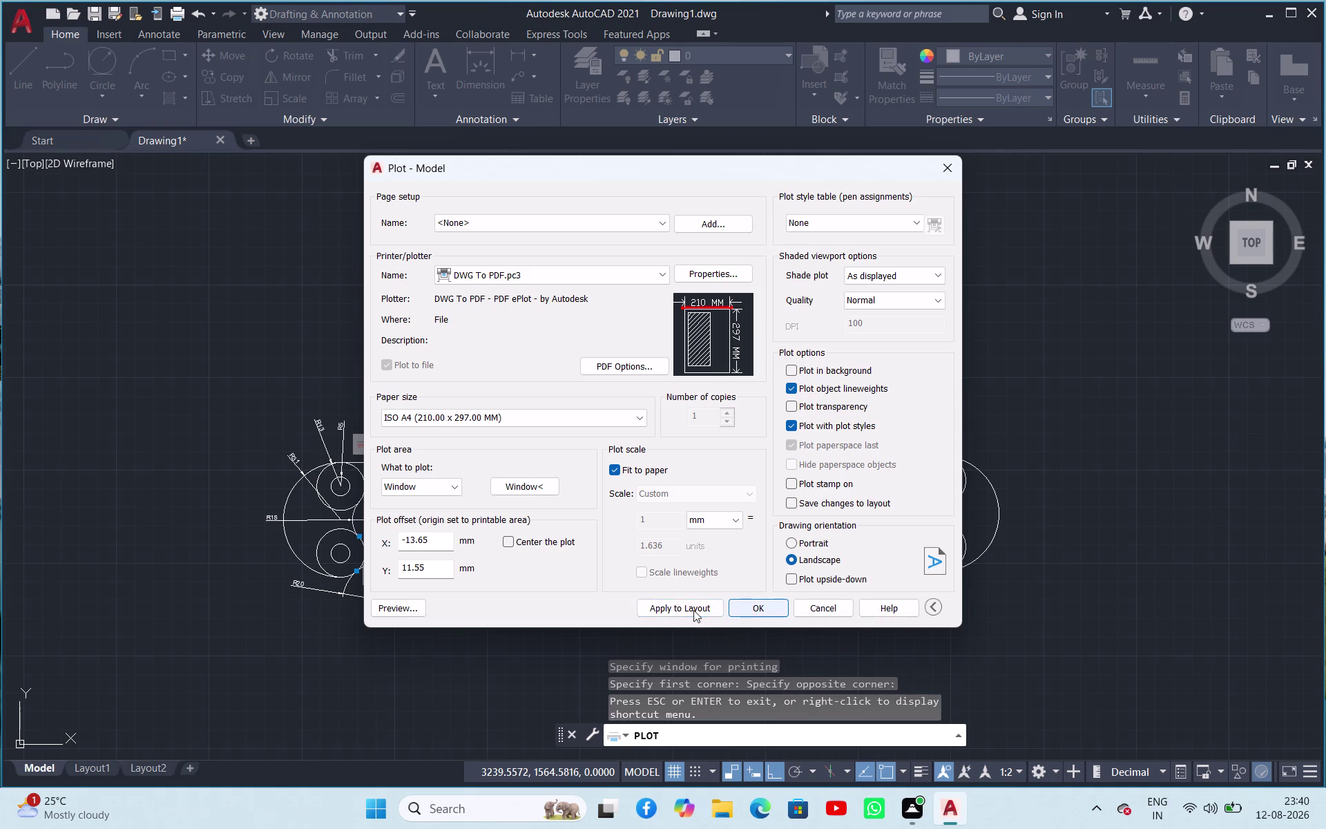
click(735, 606)
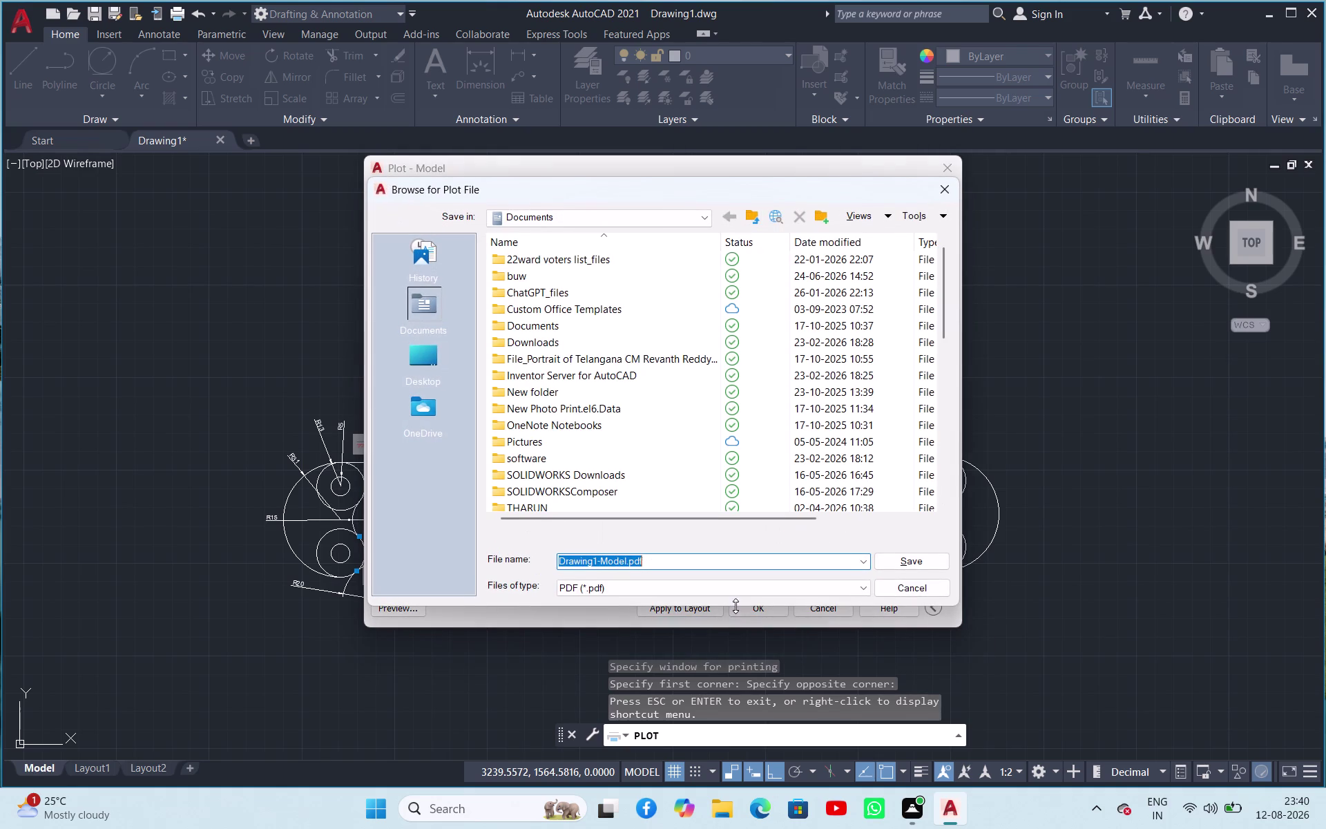
Navigate to the fuji files folder on the Desktop.
double_click(438, 359)
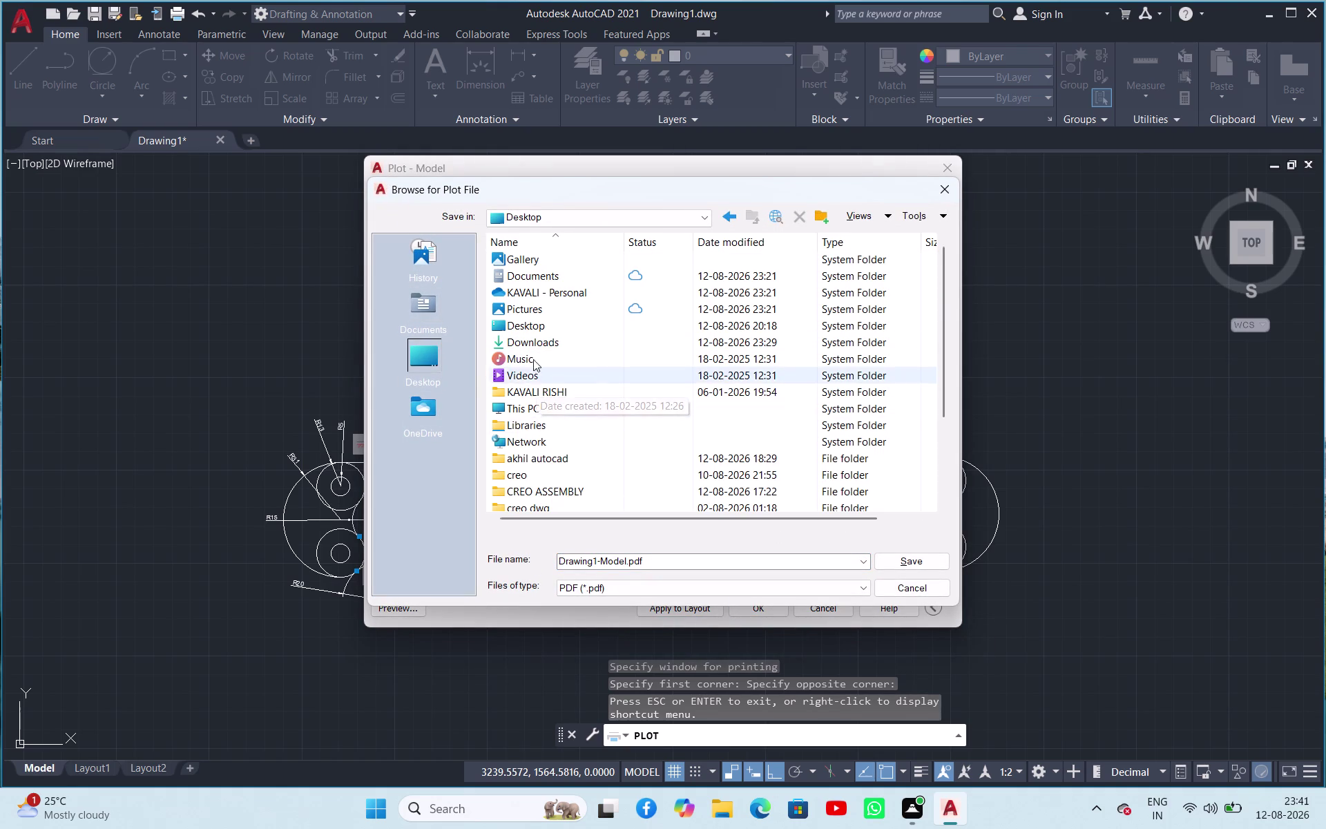
scroll(down, 3)
double_click(530, 407)
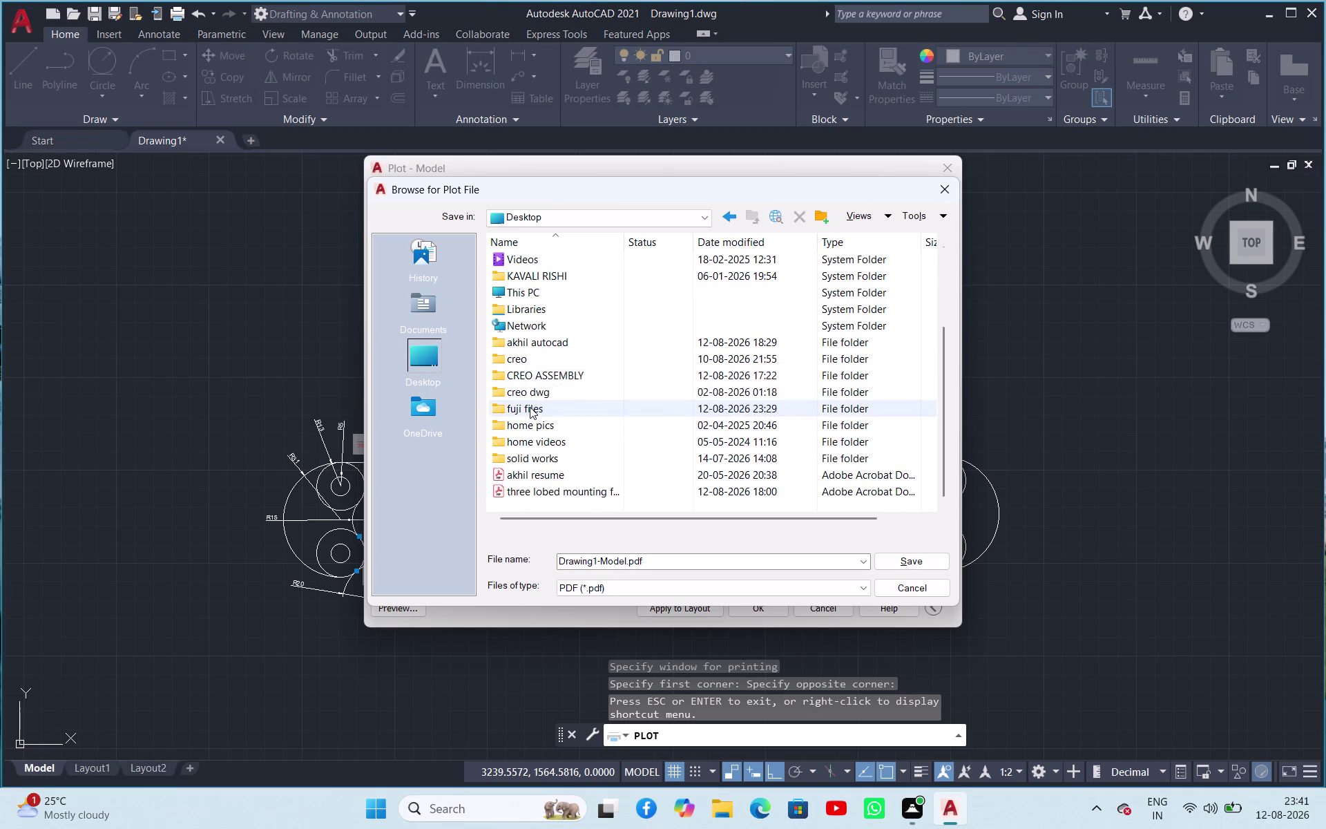
double_click(675, 564)
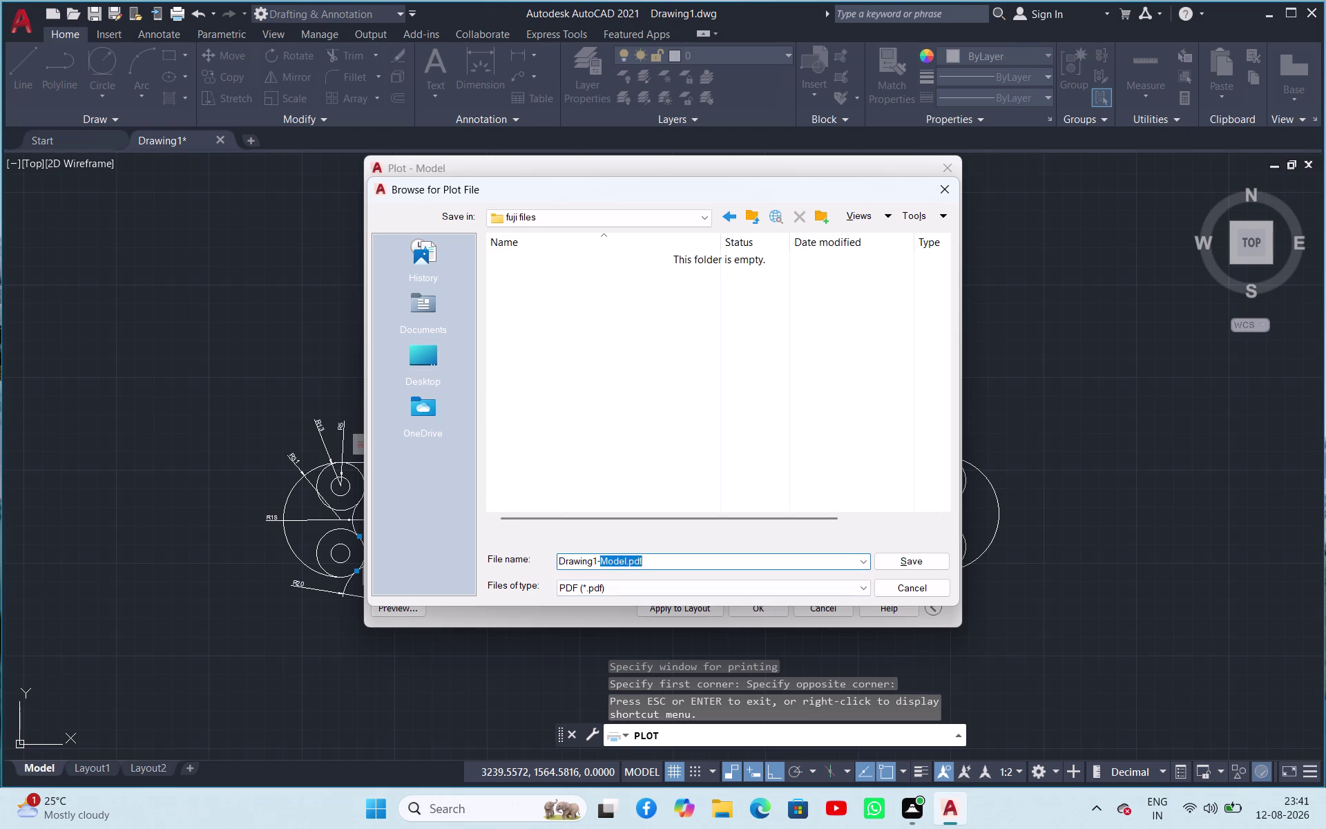
Name the PDF 'three lobe flange' and save it.
click(675, 563)
click(674, 563)
double_click(675, 564)
drag(675, 564, 550, 541)
text(th)
text(re)
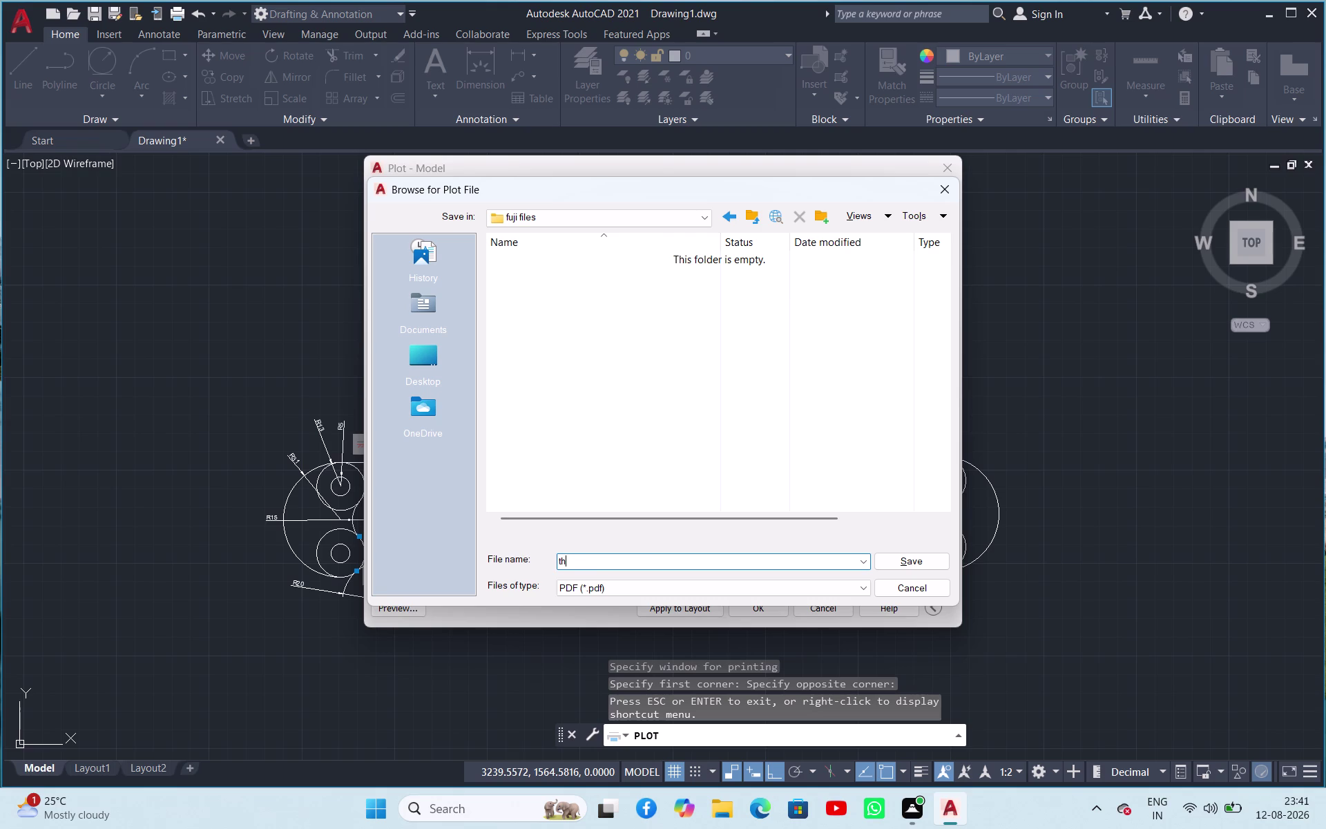
text(e)
key(space)
text(lo)
key(b)
key(e)
key(space)
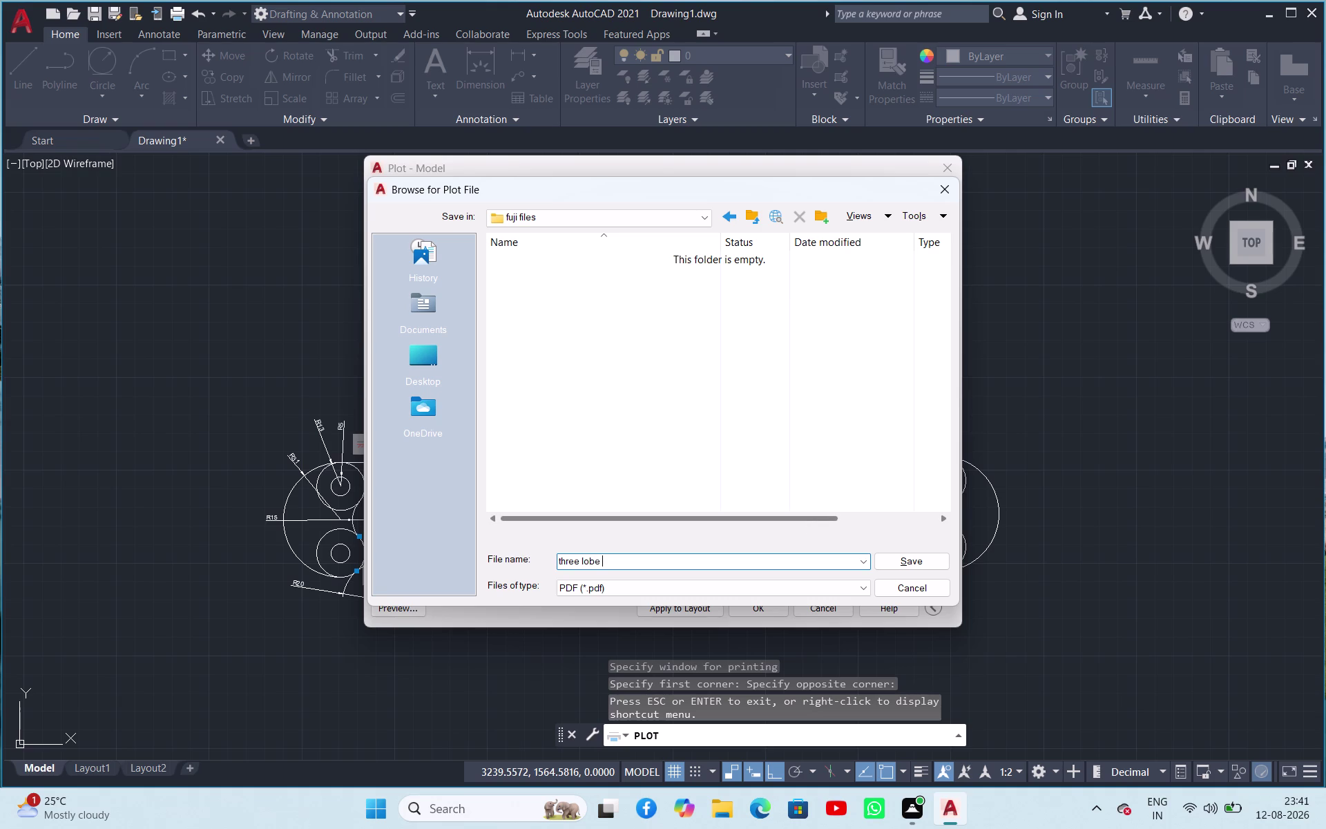
text(fla)
key(n)
text(g)
text(e)
click(903, 567)
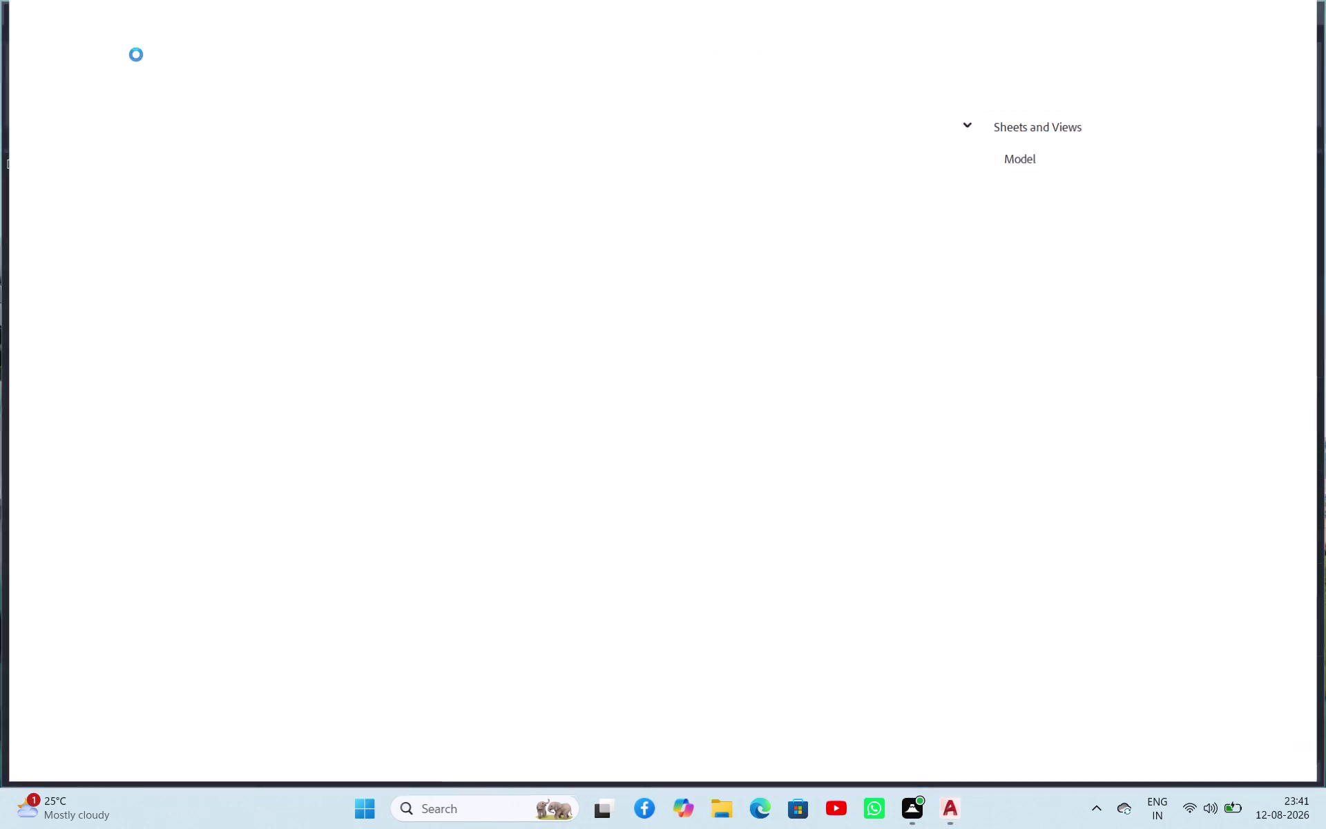
Review both plates in three lobe flange.pdf, then close the PDF viewer.
scroll(down, 3)
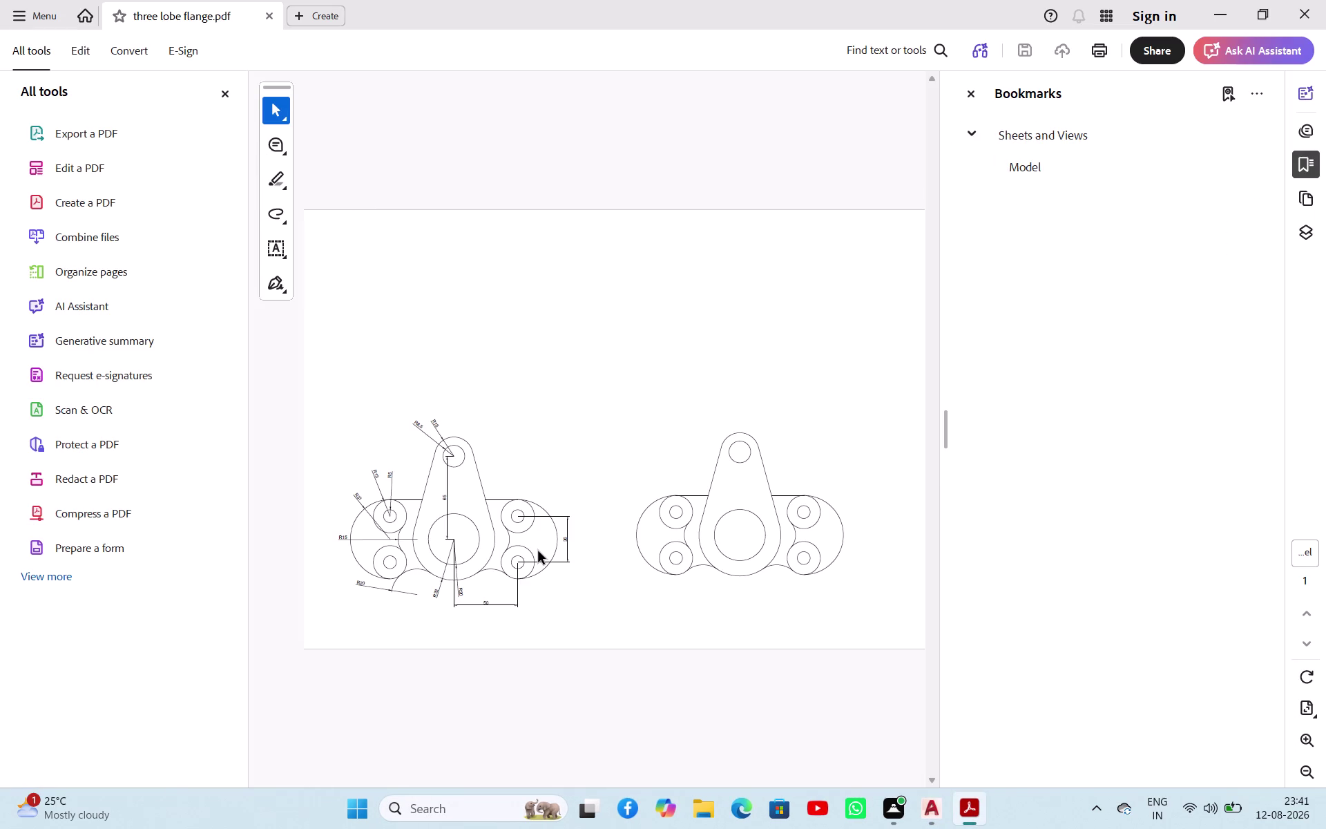
scroll(up, 3)
click(1311, 8)
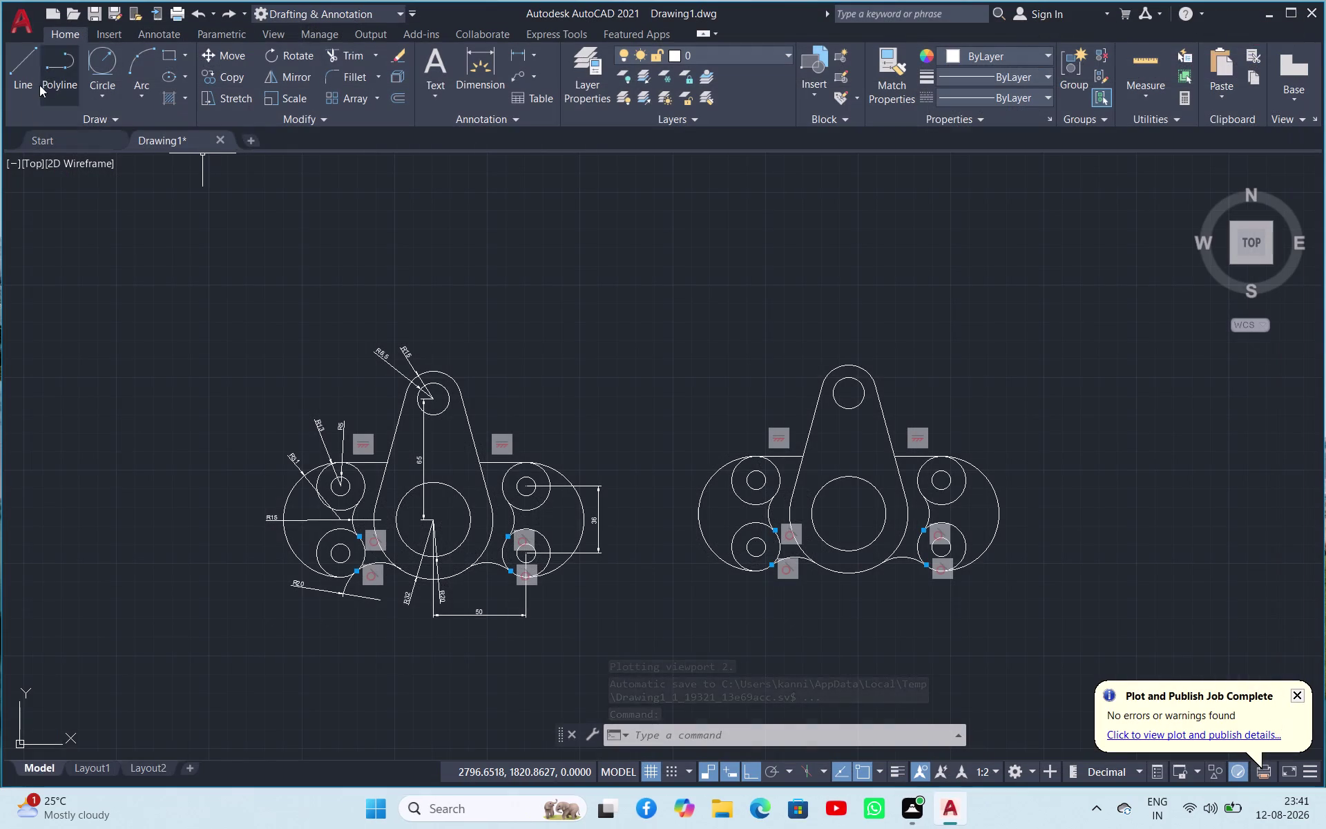
click(28, 22)
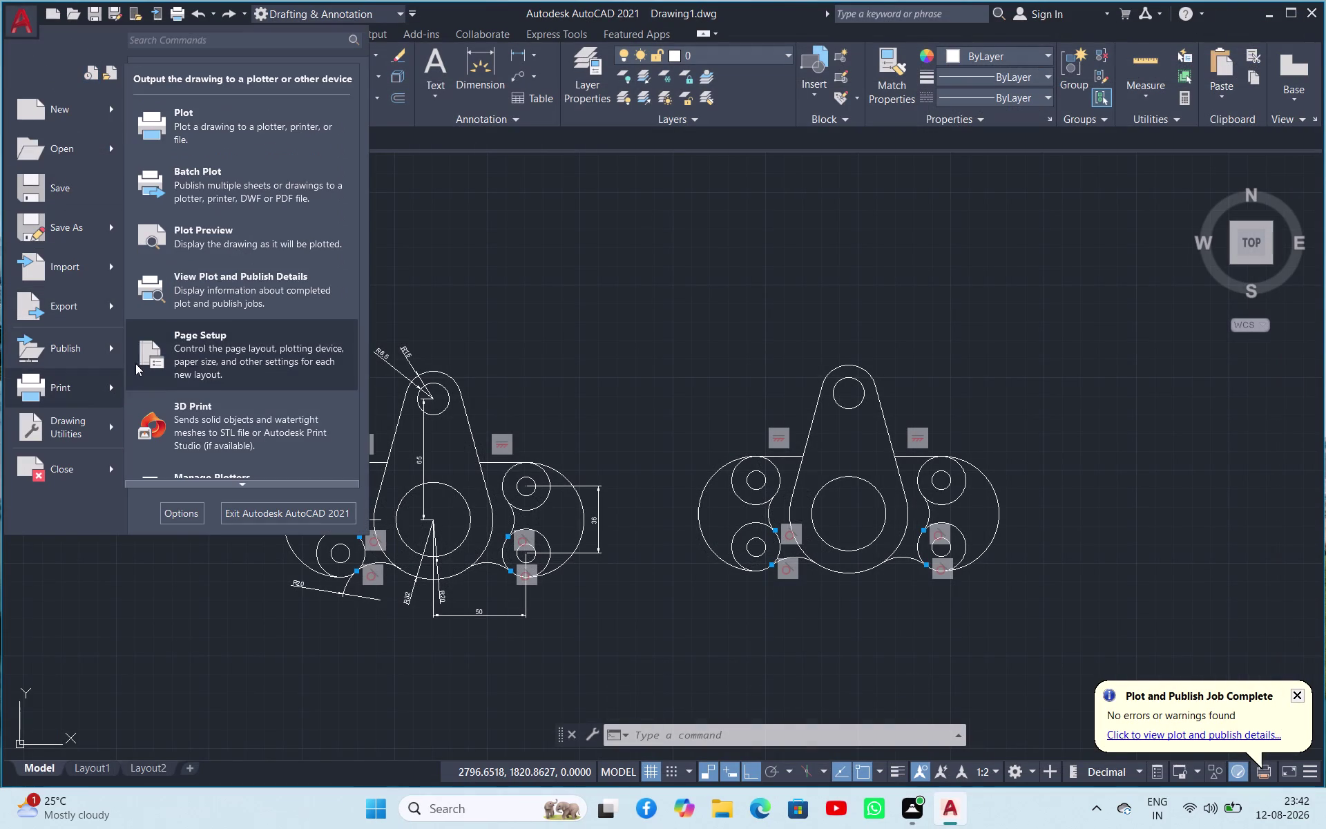
Open and cancel the Plot dialog, then choose Save As Drawing.
click(274, 146)
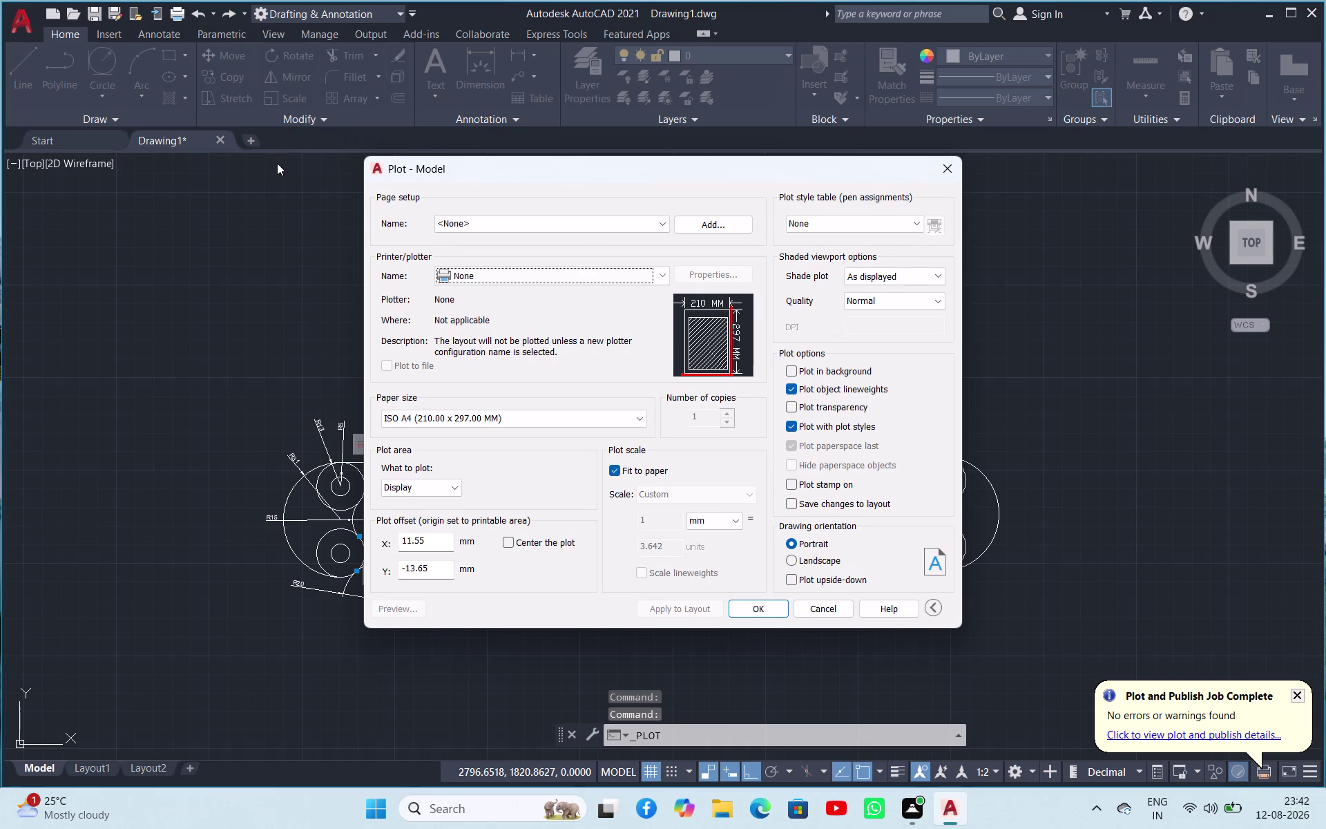
click(945, 167)
click(25, 19)
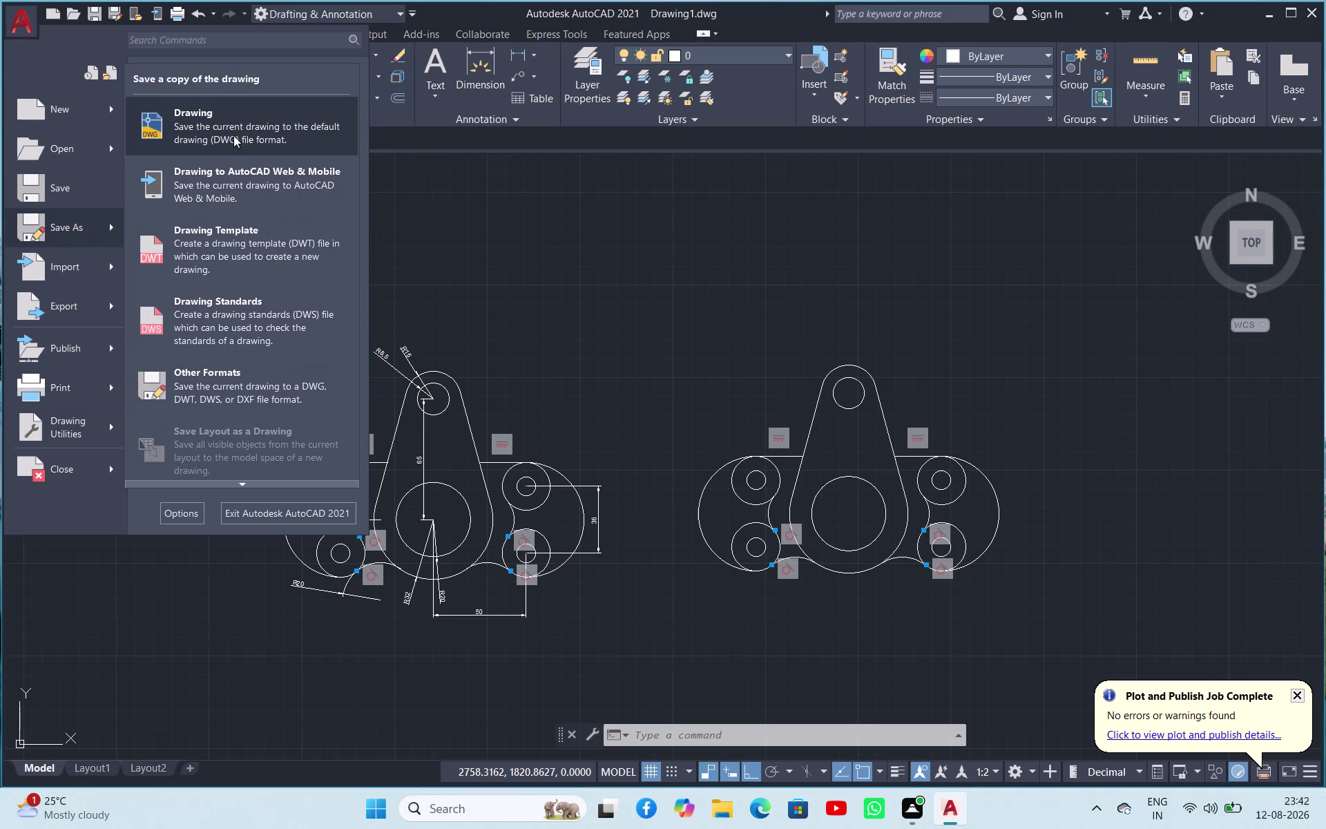
click(242, 130)
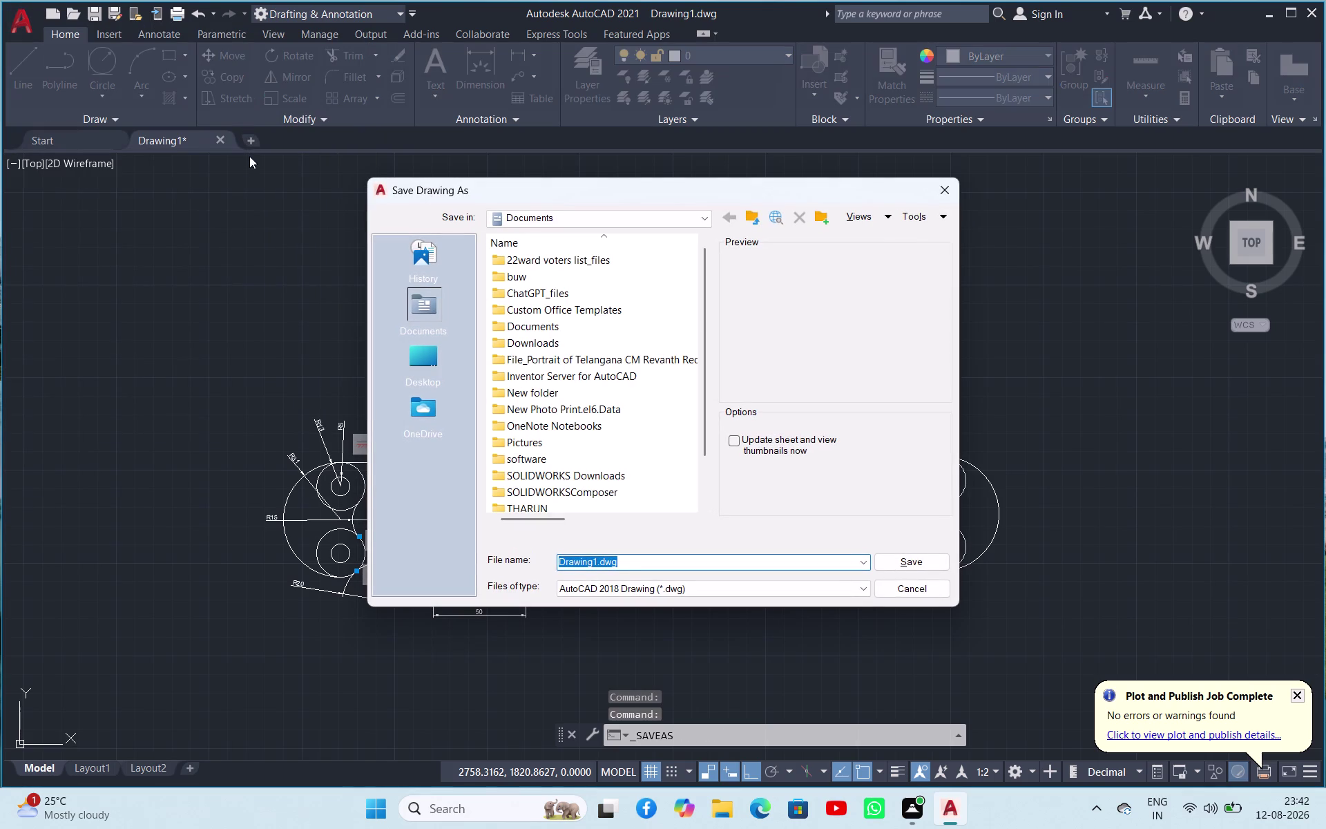
Navigate to the fuji files folder on the Desktop.
click(420, 355)
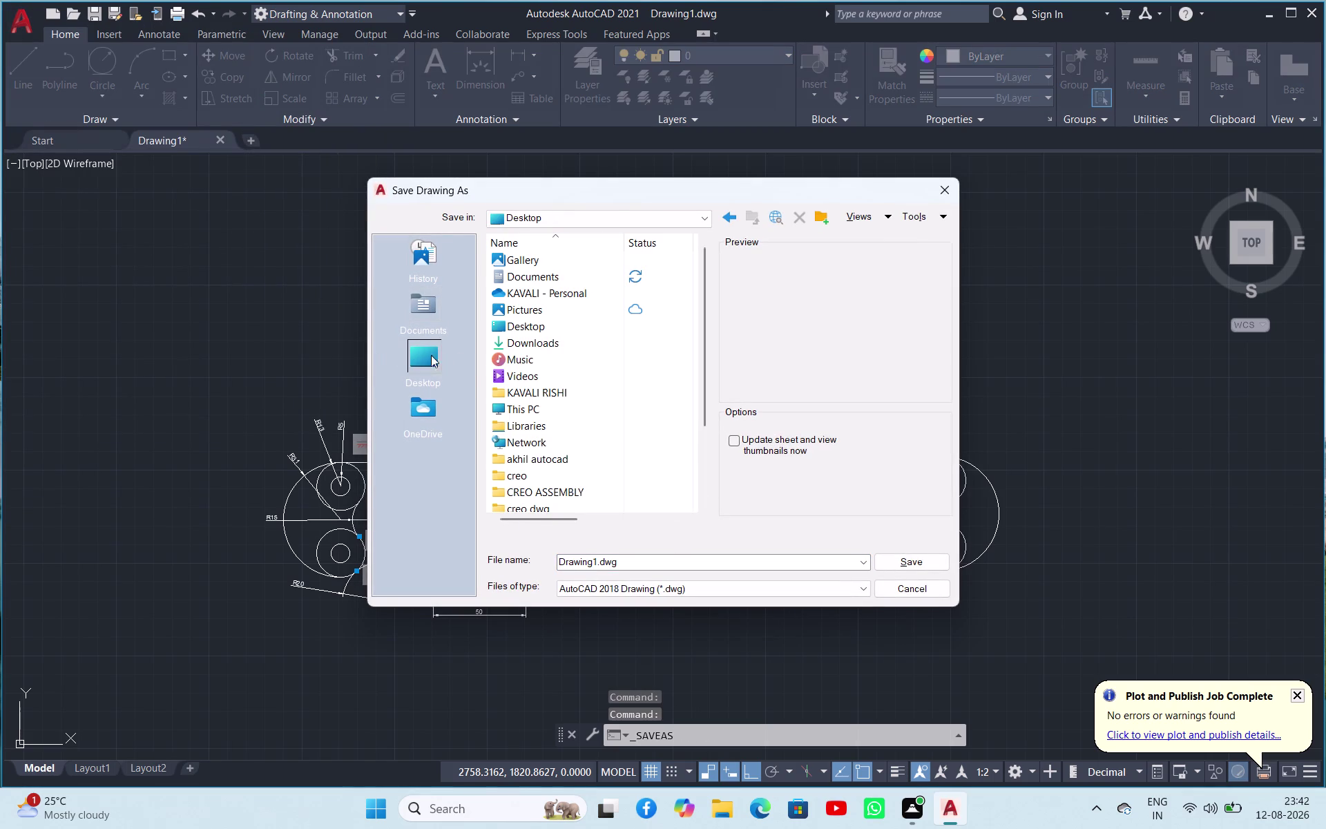
double_click(534, 326)
double_click(536, 330)
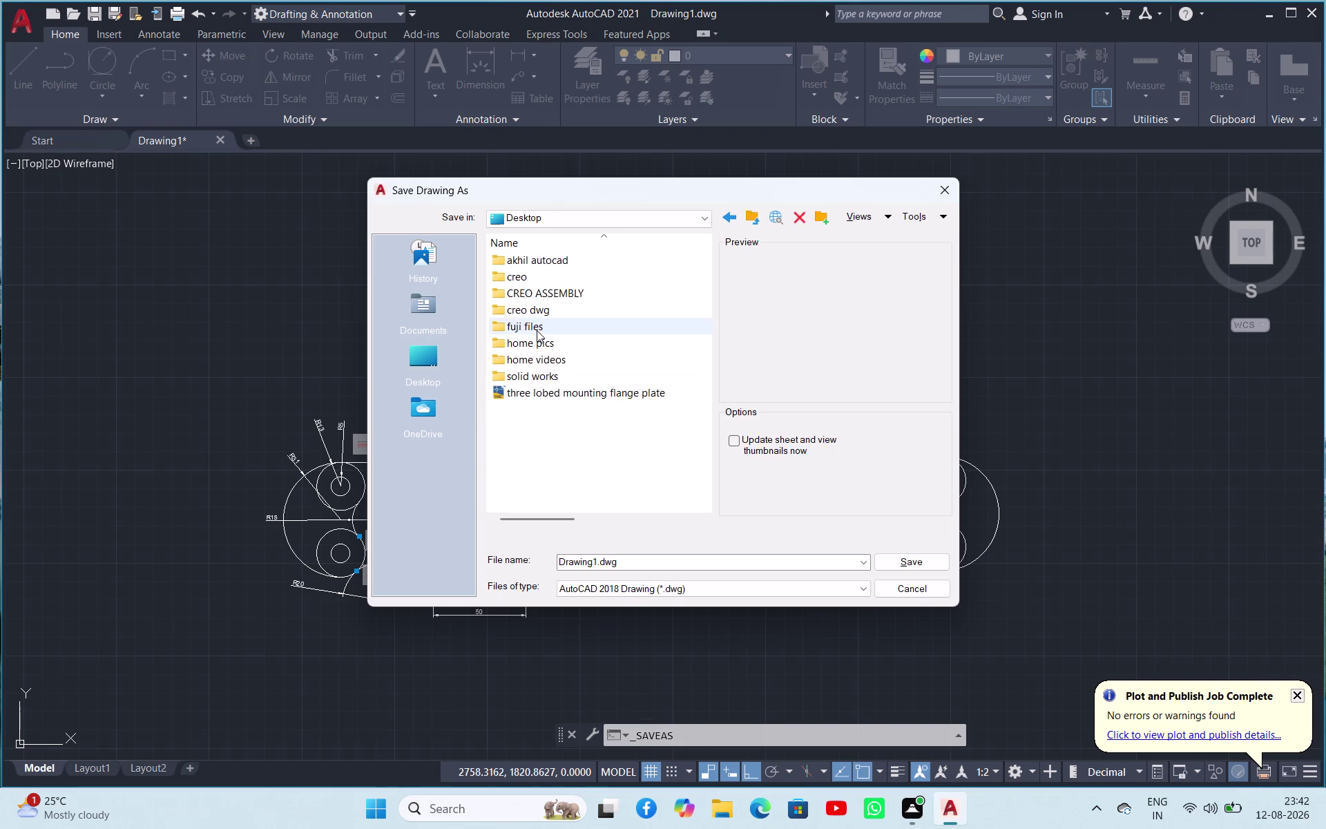
click(659, 569)
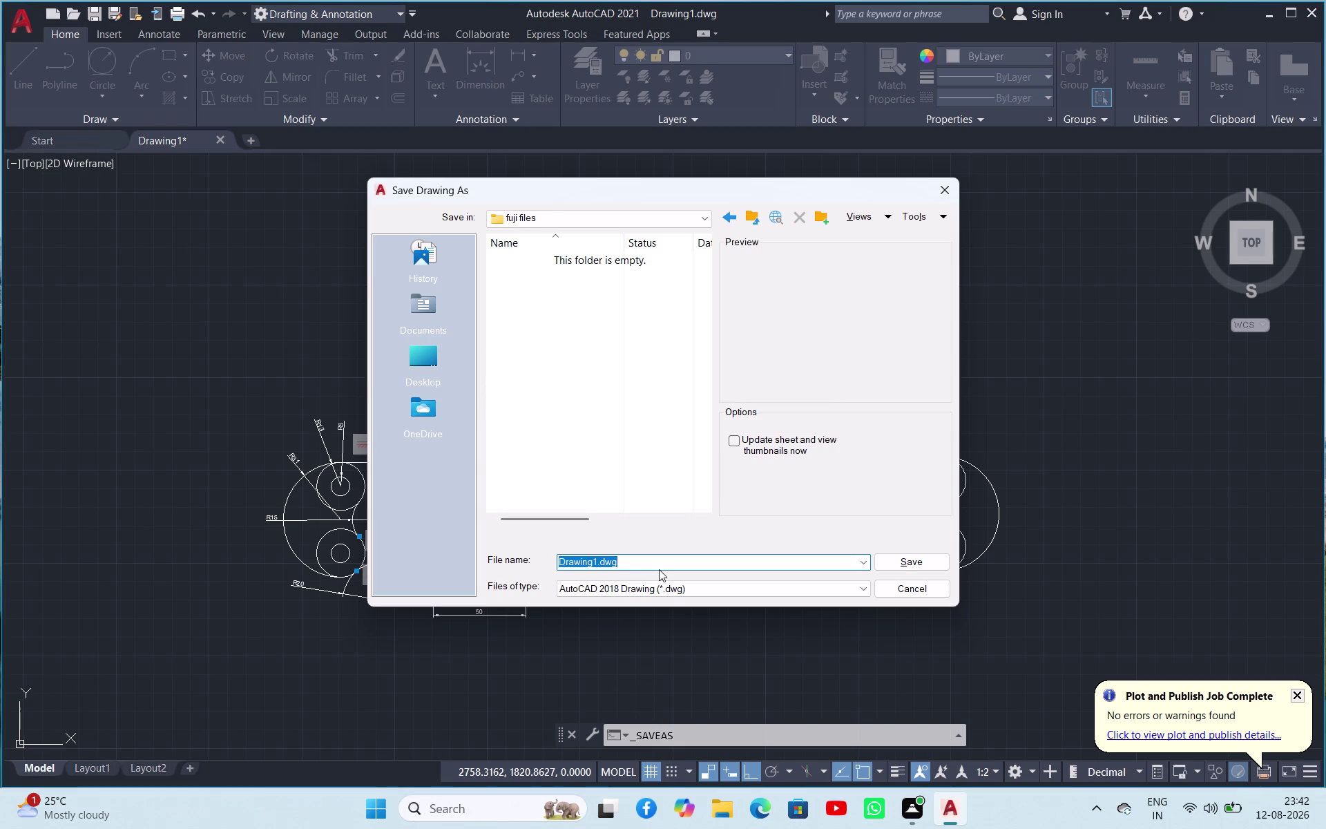
Save the drawing as 'three lobe flange.dwg'.
text(th)
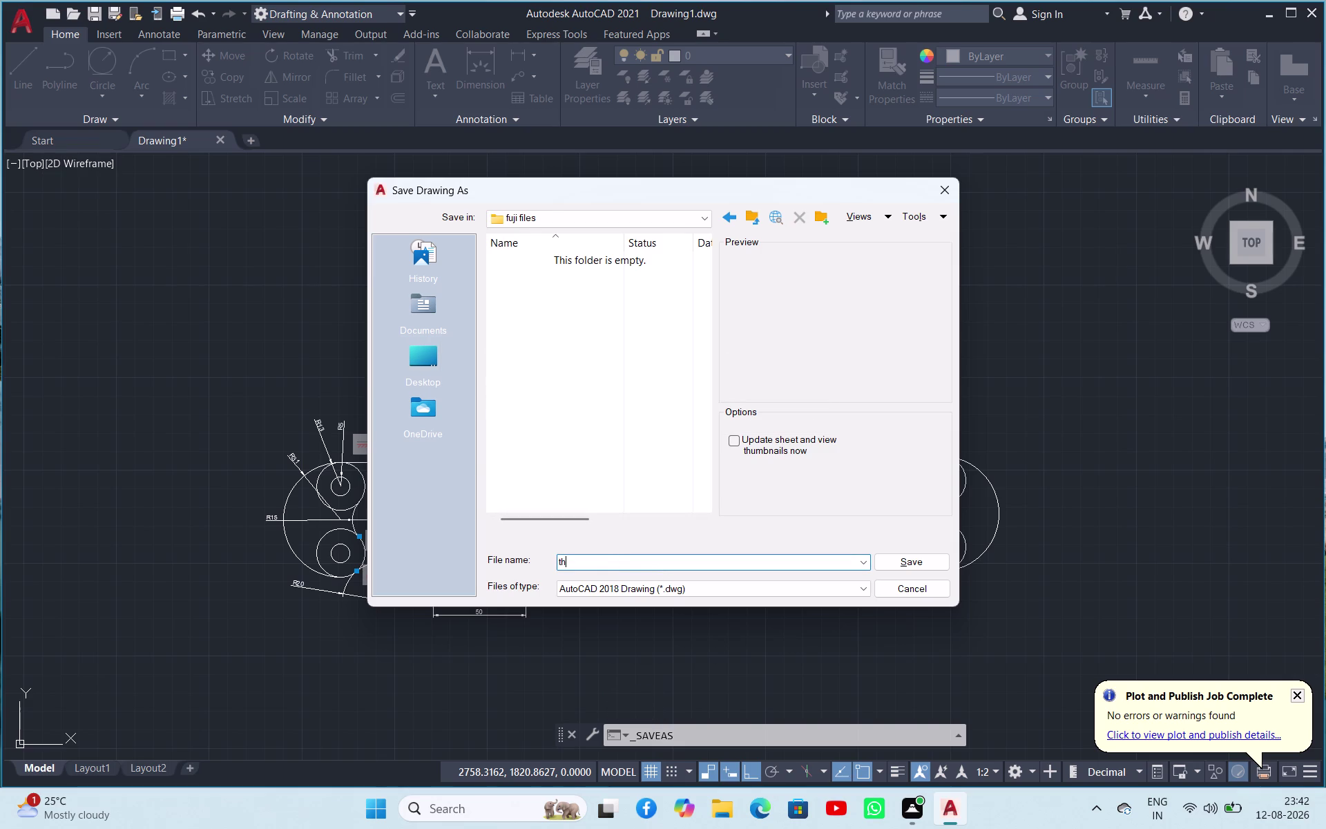
text(ree)
key(space)
text(lobe)
key(space)
key(f)
text(la)
text(nge)
click(893, 563)
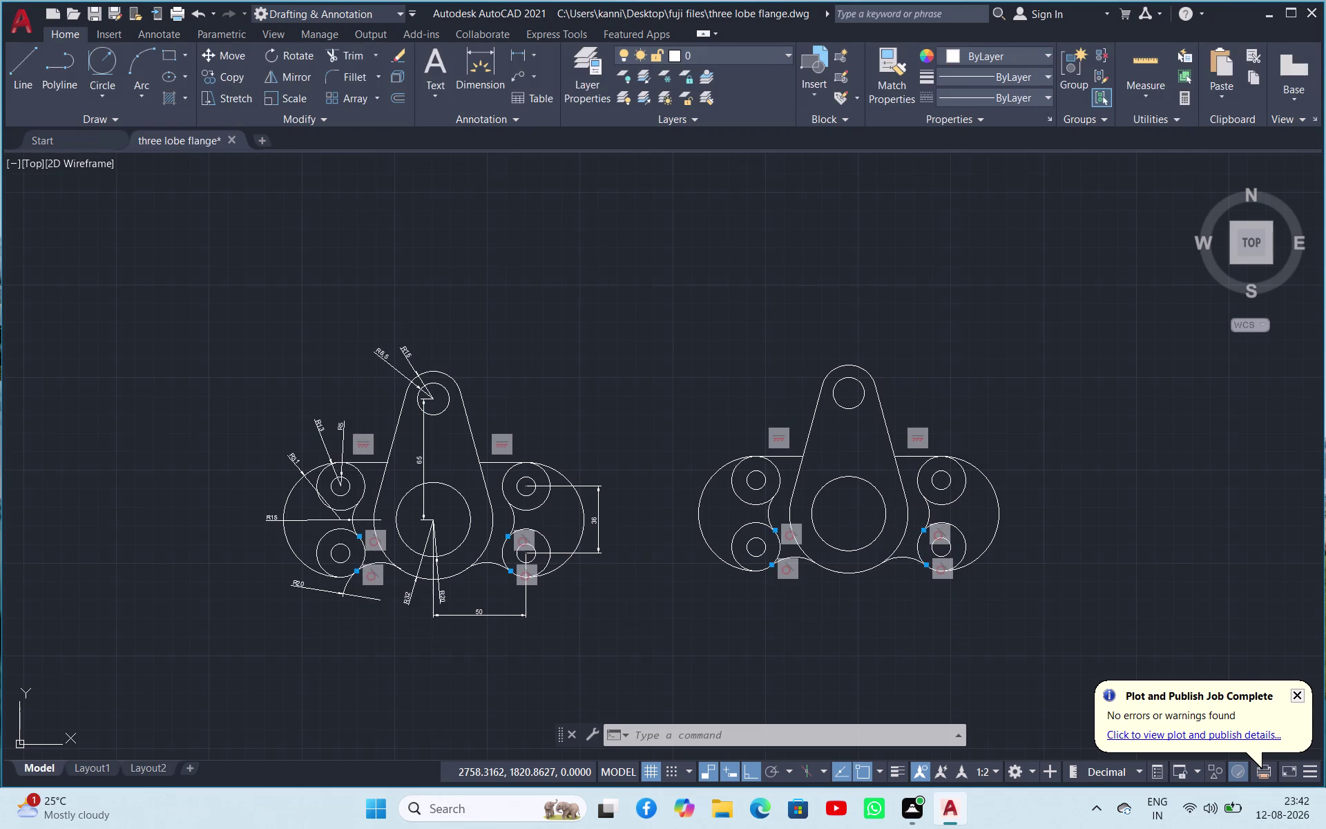
click(732, 734)
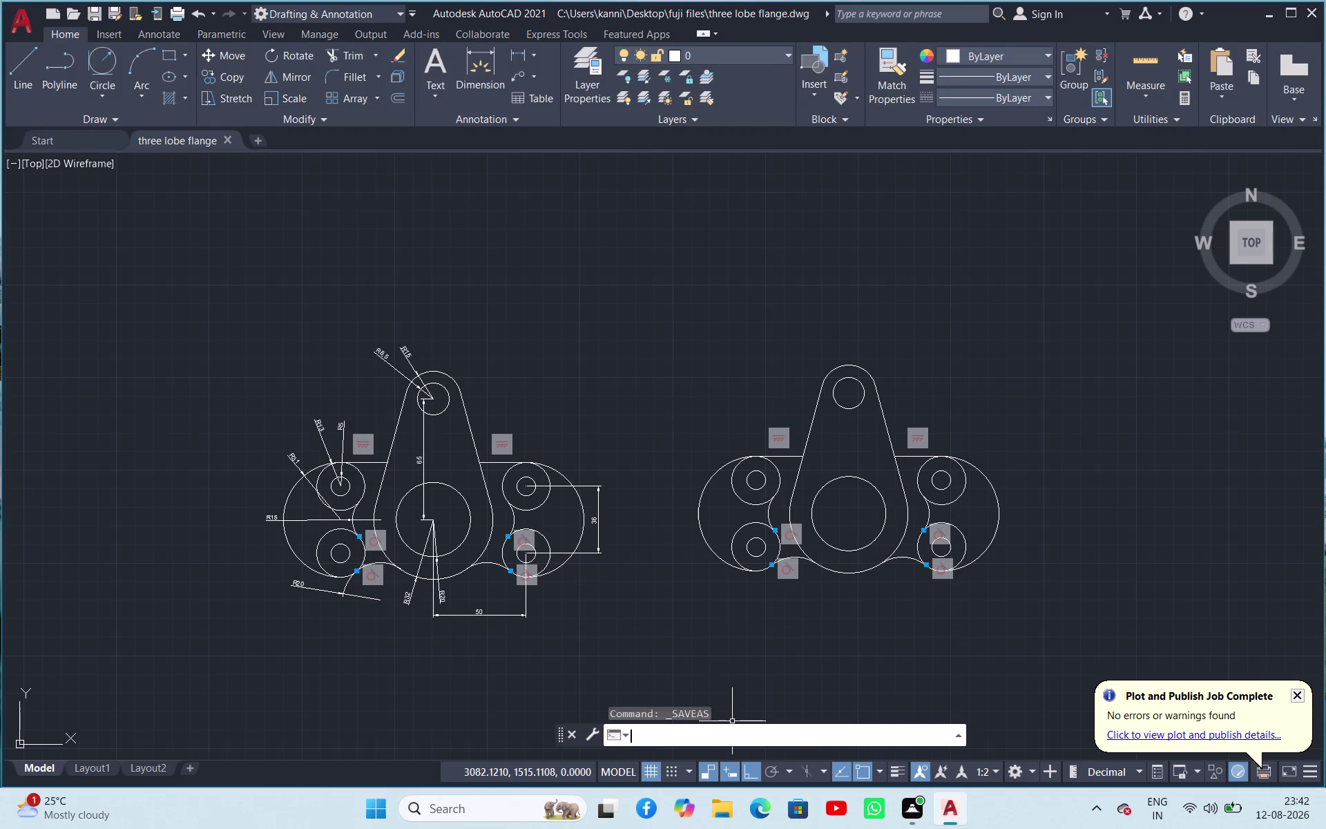
Confirm all object snap modes are enabled via OB in Drafting Settings.
text(ob)
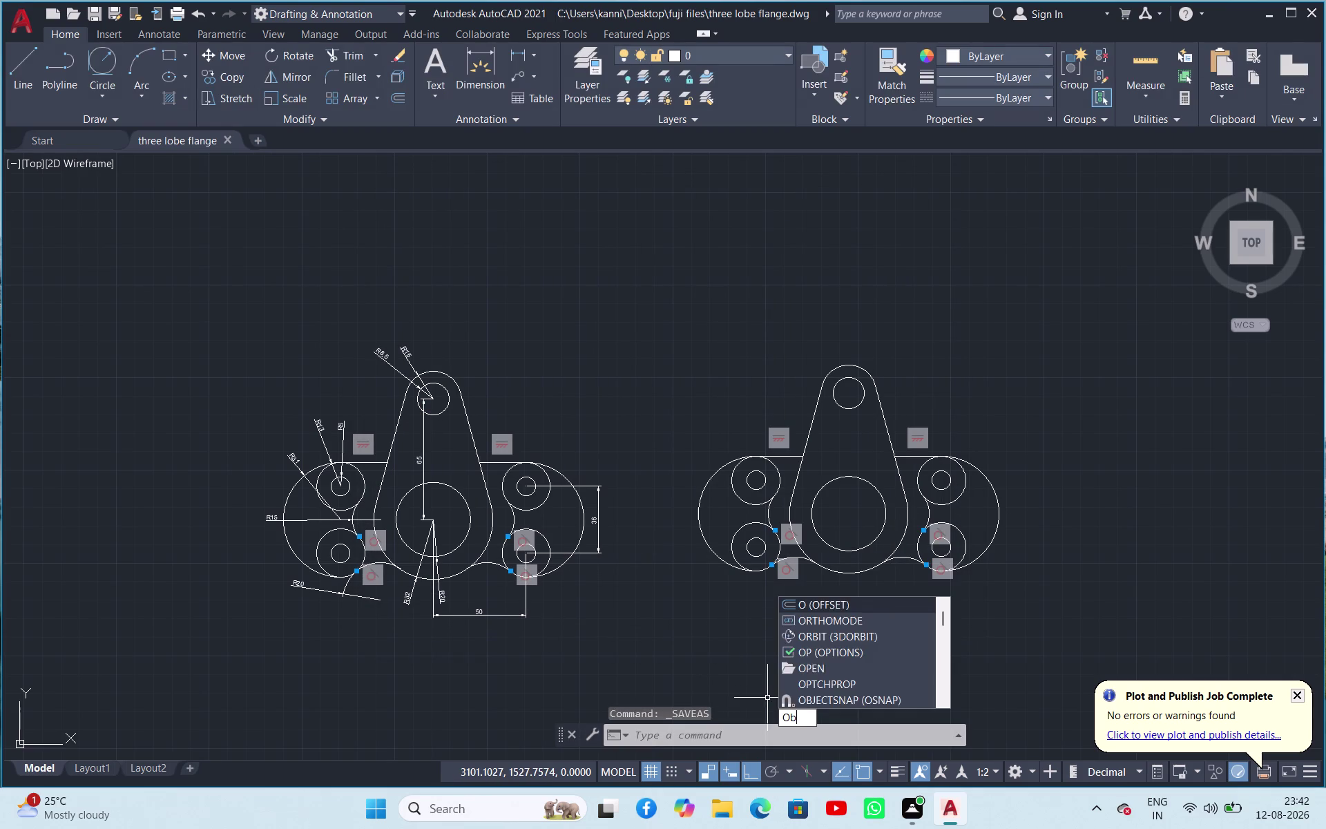
key(space)
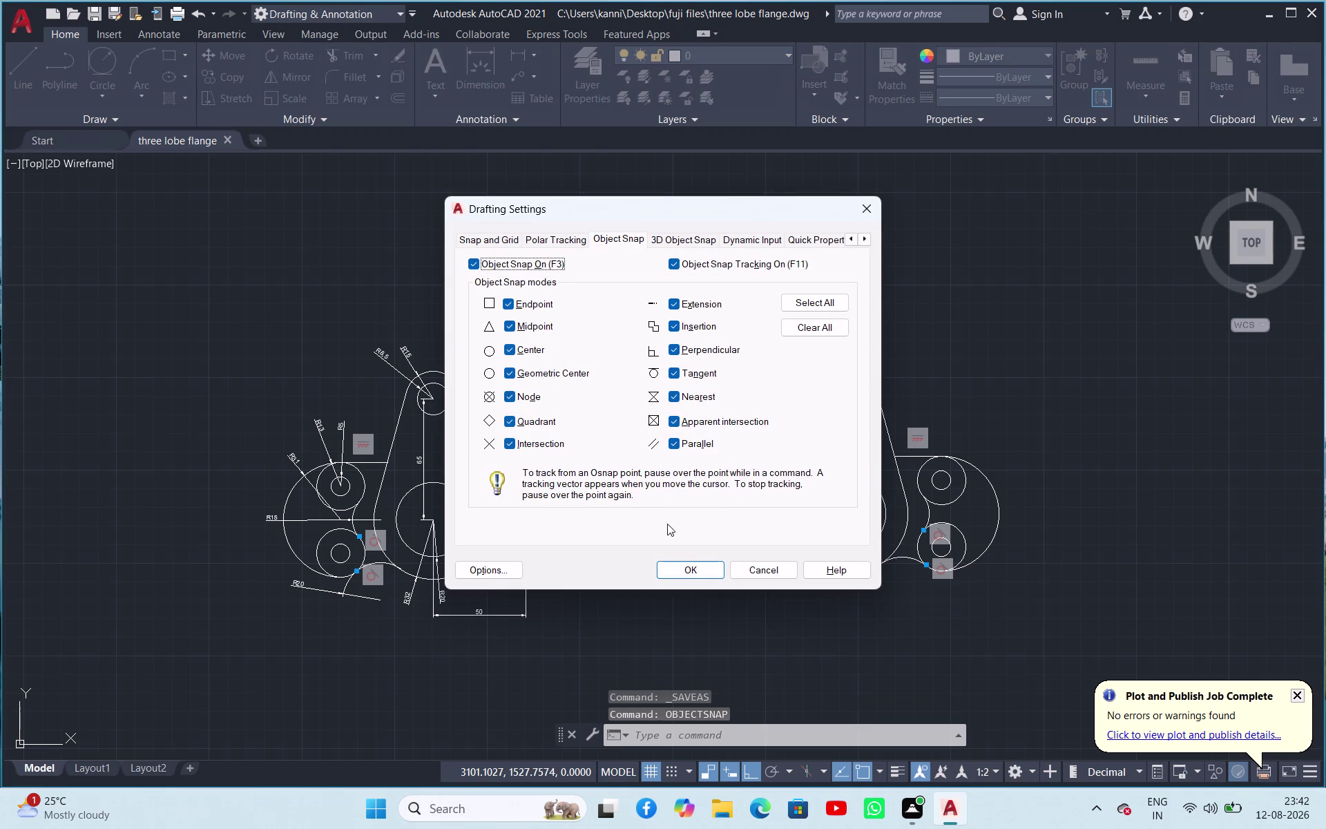
click(699, 571)
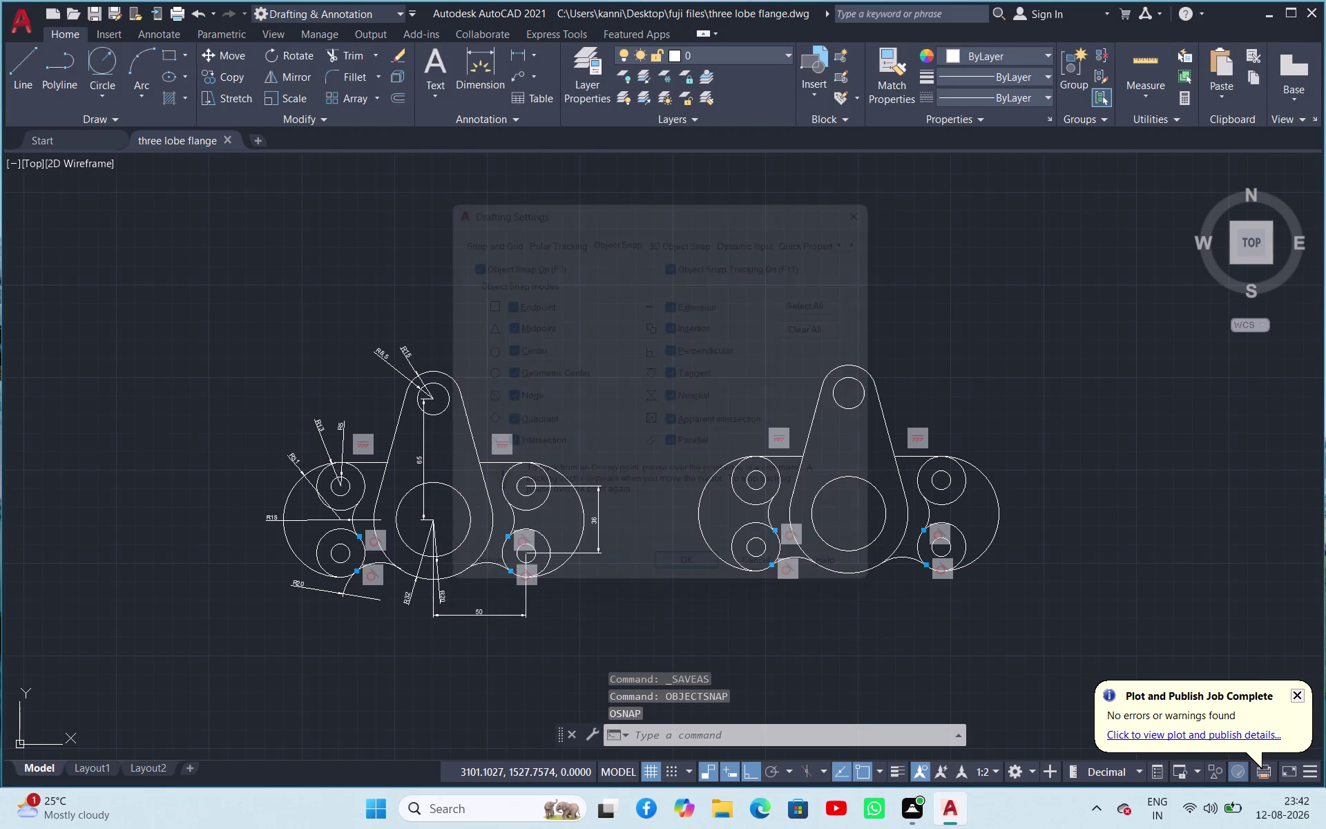
click(693, 741)
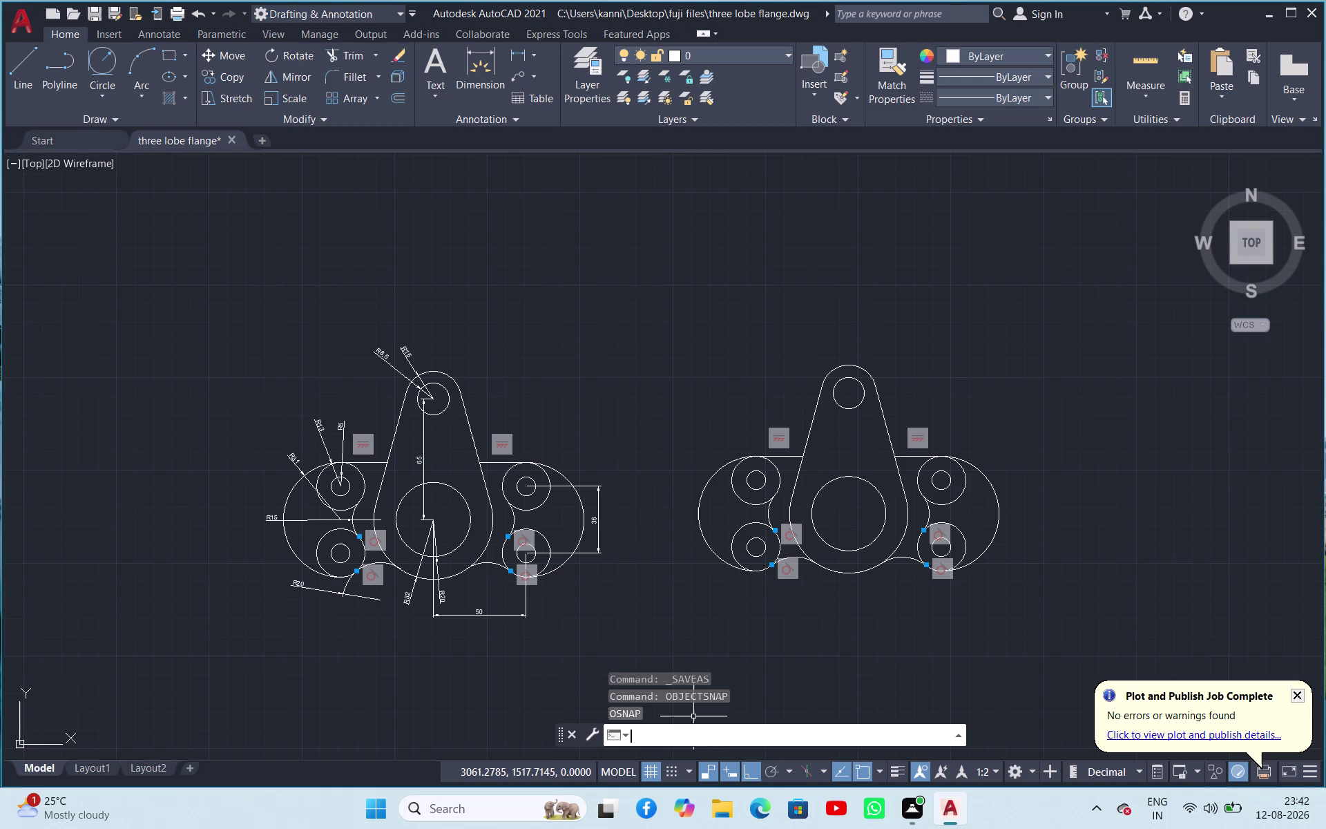
Start the JOIN command to combine drawing objects.
click(695, 738)
text(jo)
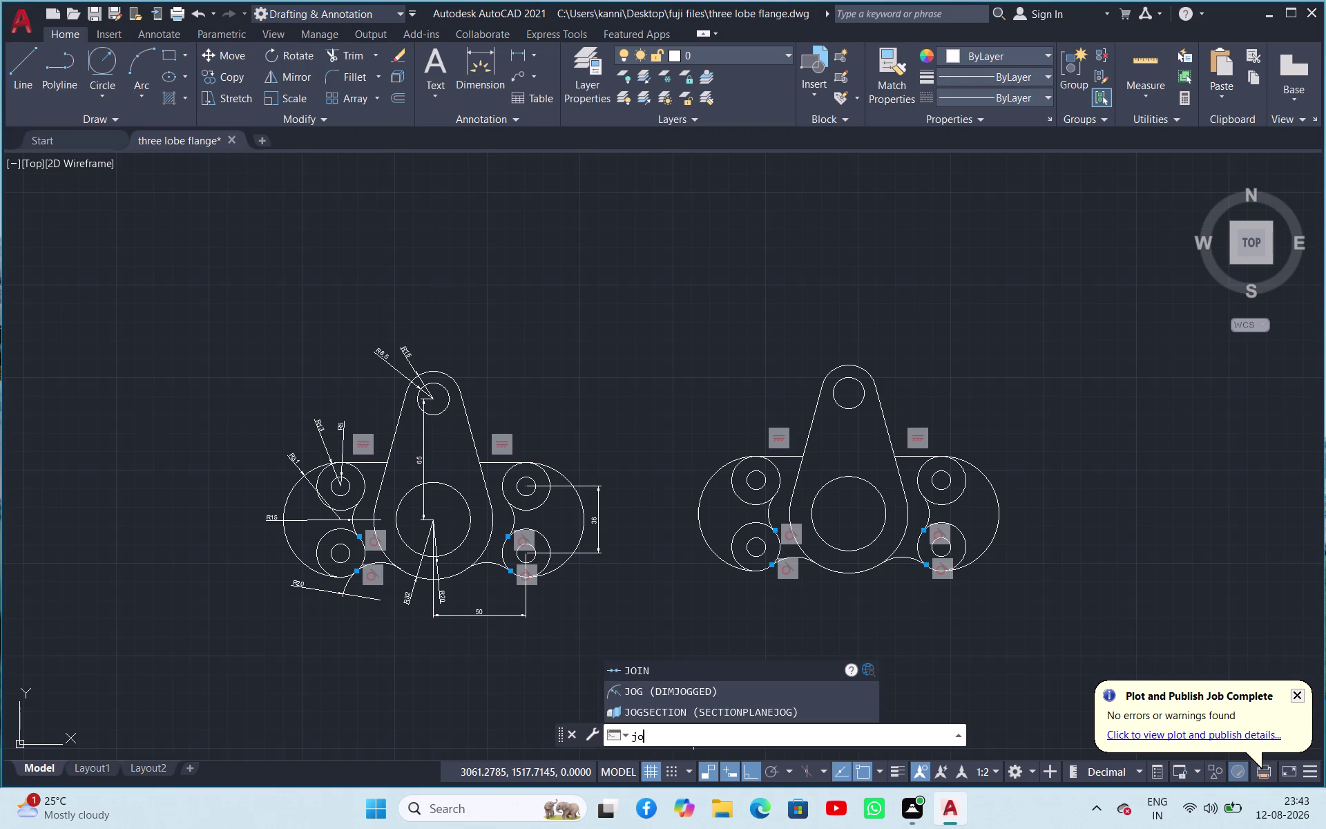
click(681, 674)
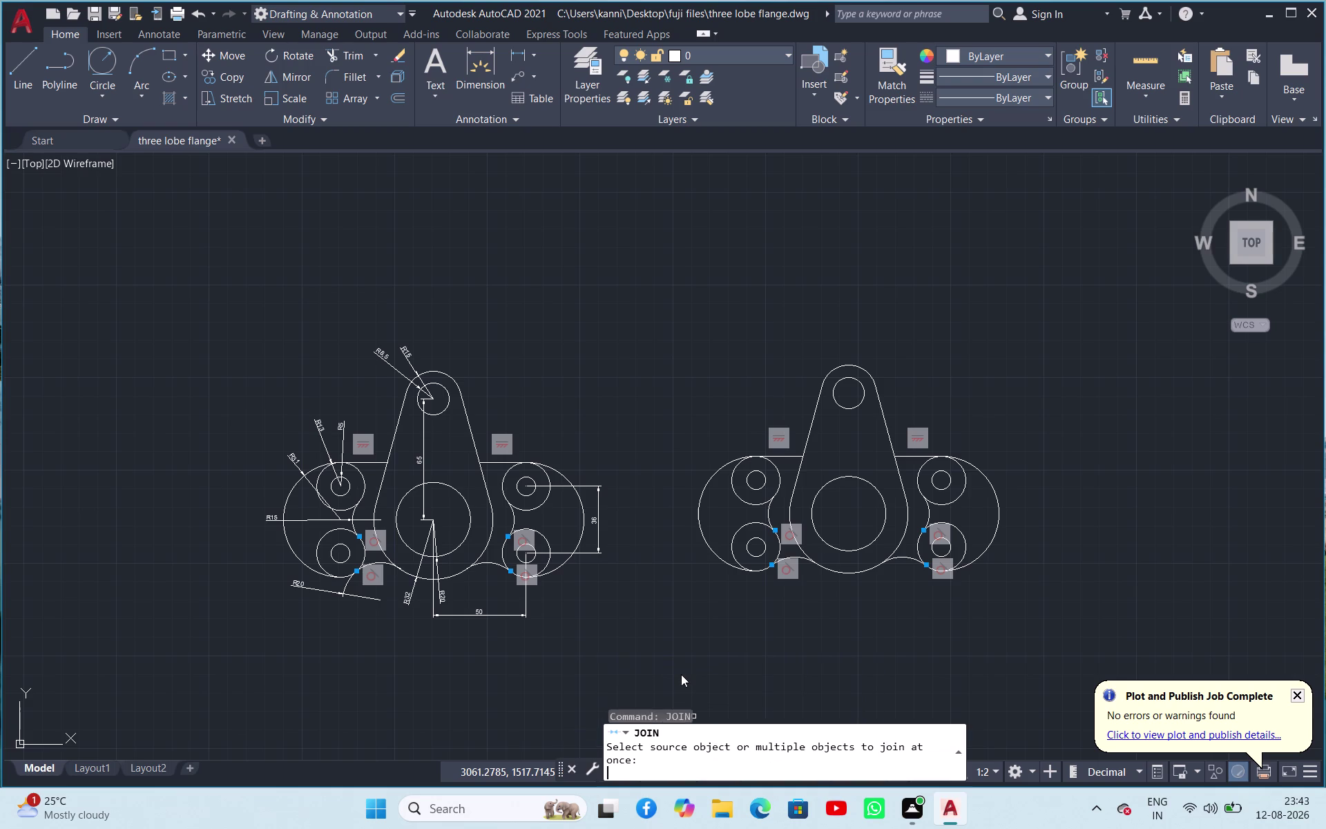
drag(242, 321, 458, 508)
click(200, 306)
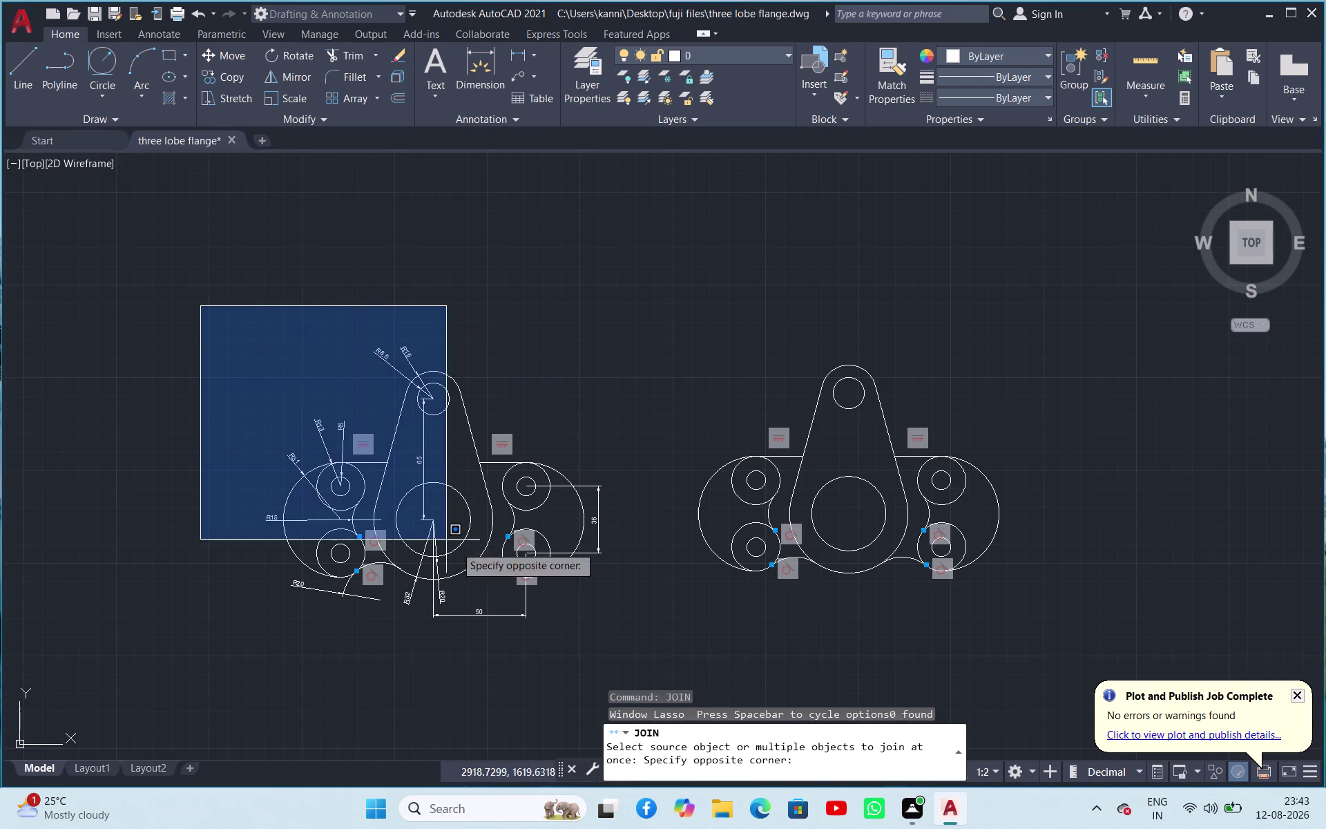
click(623, 636)
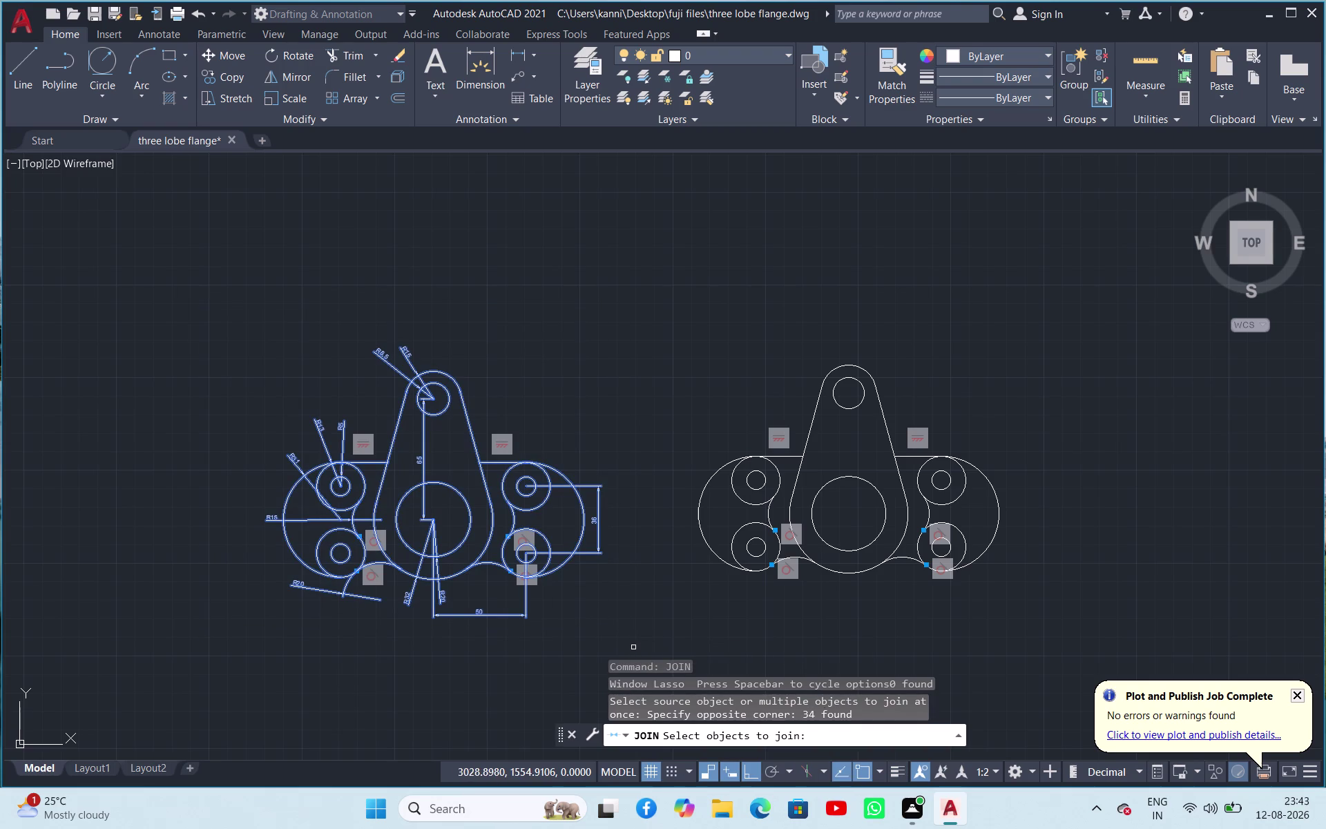
click(654, 608)
click(632, 612)
key(Escape)
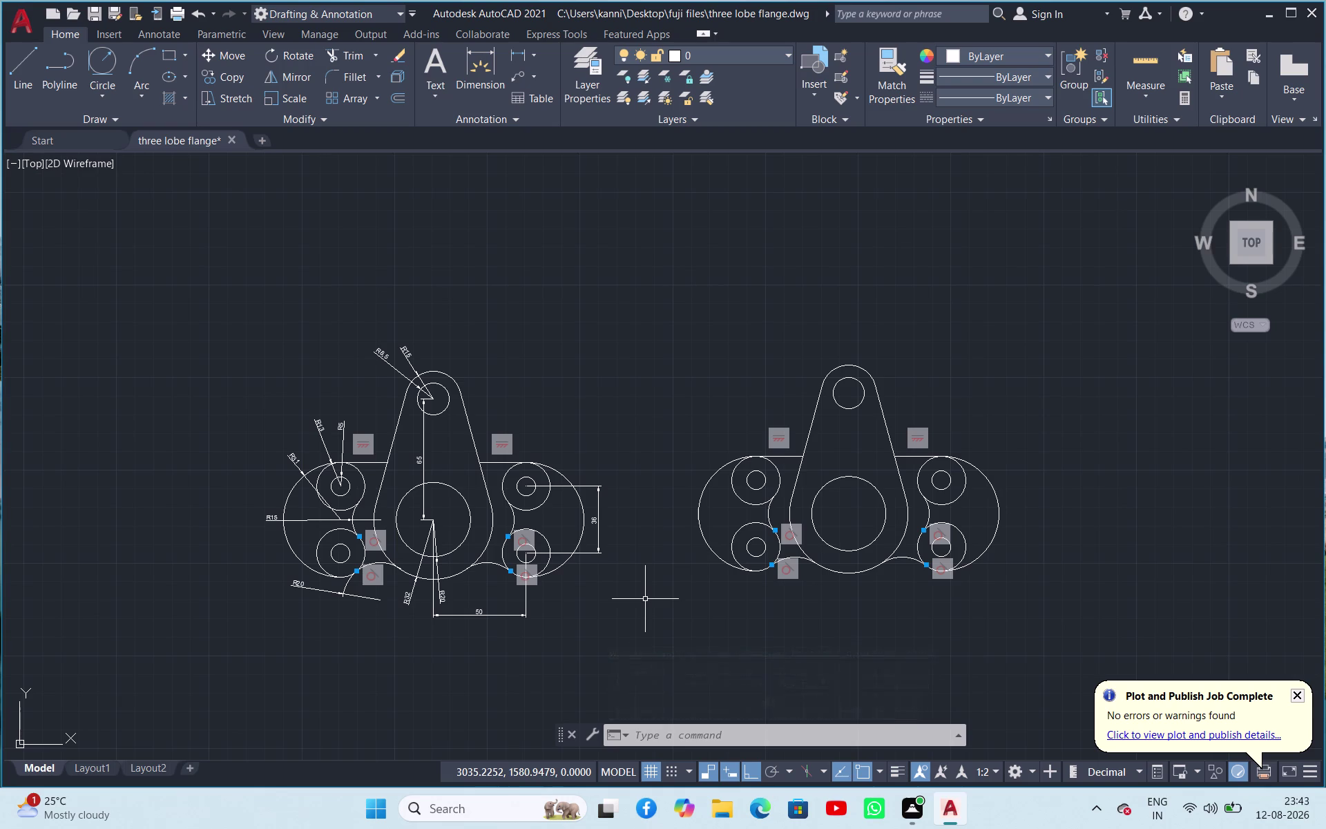
text(lo)
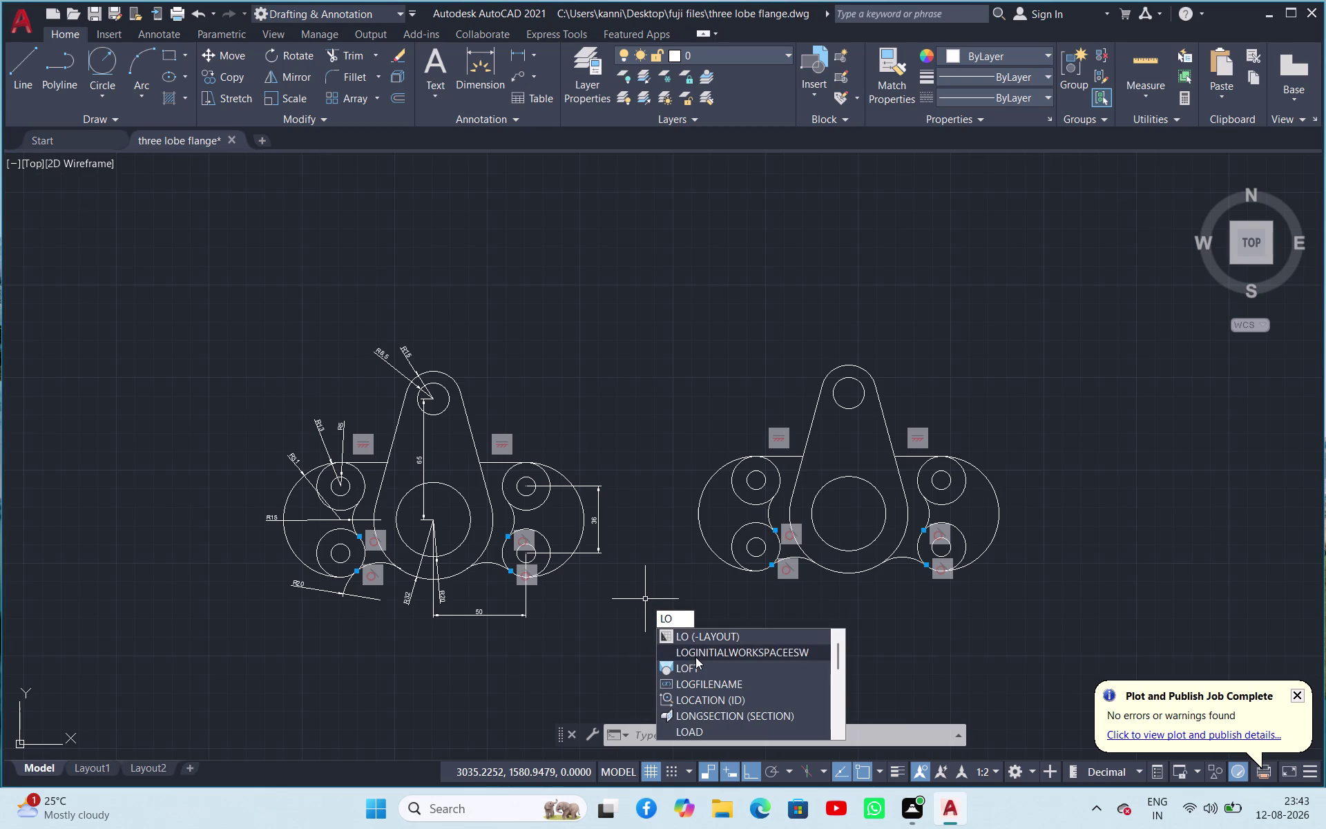
Run the suggested LOGINITIALWORKSPACEESW setting and switch Snap Mode on in the status bar.
click(696, 657)
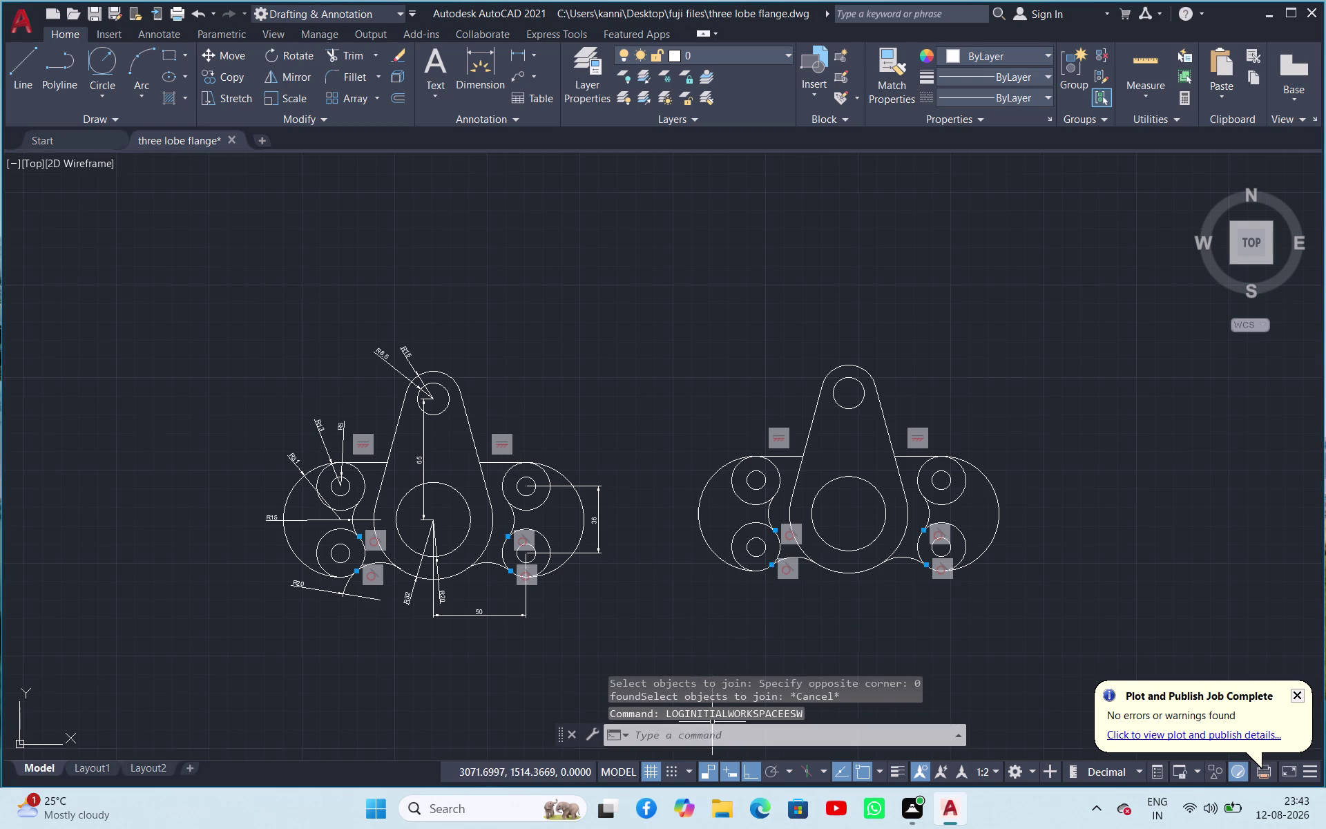
click(617, 737)
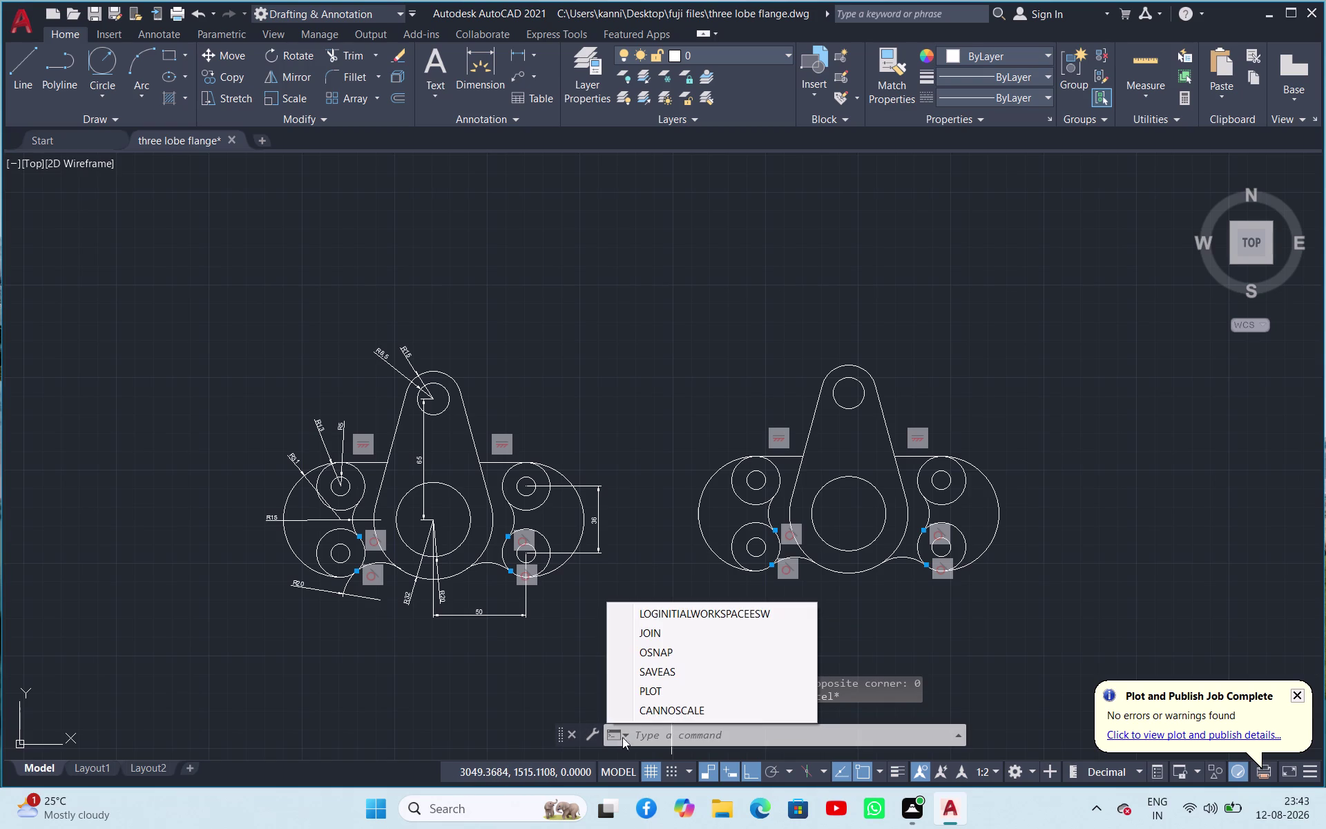
click(725, 618)
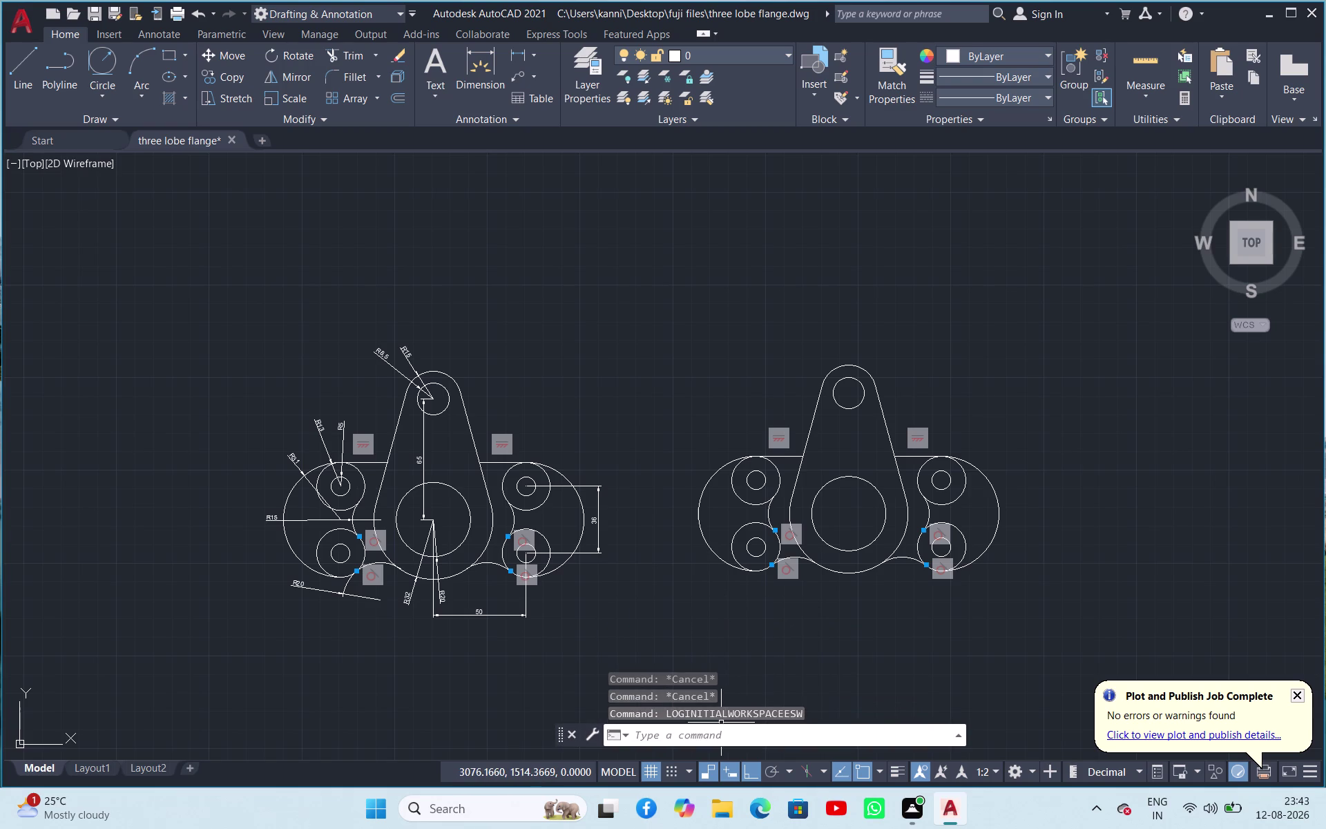
click(721, 730)
click(720, 730)
click(670, 777)
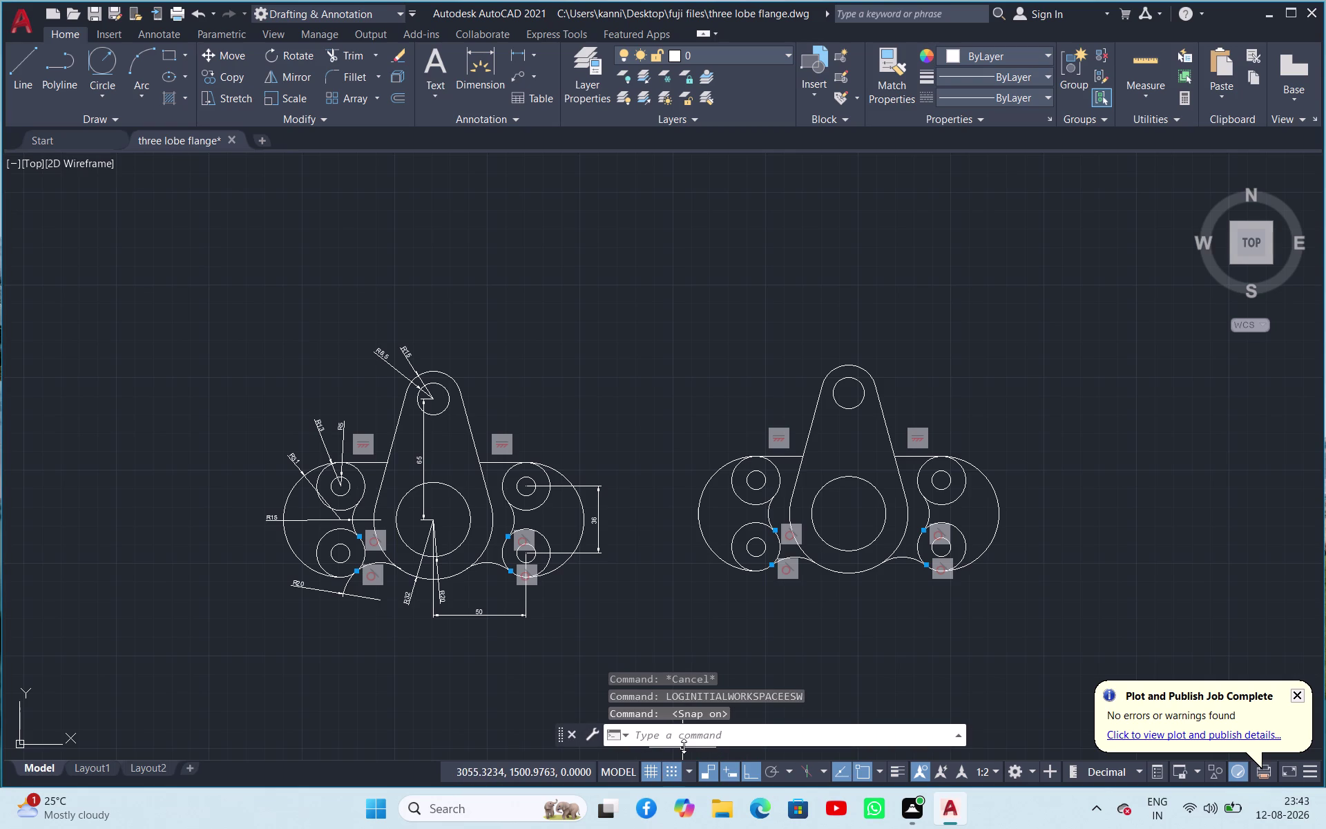
Start the -LAYOUT command from the 'lo' suggestions, then cancel it without changes.
click(685, 743)
text(lo)
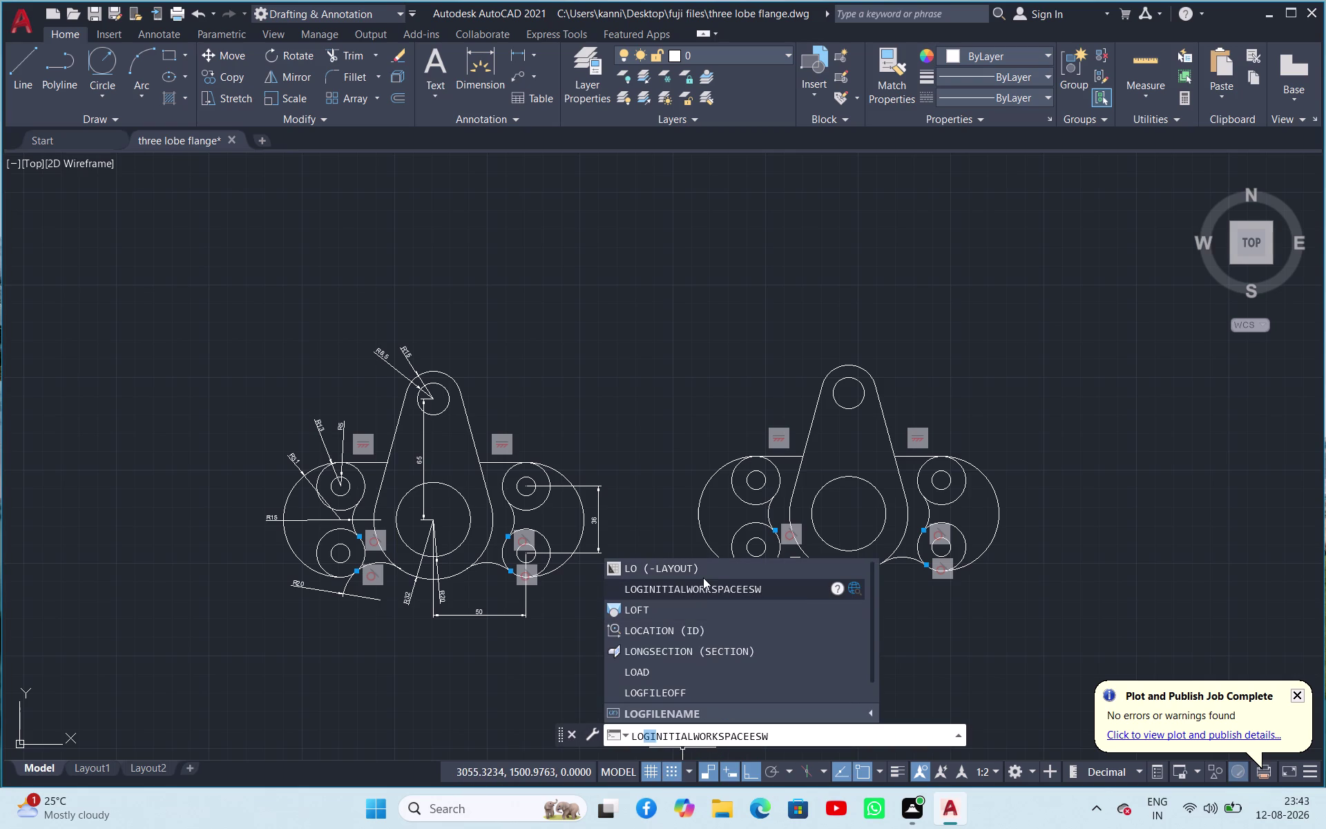
click(703, 577)
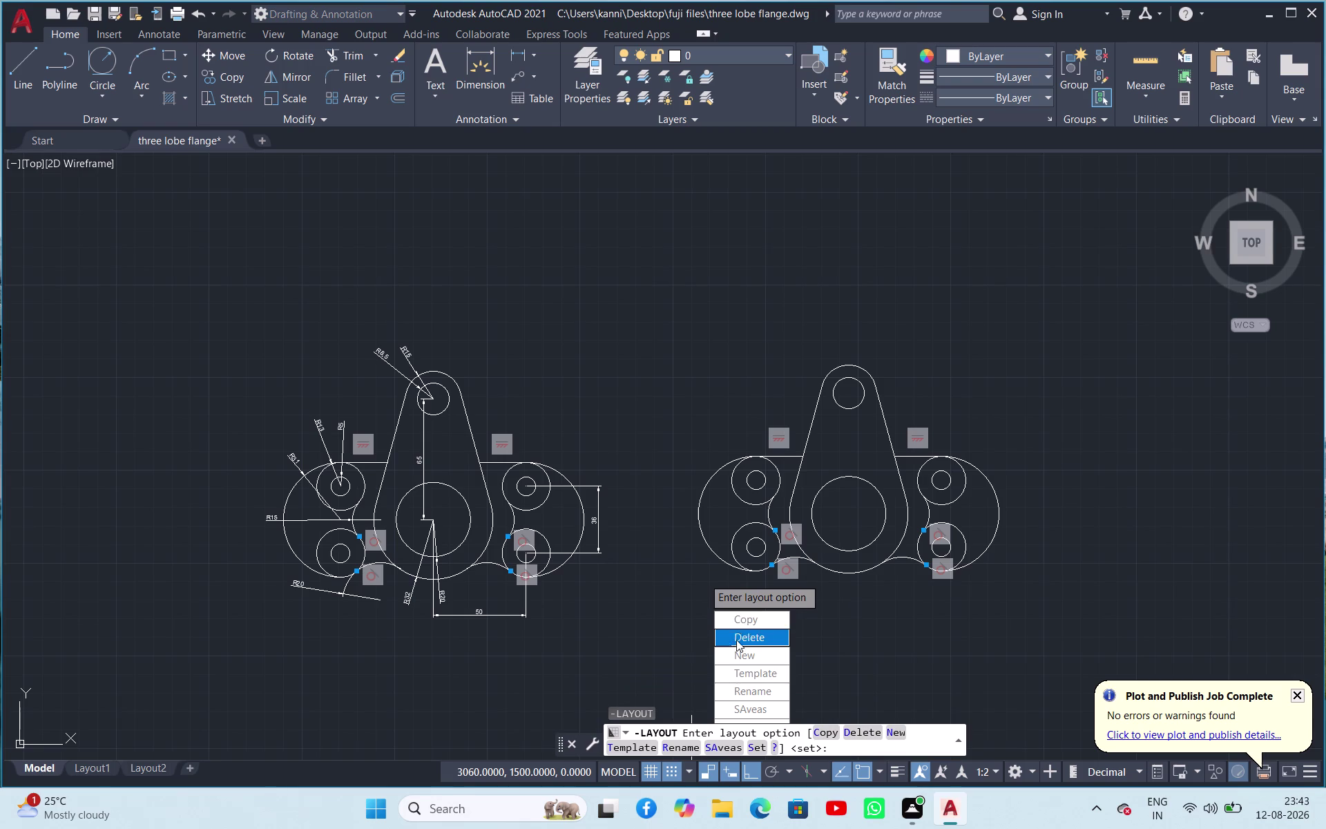
click(885, 661)
click(755, 669)
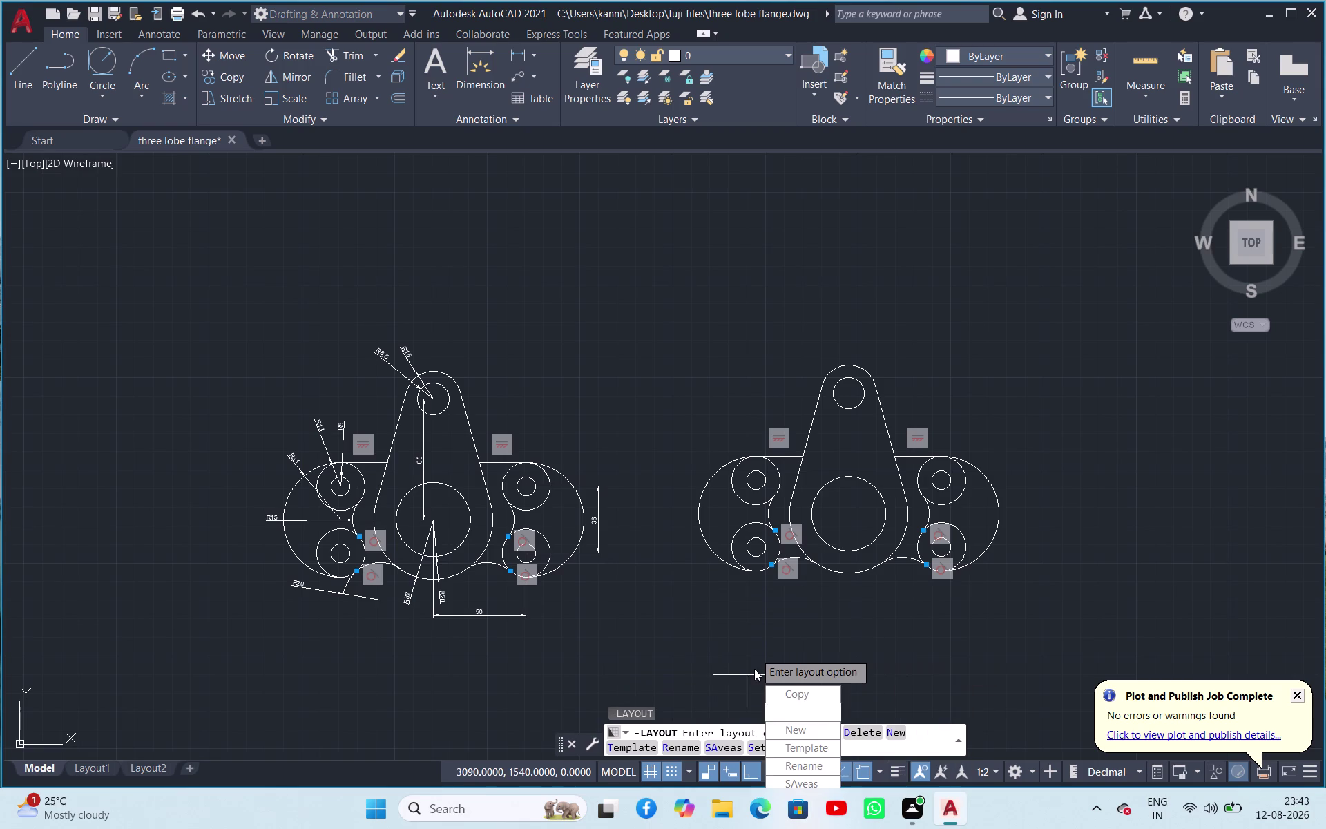
click(690, 660)
key(Escape)
key(Escape)
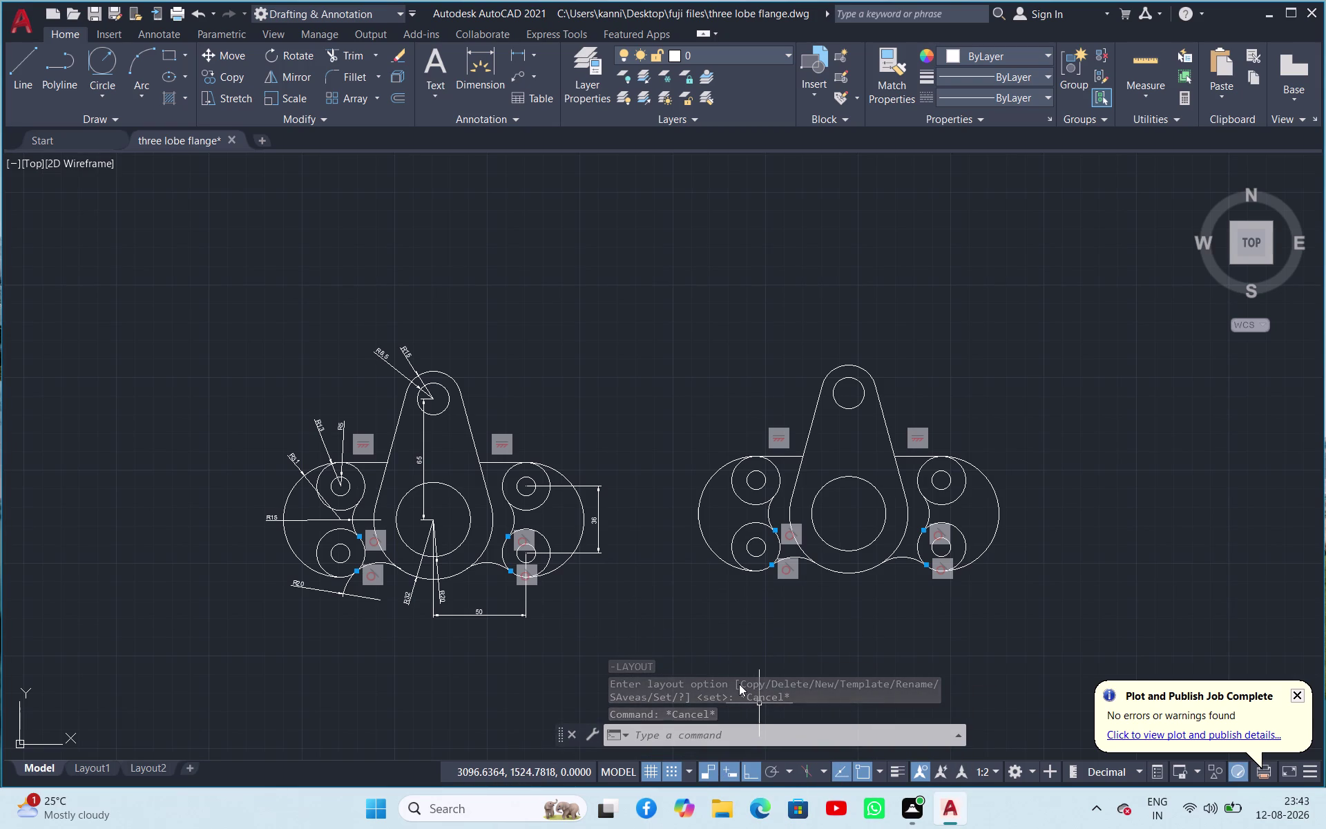
Look up the suggested 'lo' command in Help, then close the Help window.
text(lo)
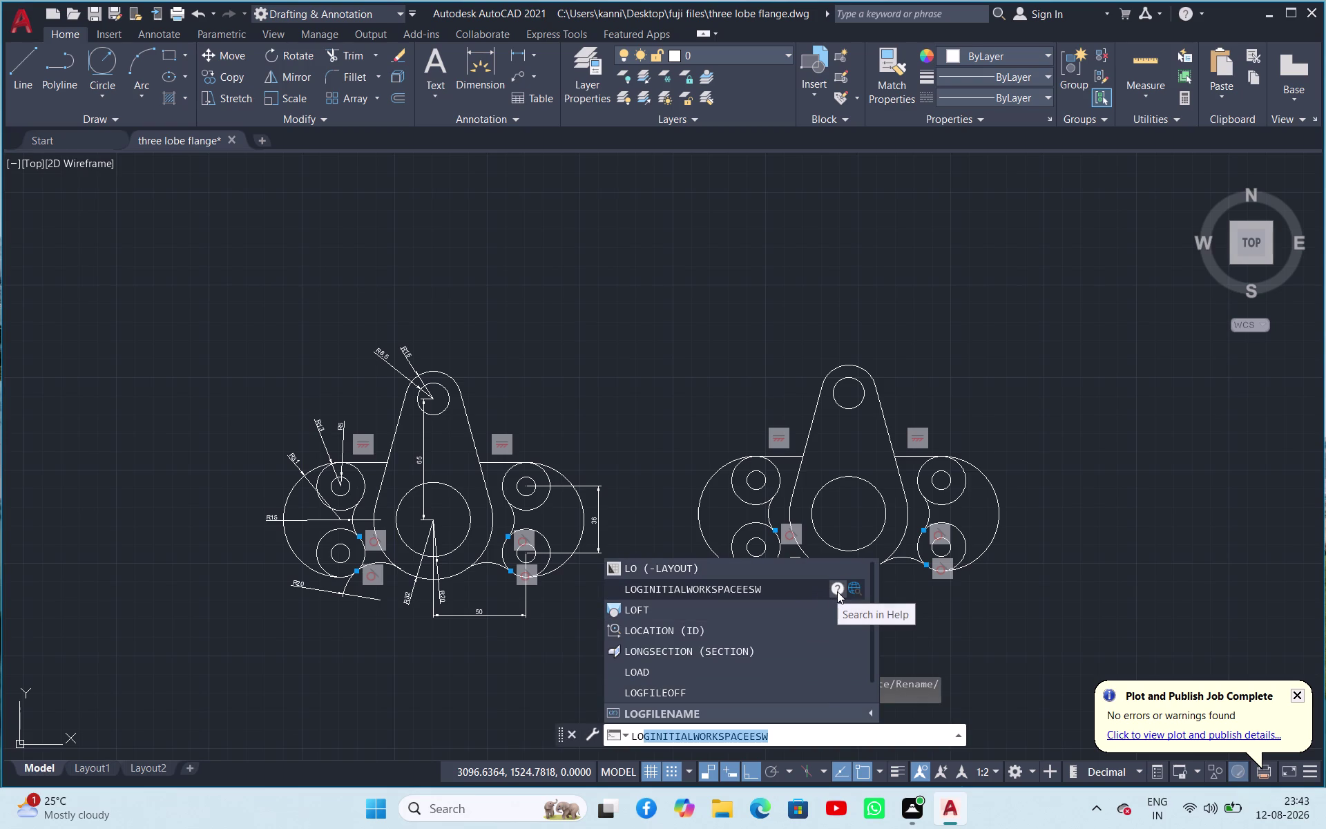
click(837, 592)
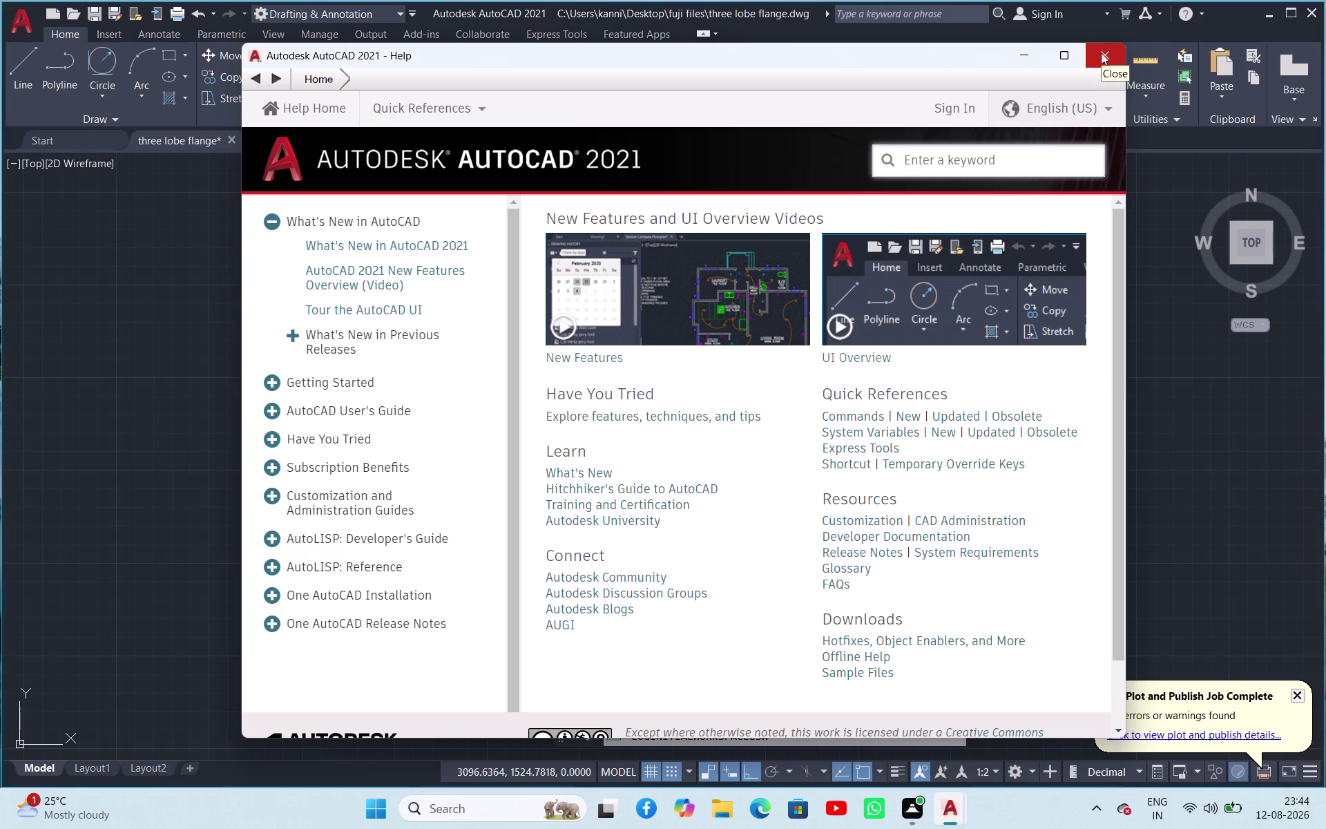
click(1101, 52)
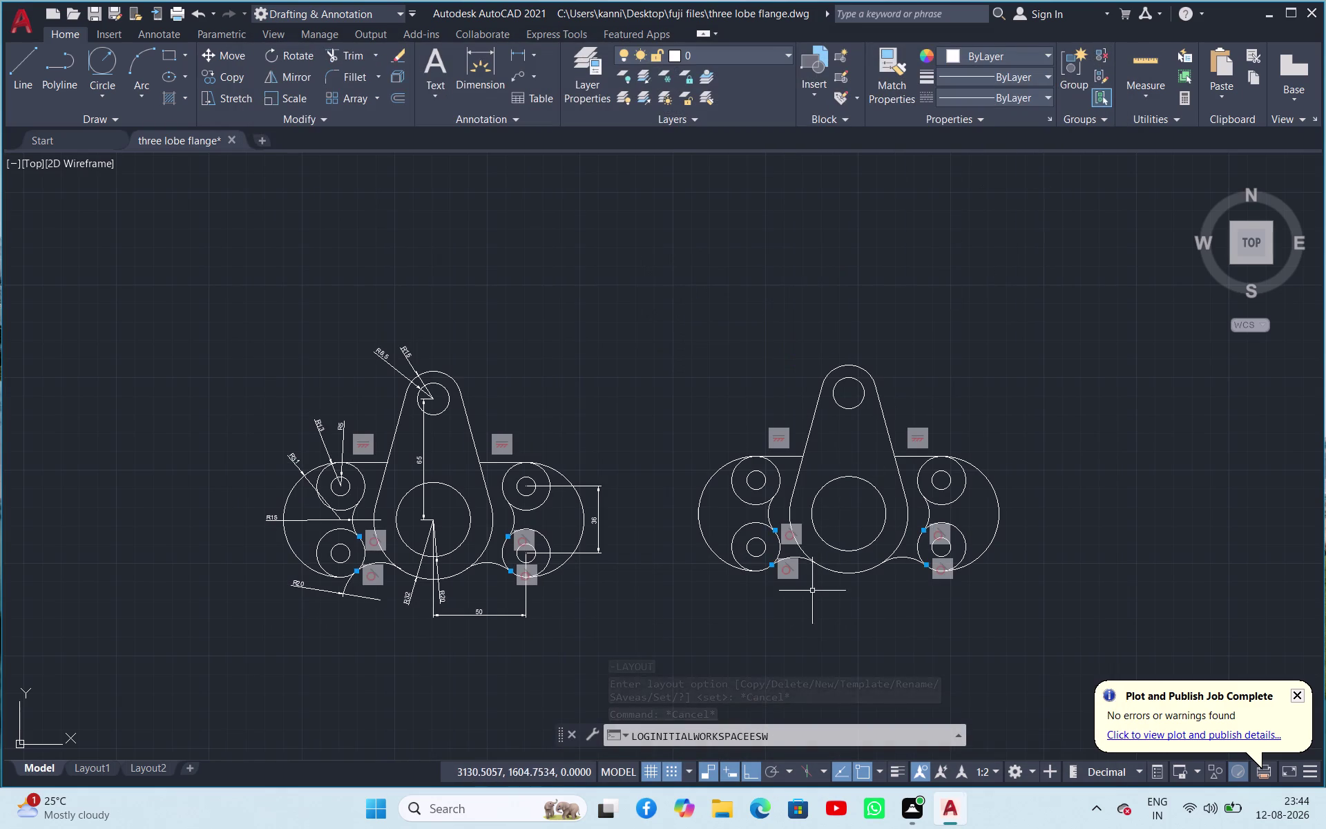
click(782, 733)
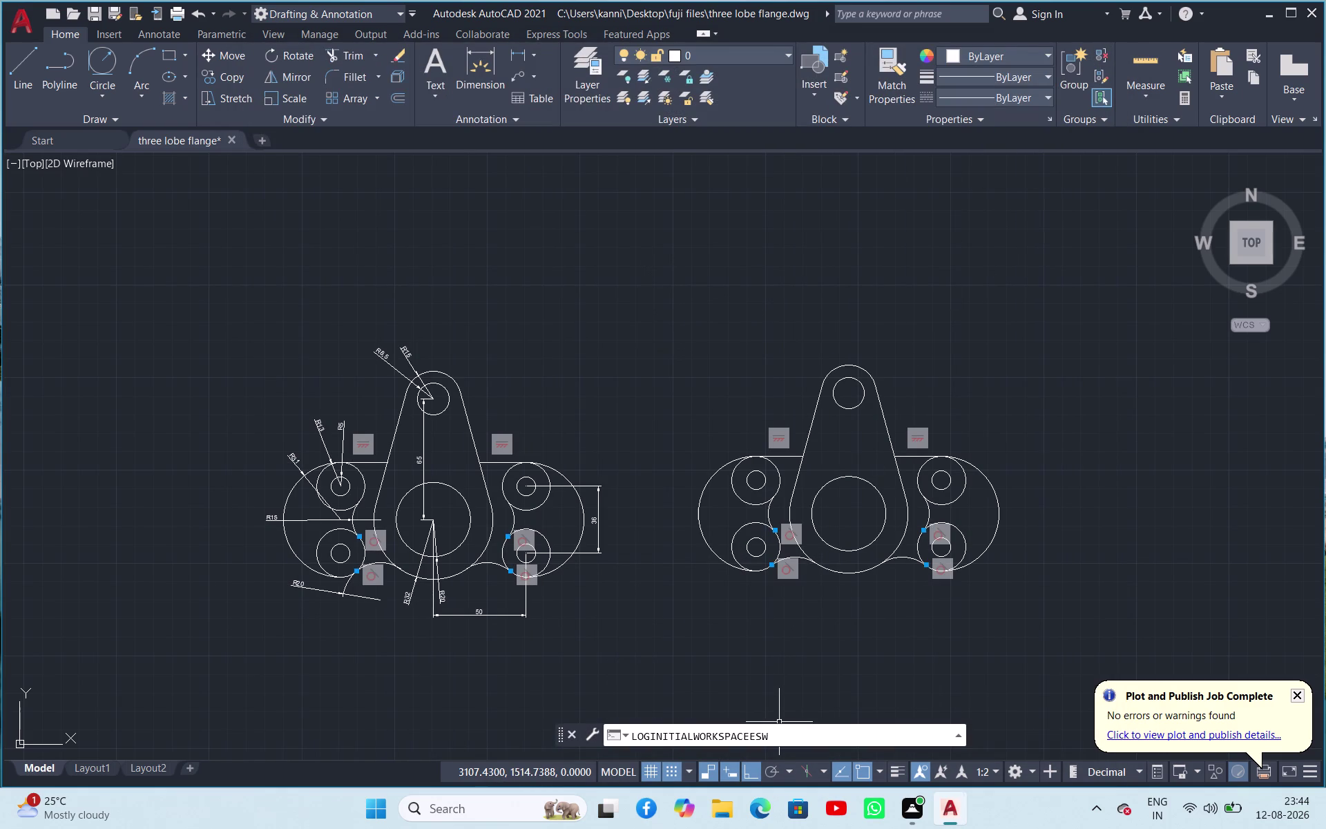
key(Return)
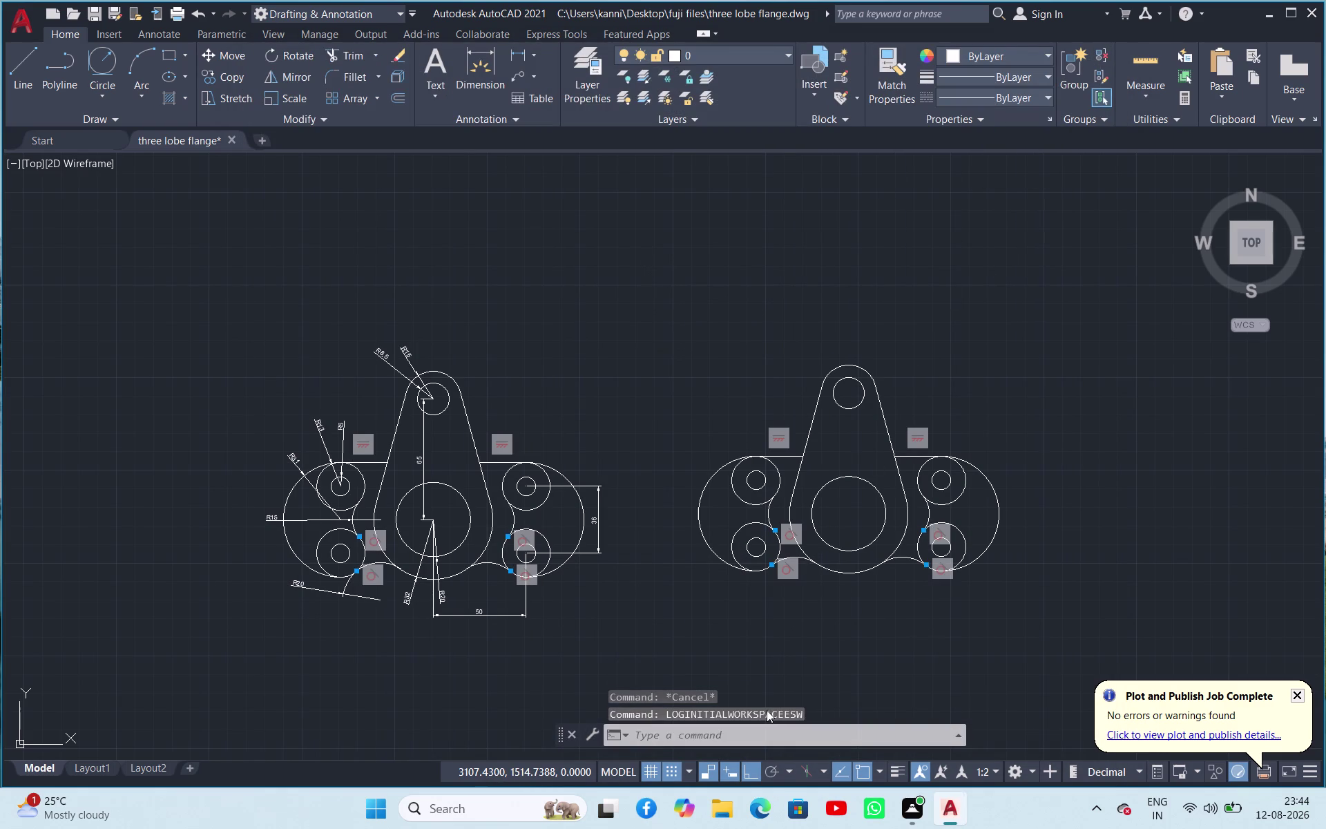
click(763, 713)
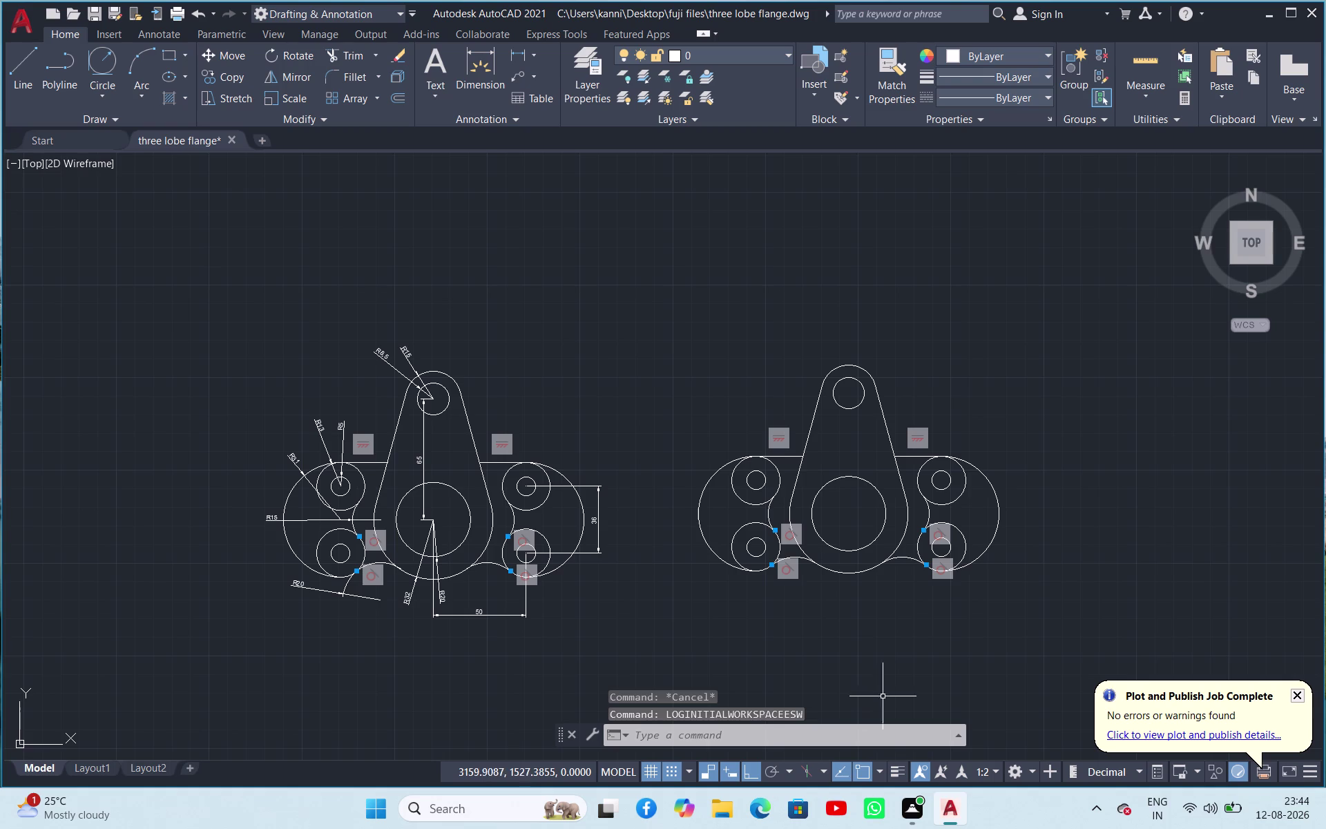
click(909, 687)
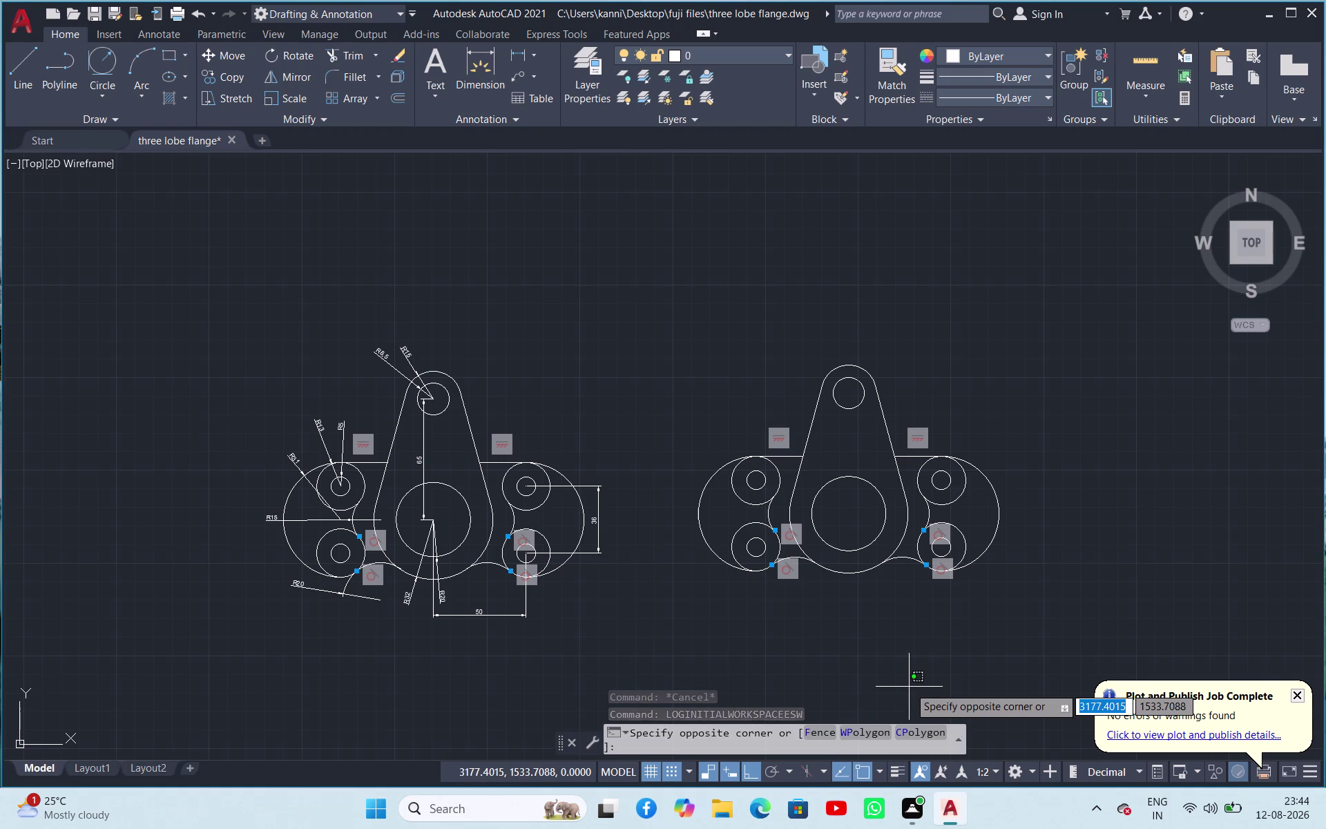
click(927, 677)
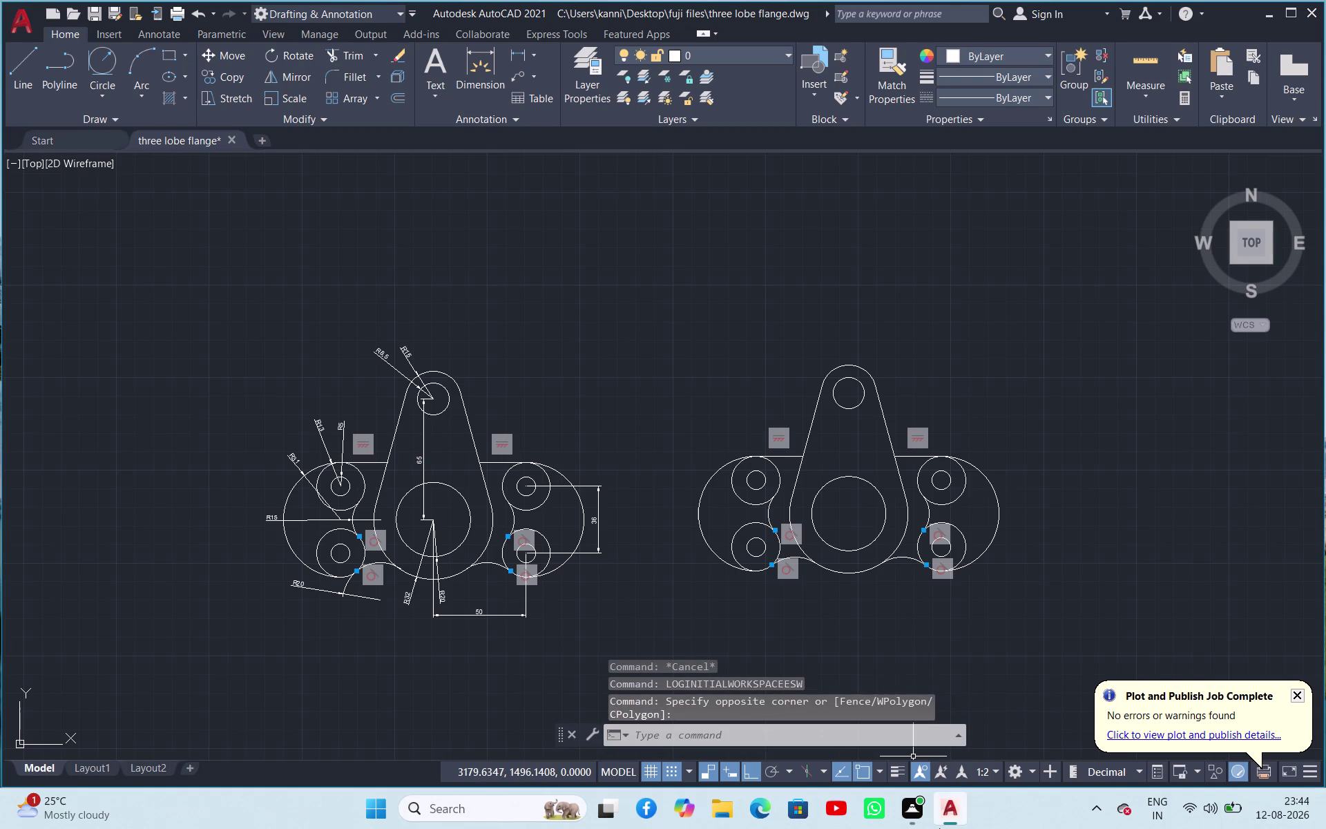